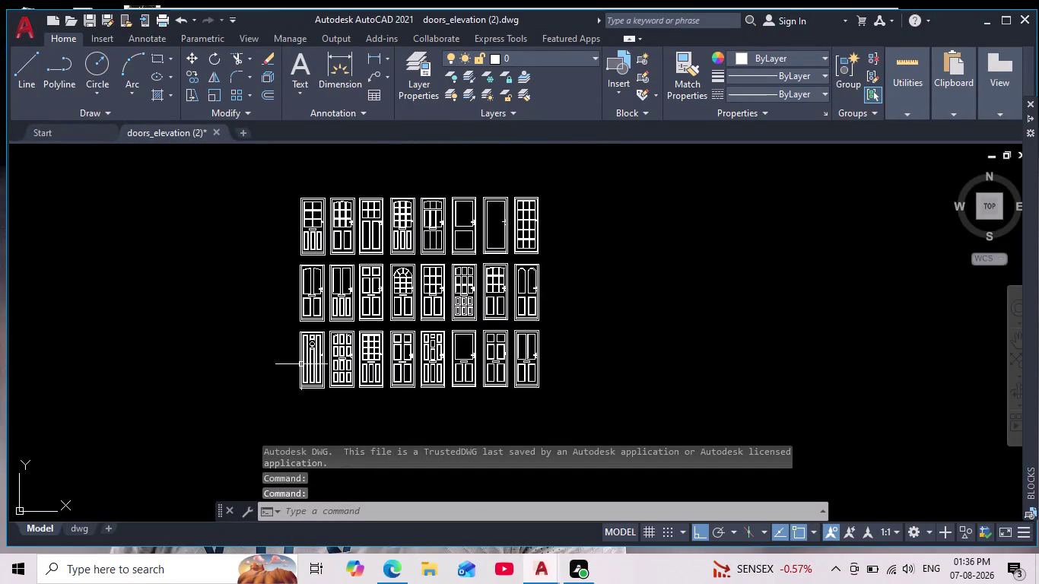
Pan and zoom over the door elevation blocks, cancelling an accidental lasso selection.
scroll(up, 3)
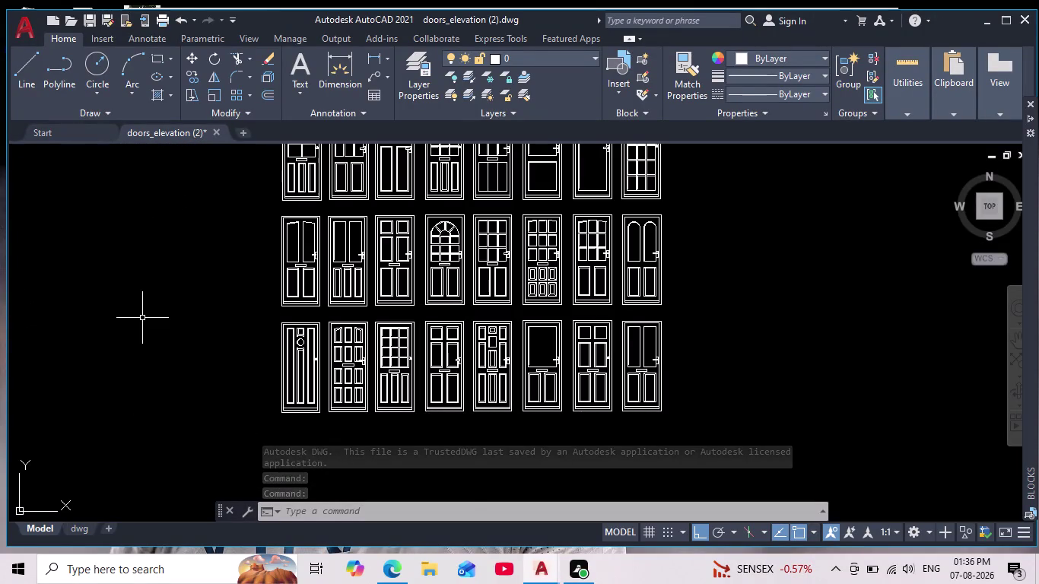
middle_drag(176, 289, 160, 353)
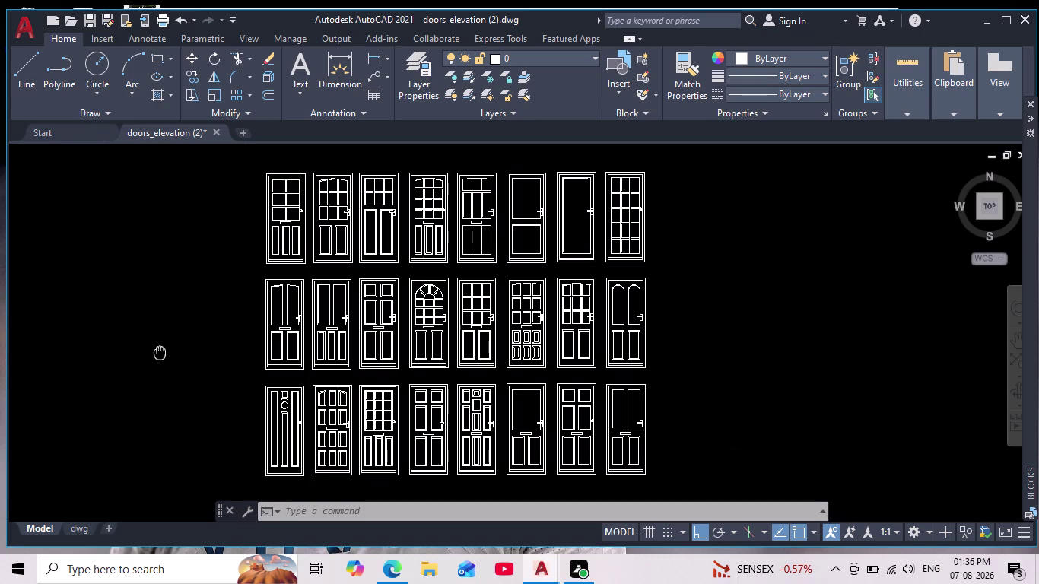
middle_drag(159, 353, 141, 345)
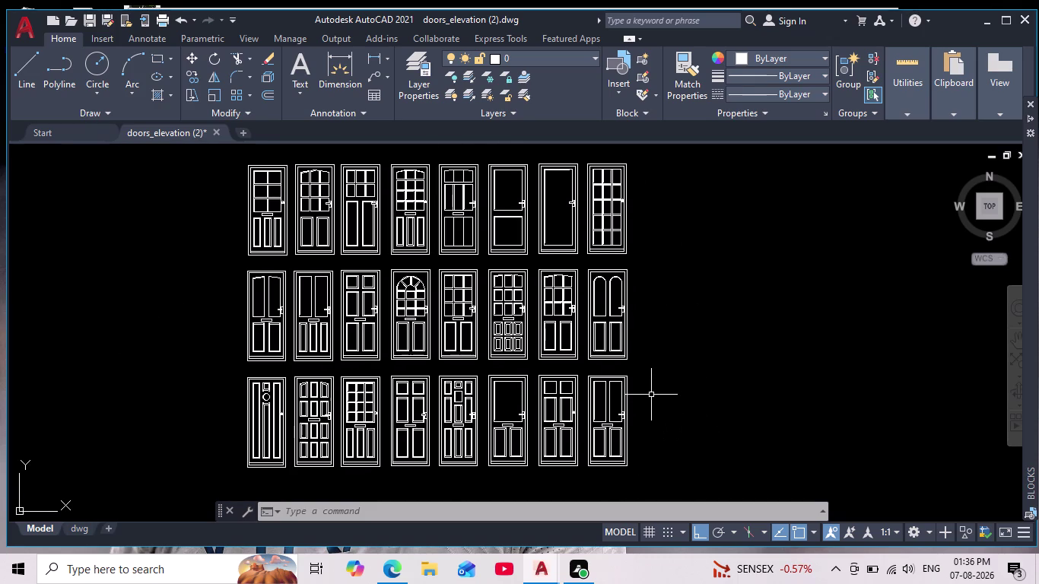
scroll(up, 3)
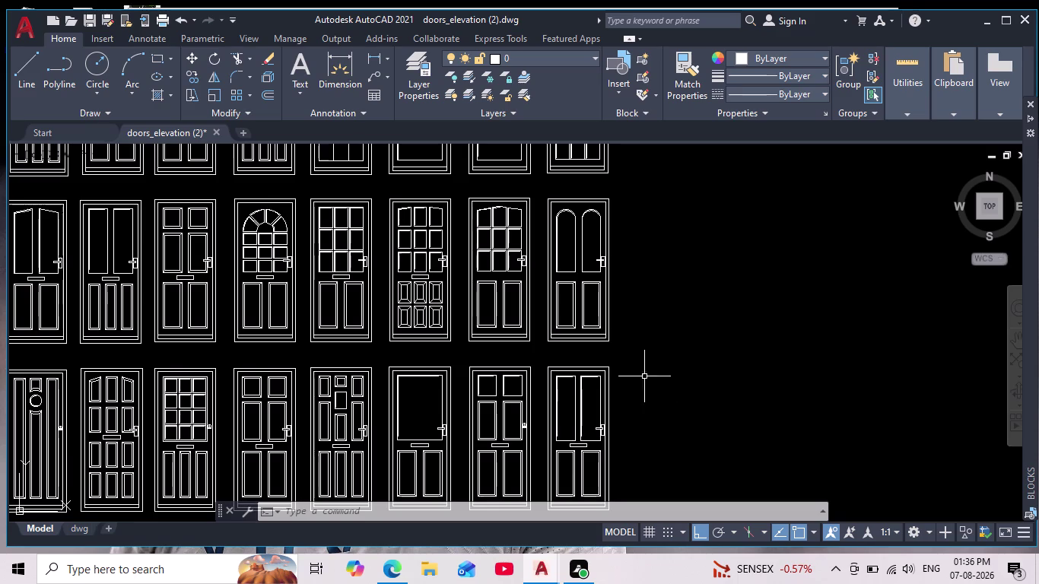
drag(536, 188, 538, 234)
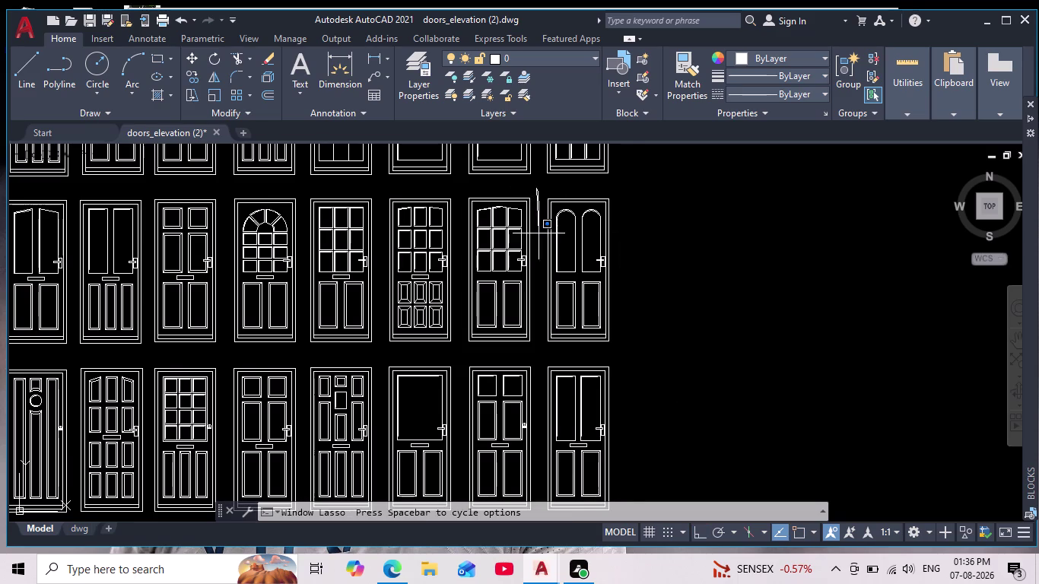
drag(538, 235, 577, 343)
scroll(down, 3)
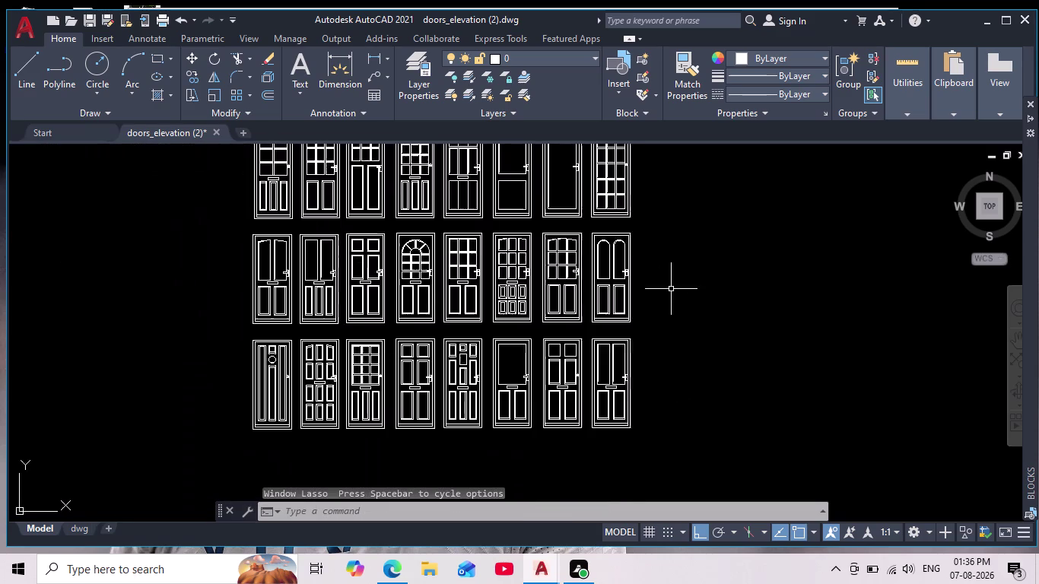
scroll(down, 3)
key(Escape)
scroll(up, 3)
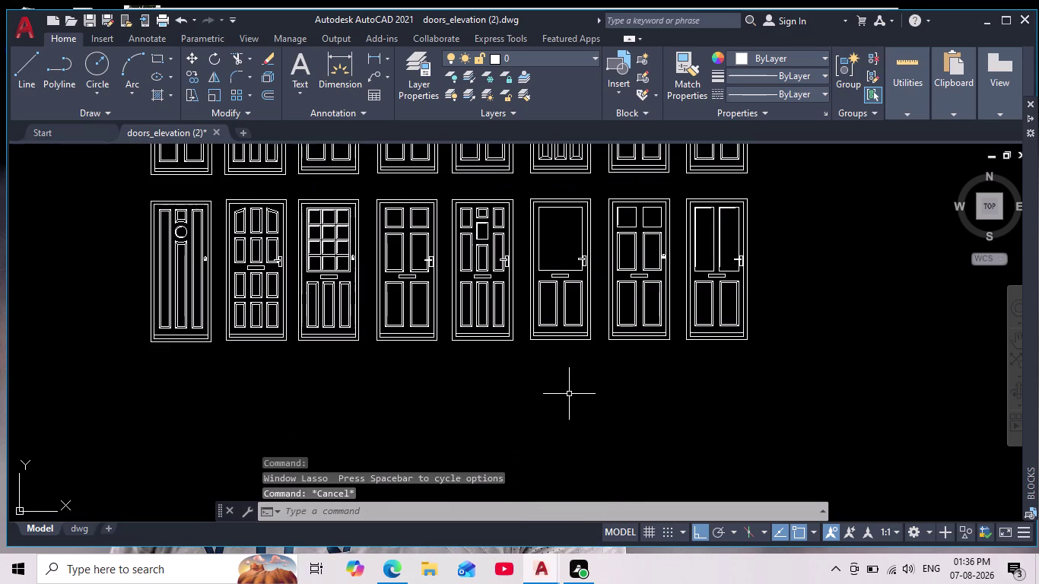
middle_drag(552, 374, 536, 415)
scroll(down, 3)
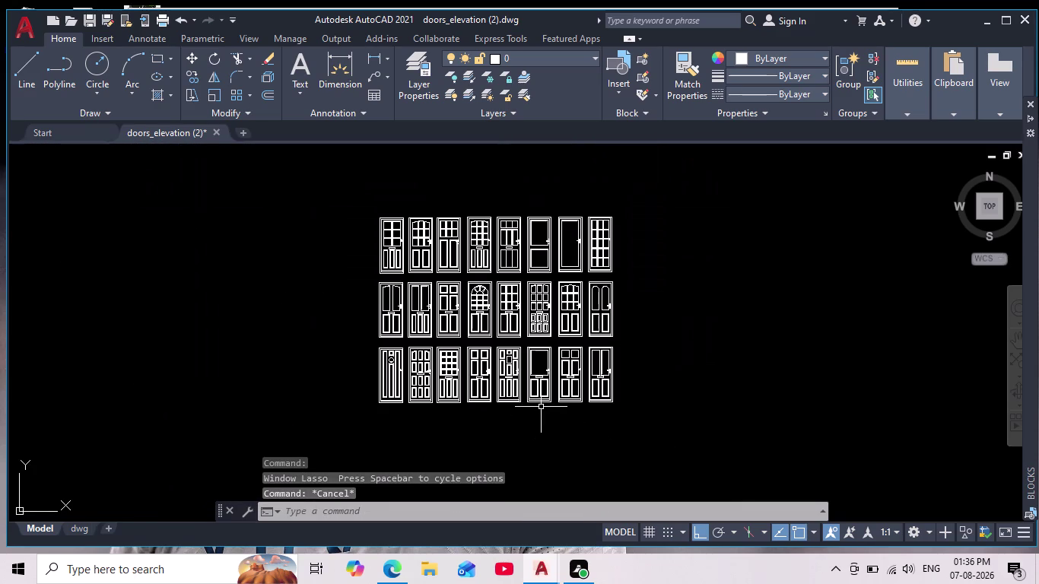
scroll(up, 3)
scroll(down, 3)
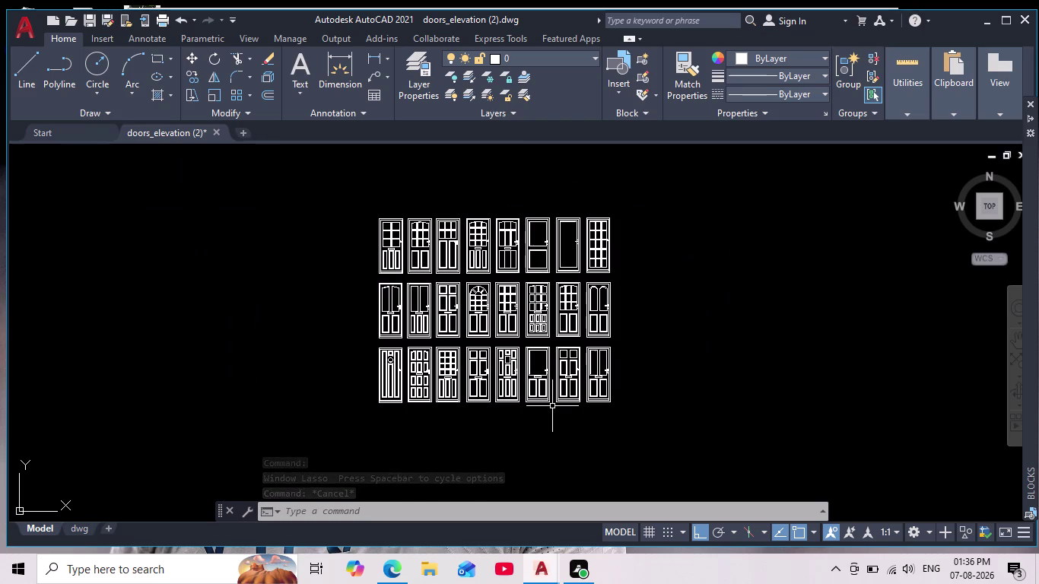
scroll(up, 3)
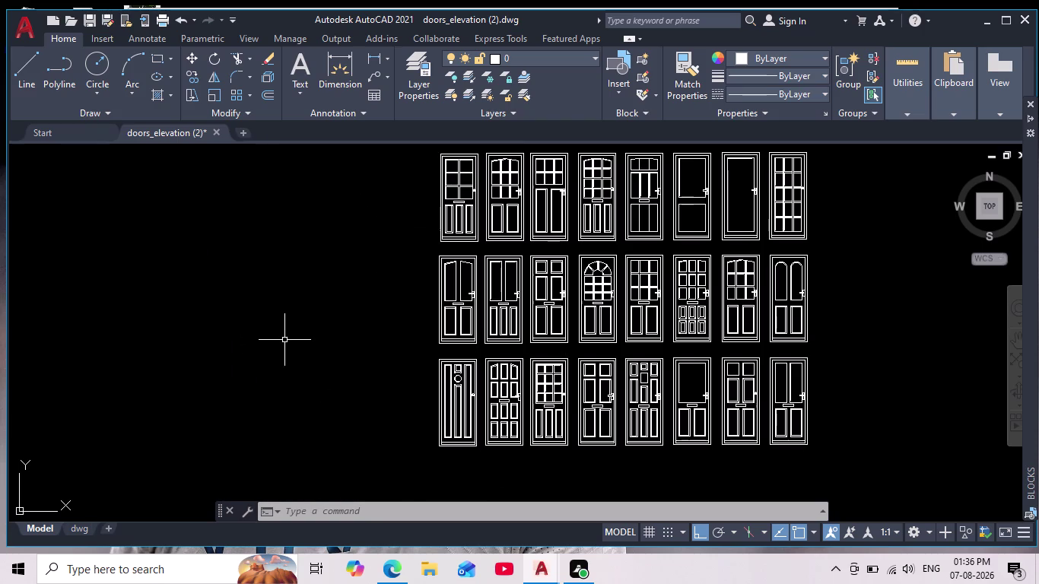
middle_drag(336, 346, 180, 392)
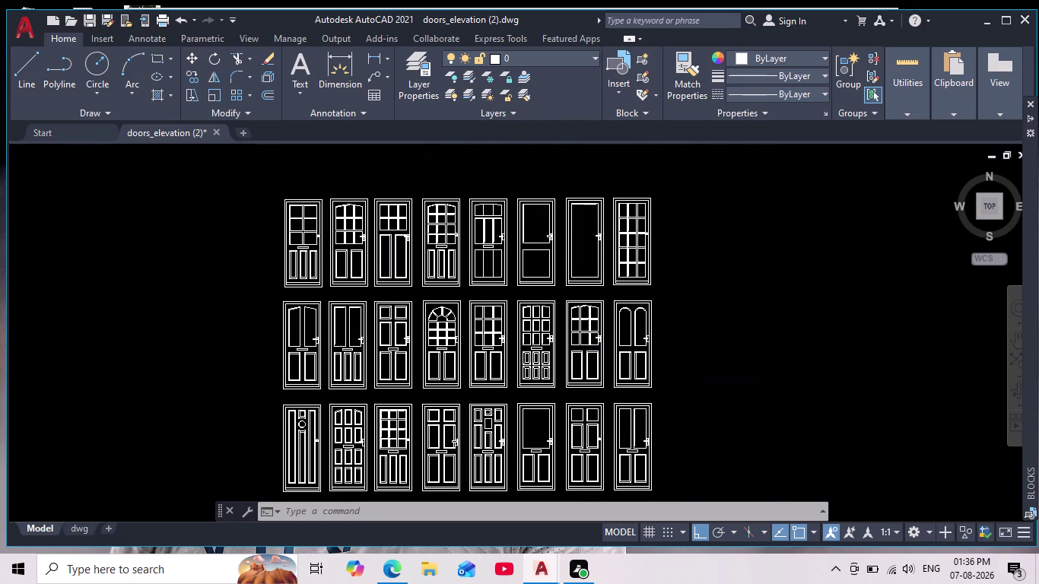
middle_drag(181, 392, 218, 367)
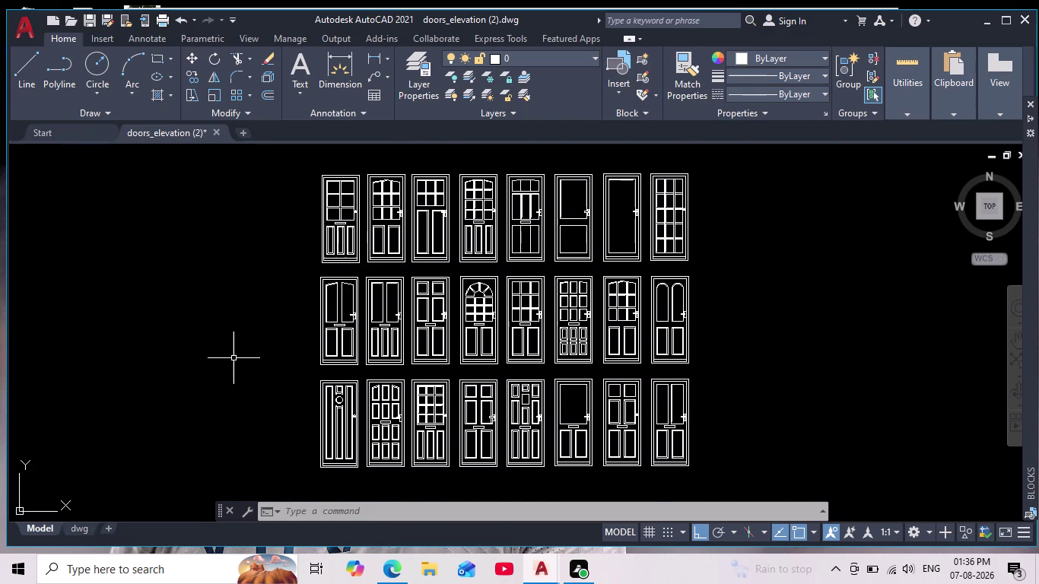
scroll(up, 3)
scroll(down, 3)
scroll(up, 3)
middle_drag(239, 357, 194, 306)
scroll(down, 3)
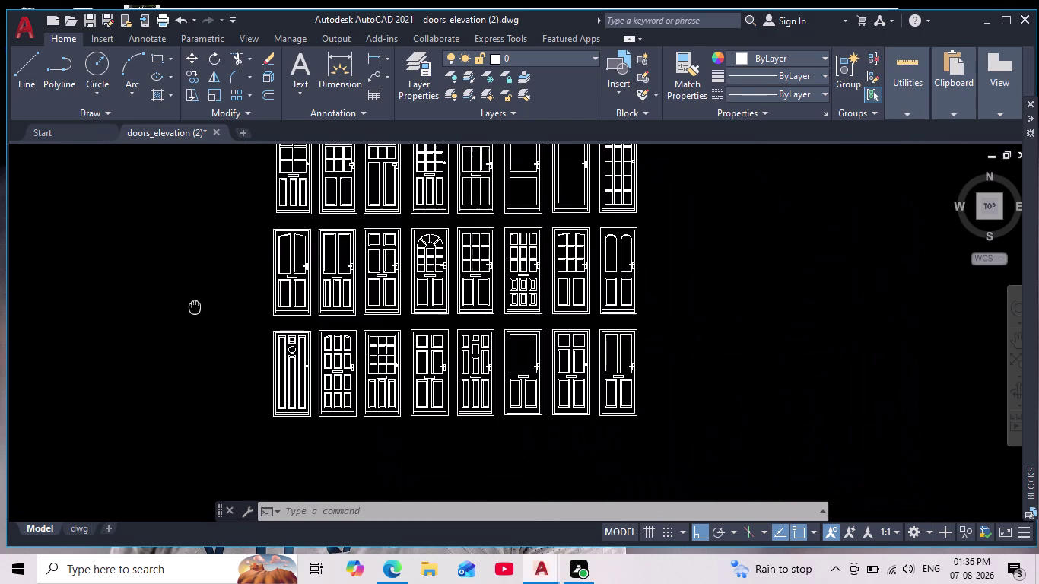
middle_drag(194, 306, 194, 305)
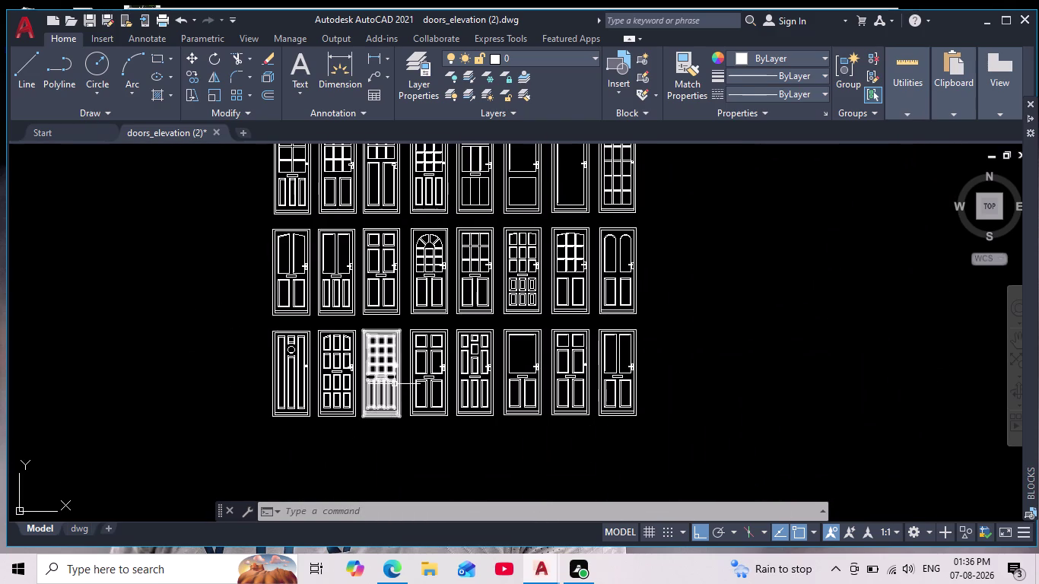
scroll(up, 3)
middle_drag(391, 387, 357, 446)
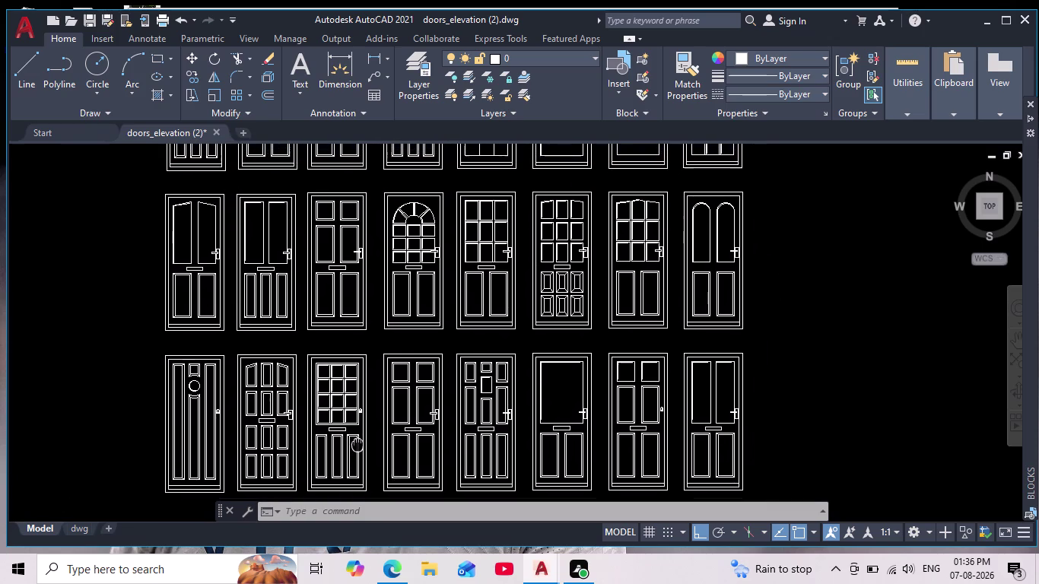
middle_drag(357, 446, 358, 463)
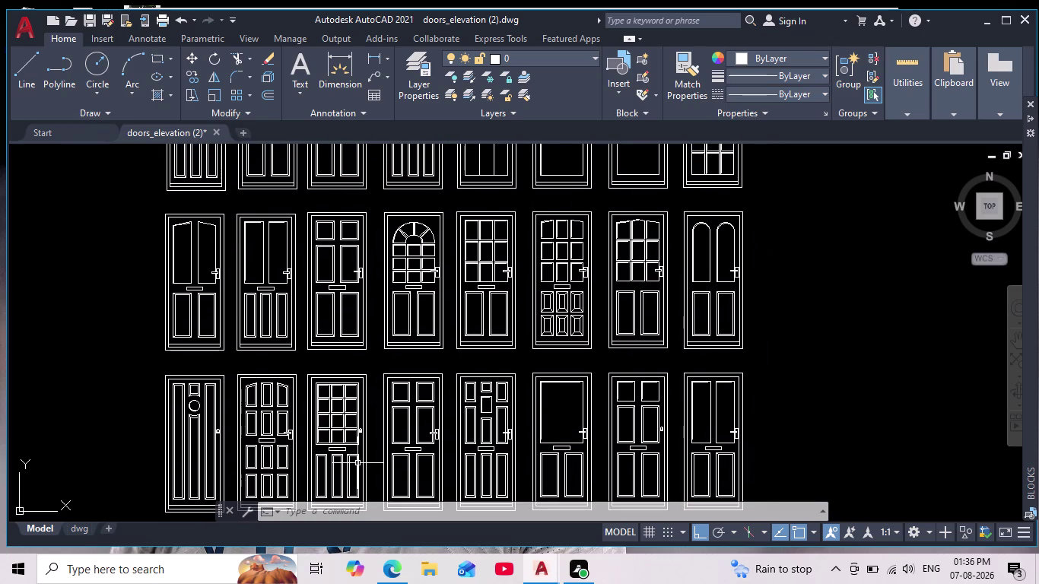
scroll(down, 3)
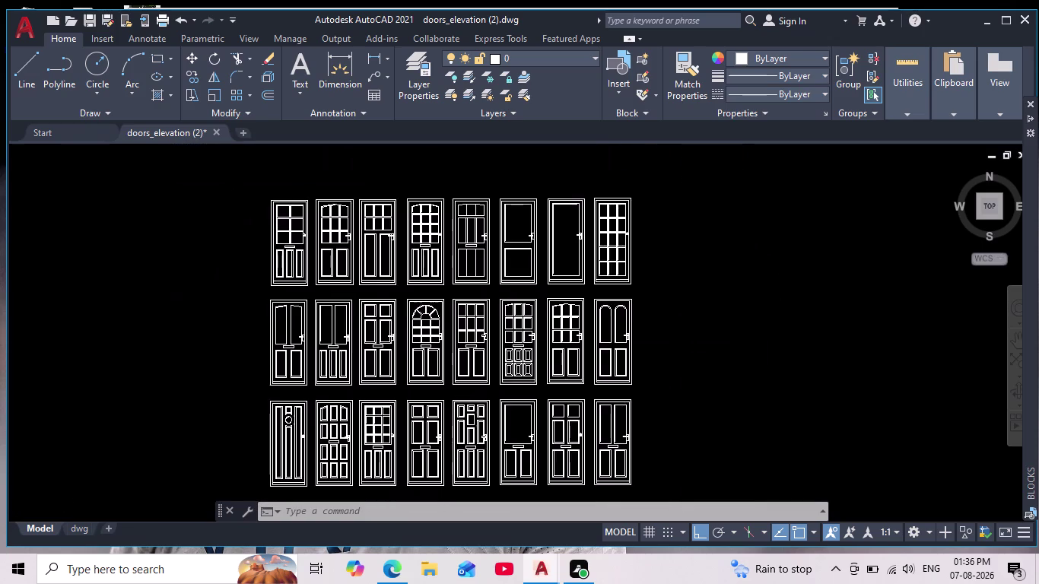
scroll(up, 3)
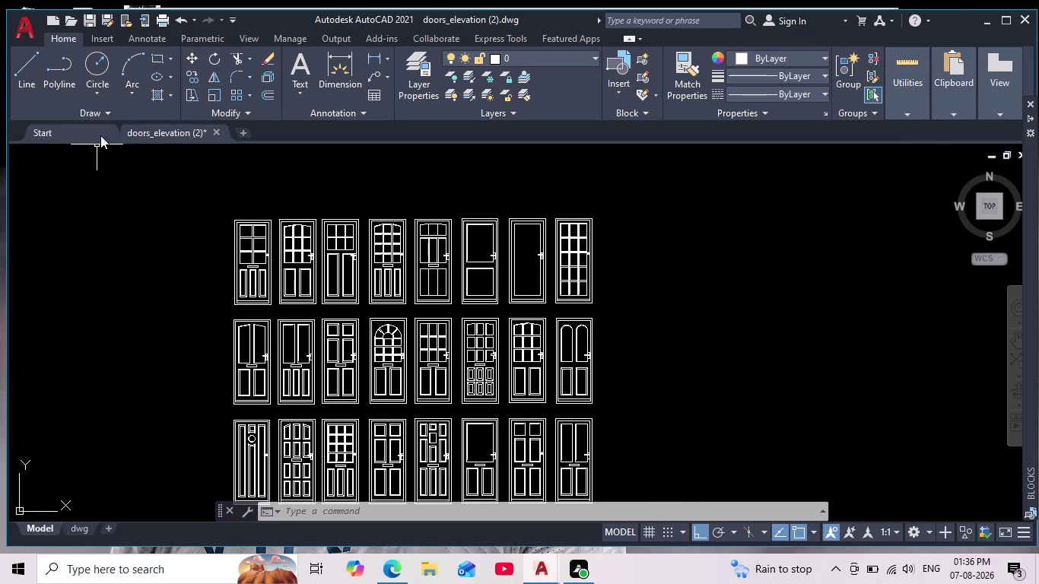
scroll(down, 3)
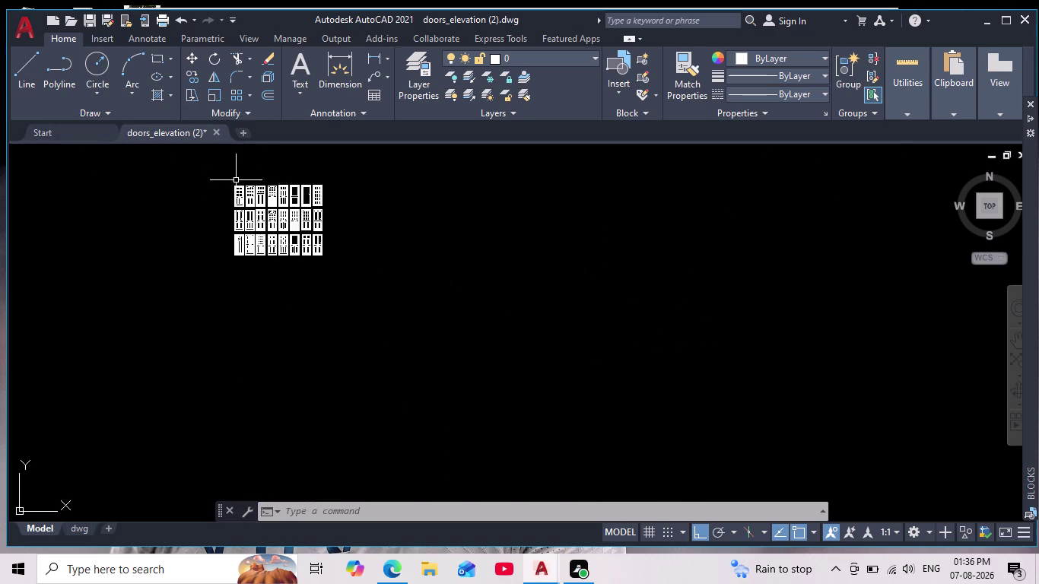
scroll(down, 3)
scroll(up, 3)
middle_drag(222, 263, 276, 365)
scroll(down, 3)
scroll(up, 3)
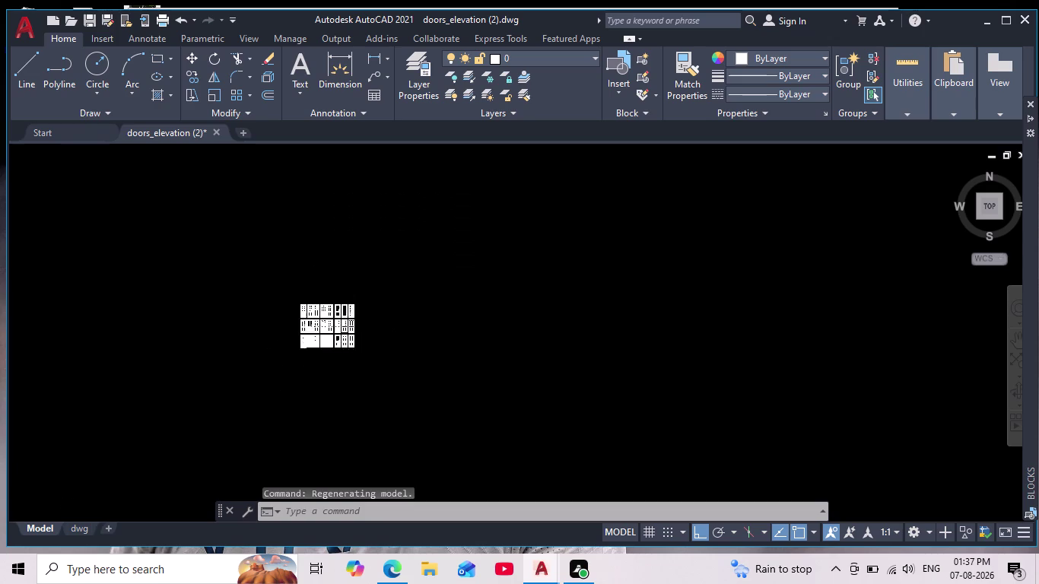
middle_drag(281, 371, 312, 423)
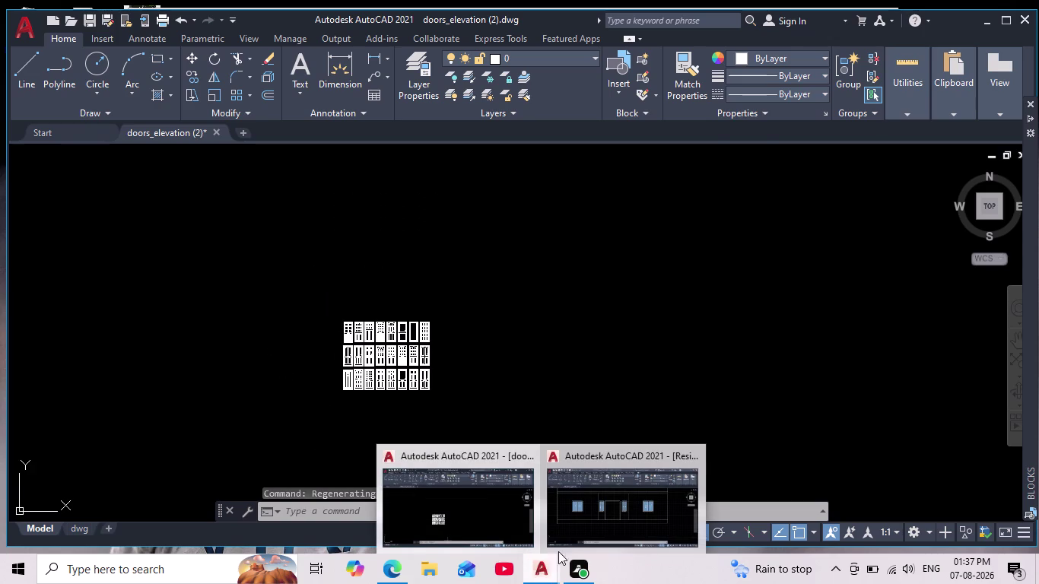
Make Residence new the active drawing and centre its front elevation.
click(616, 511)
scroll(down, 3)
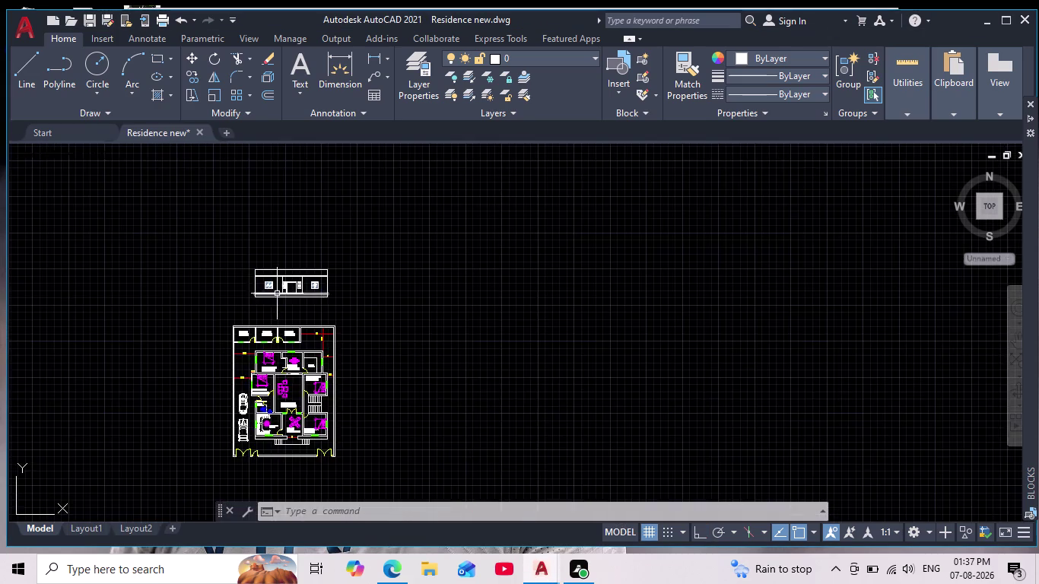
scroll(up, 3)
scroll(down, 3)
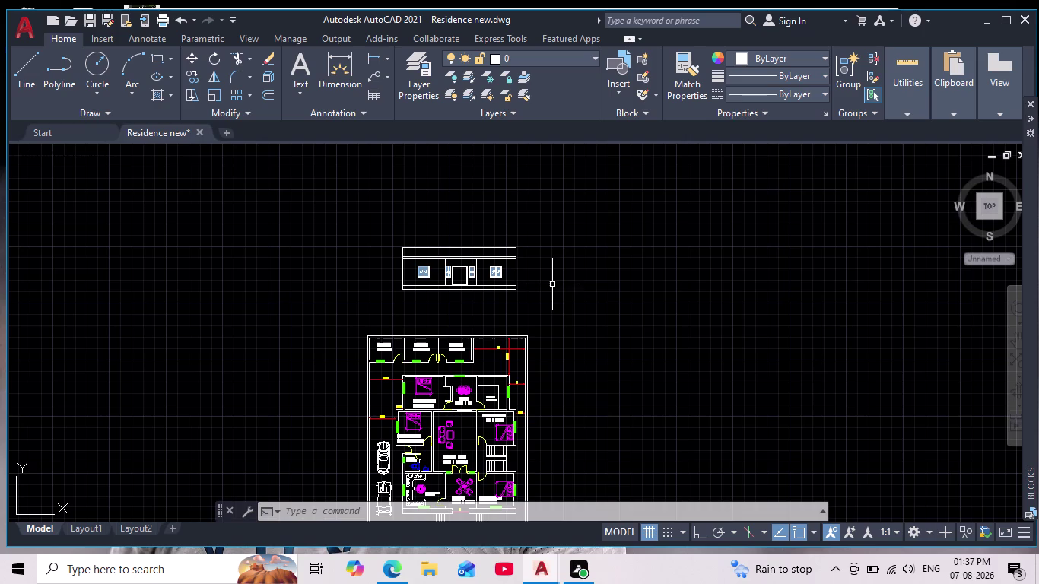
middle_drag(553, 291, 590, 306)
scroll(up, 3)
middle_drag(543, 339, 587, 243)
scroll(down, 3)
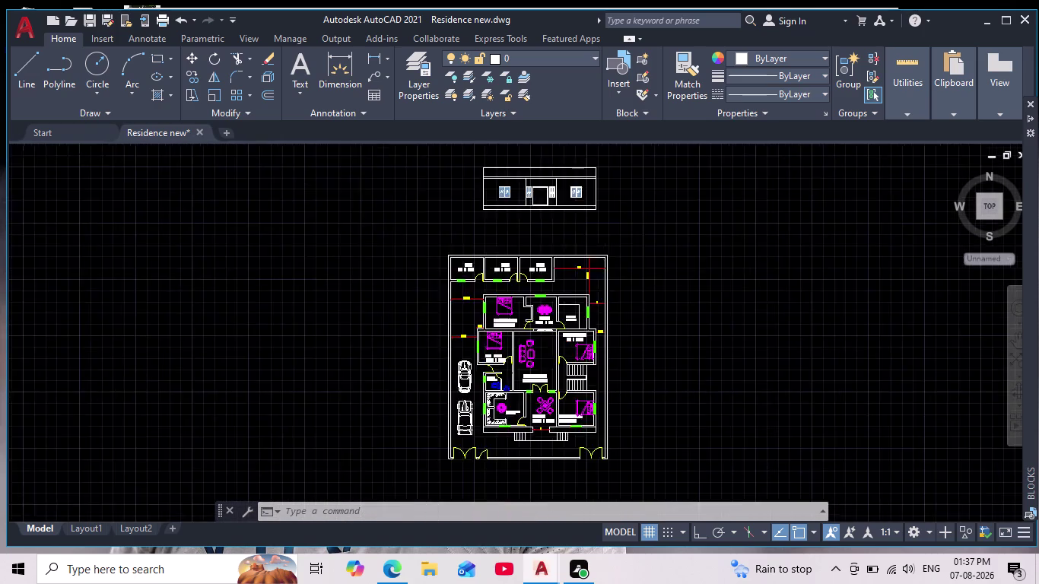
scroll(up, 3)
middle_drag(550, 248, 524, 384)
scroll(up, 3)
key(Escape)
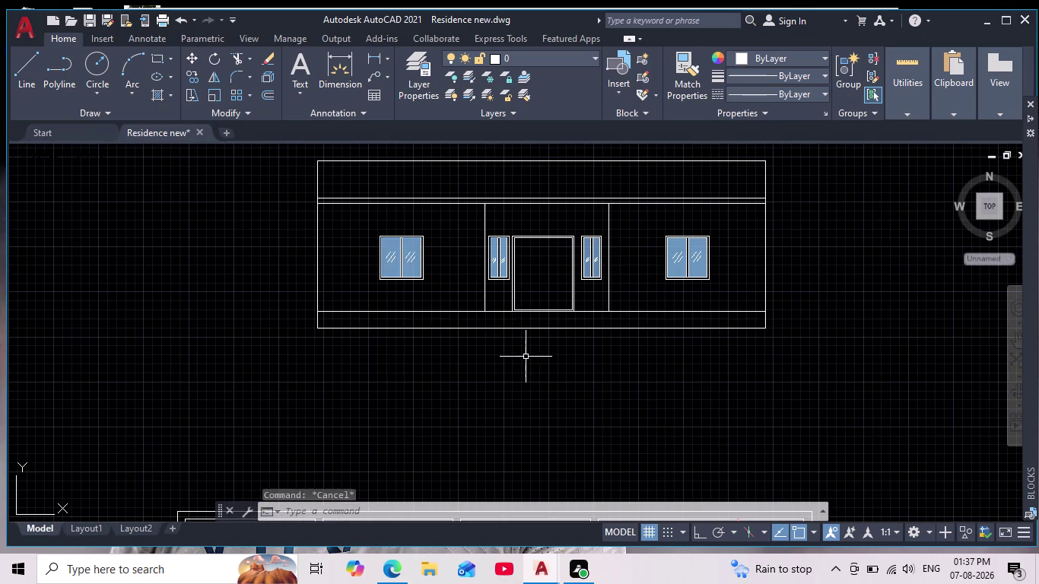
key(Escape)
key(Escape)
key(Escape)
middle_drag(509, 354, 521, 402)
scroll(up, 3)
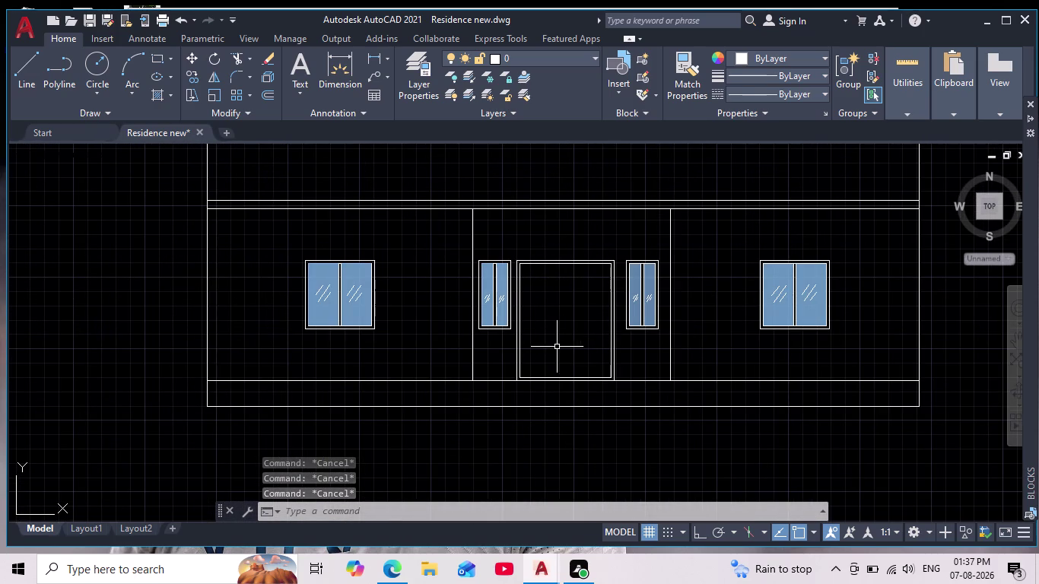
click(156, 58)
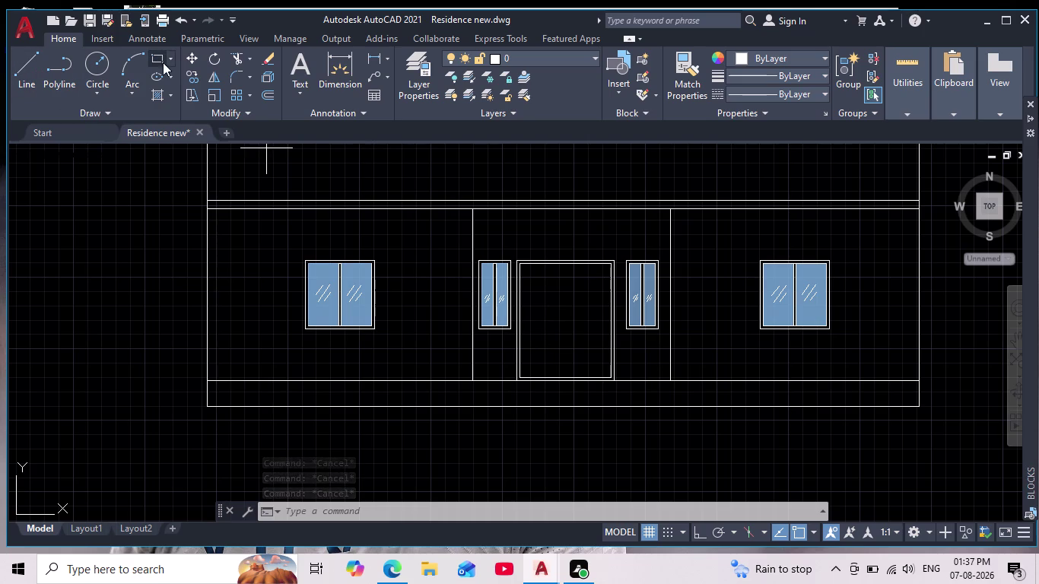
Draw a rectangle for the inner door panel inside the door opening.
scroll(up, 3)
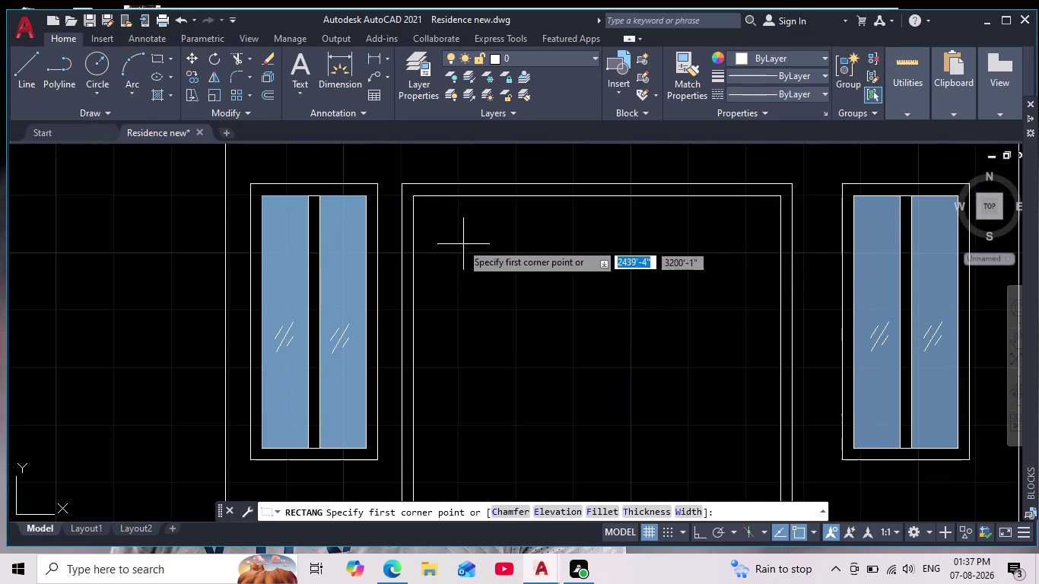
click(444, 232)
middle_drag(638, 408, 567, 218)
scroll(down, 3)
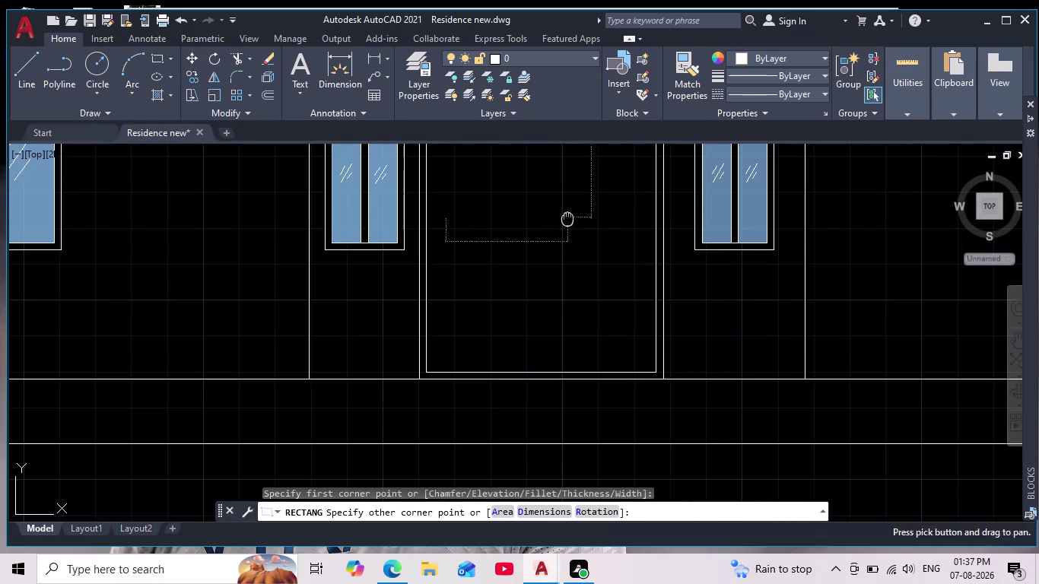
middle_drag(608, 355, 619, 437)
scroll(down, 3)
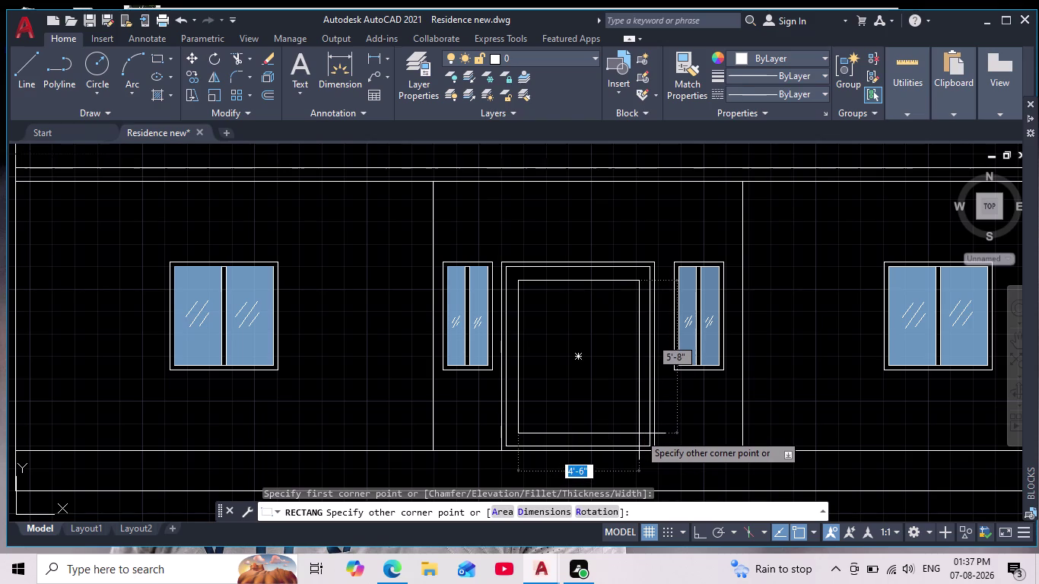
click(639, 433)
scroll(down, 3)
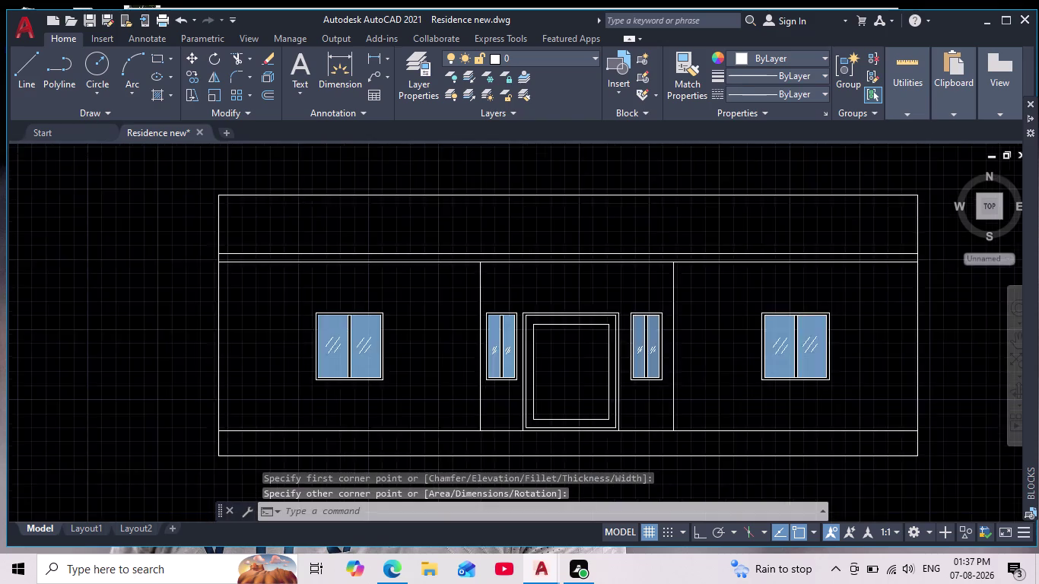
scroll(down, 3)
scroll(up, 3)
scroll(up, 3)
middle_drag(565, 392, 479, 258)
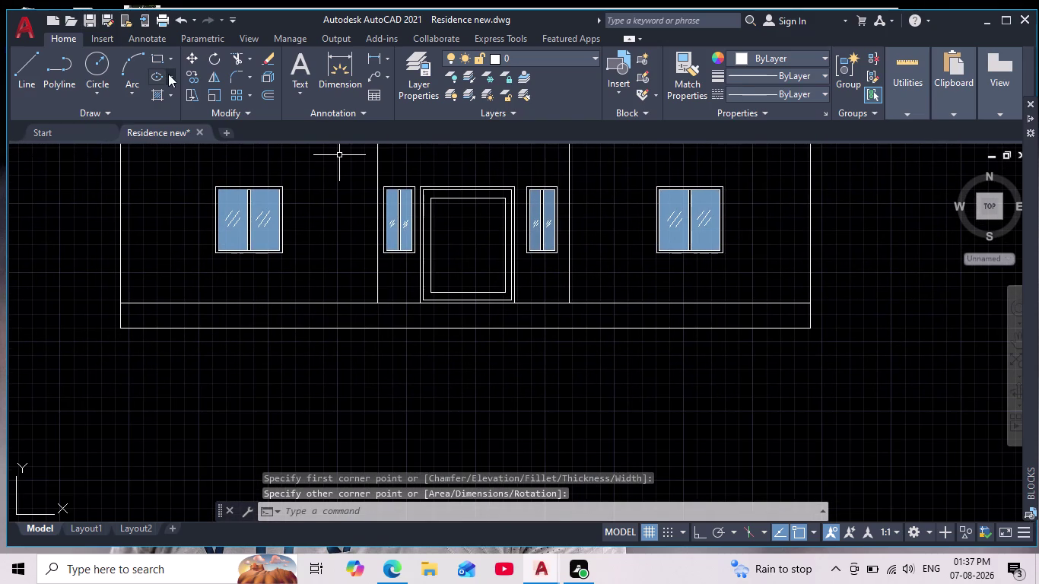
Draw a second rectangle as the upper door panel inside the inner frame.
click(155, 51)
middle_drag(467, 249, 496, 343)
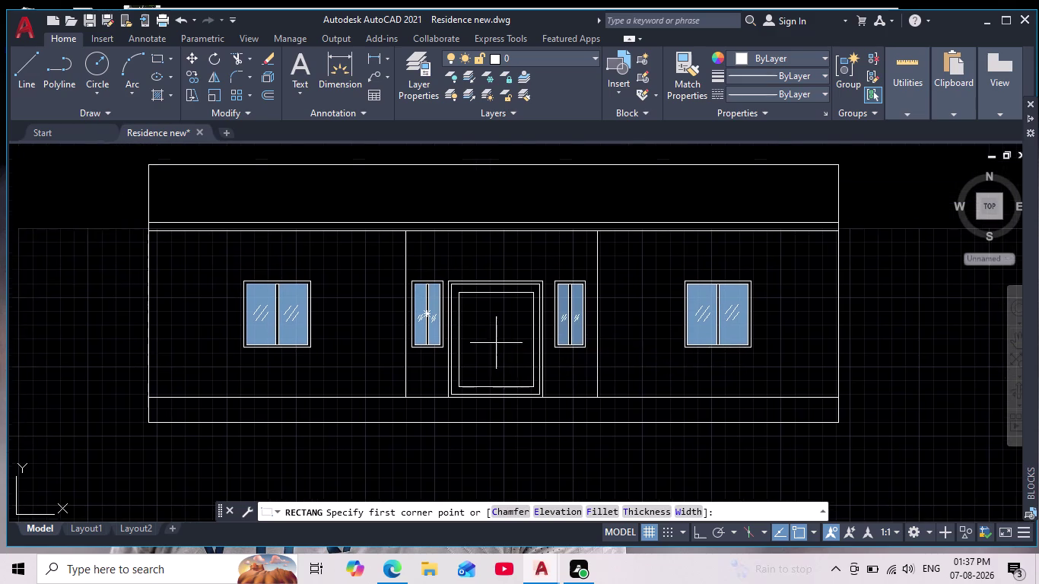
scroll(up, 3)
click(397, 238)
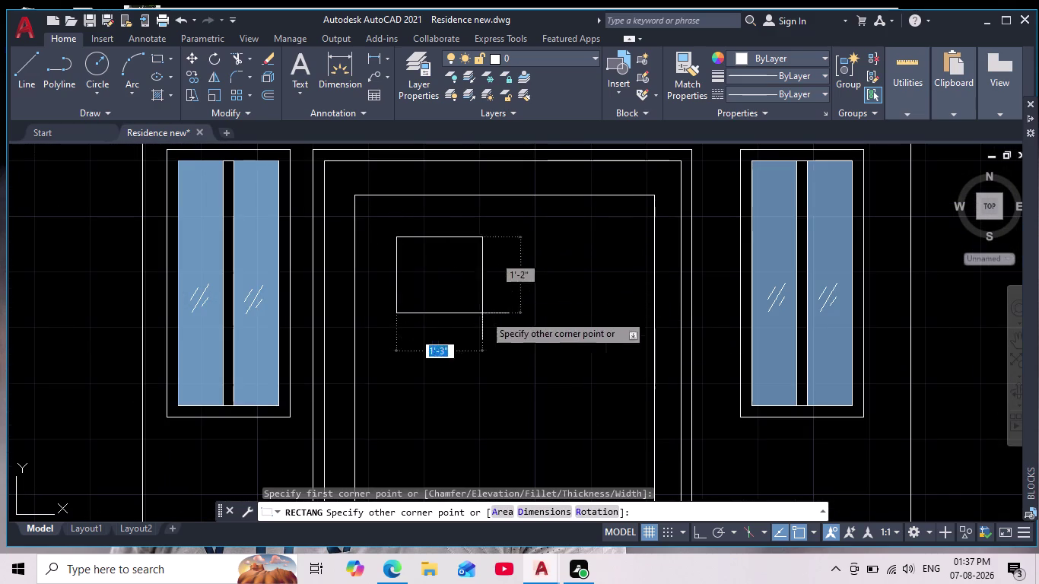
scroll(down, 3)
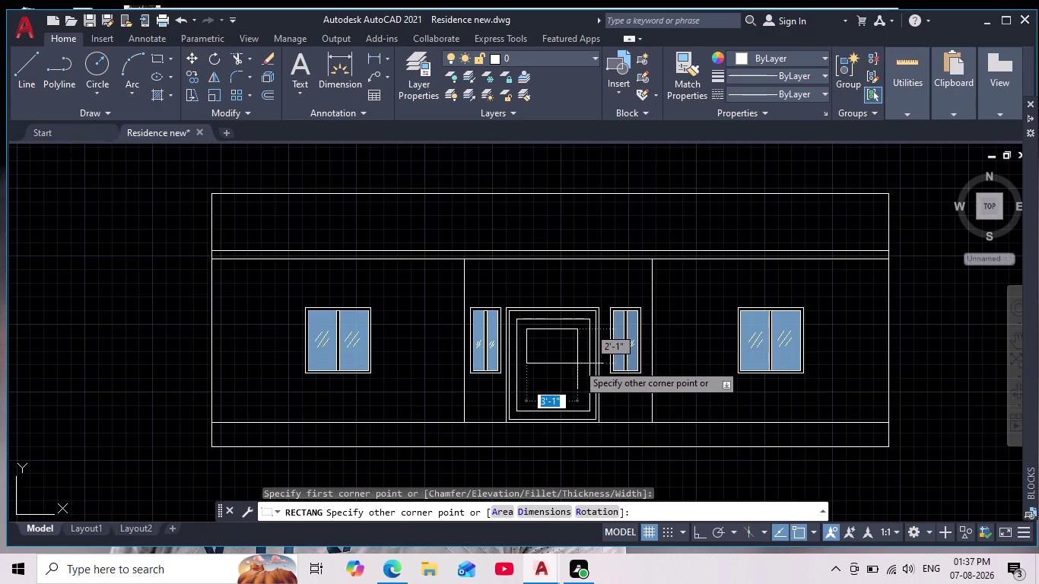
scroll(up, 3)
click(575, 365)
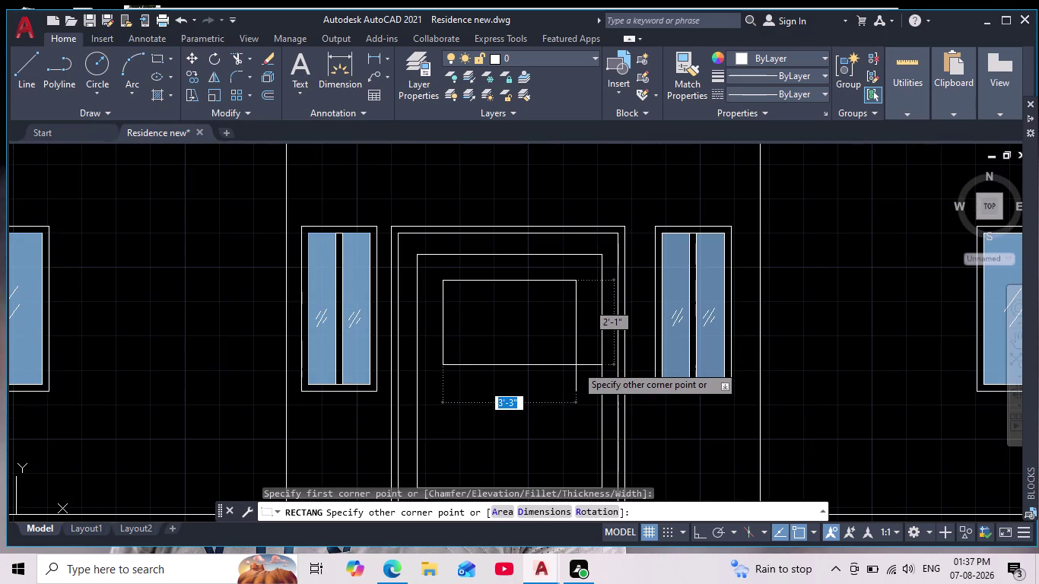
middle_drag(575, 365, 550, 286)
scroll(down, 3)
click(159, 63)
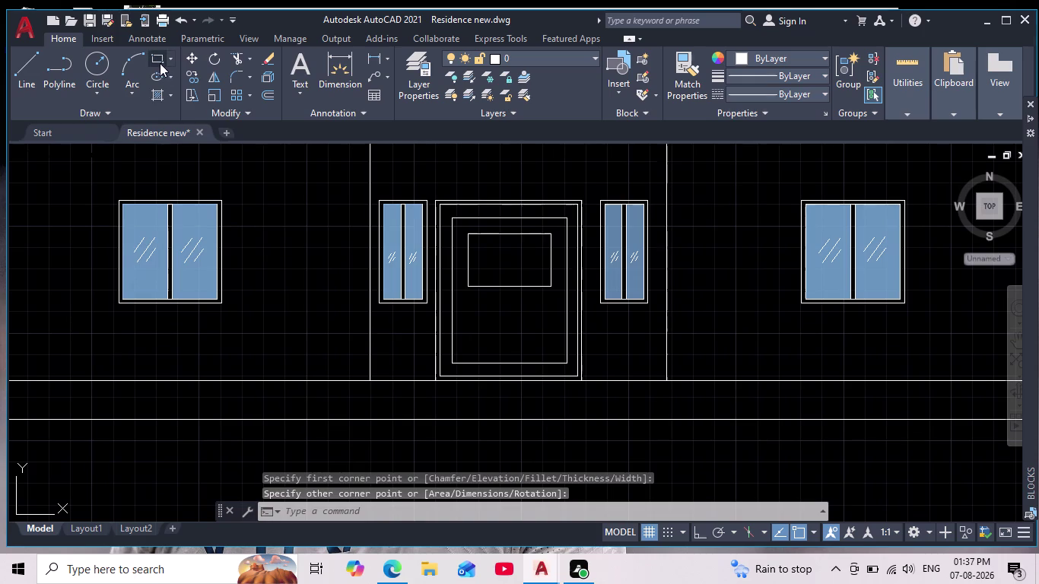
scroll(up, 3)
middle_drag(518, 321, 533, 265)
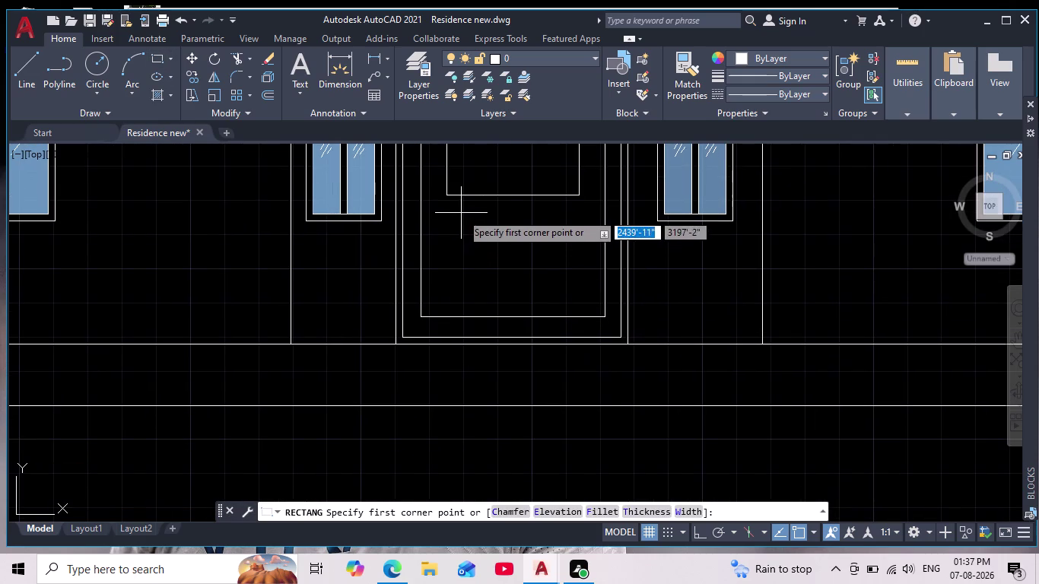
Draw a tall narrow rectangle in the lower door and select it.
click(461, 212)
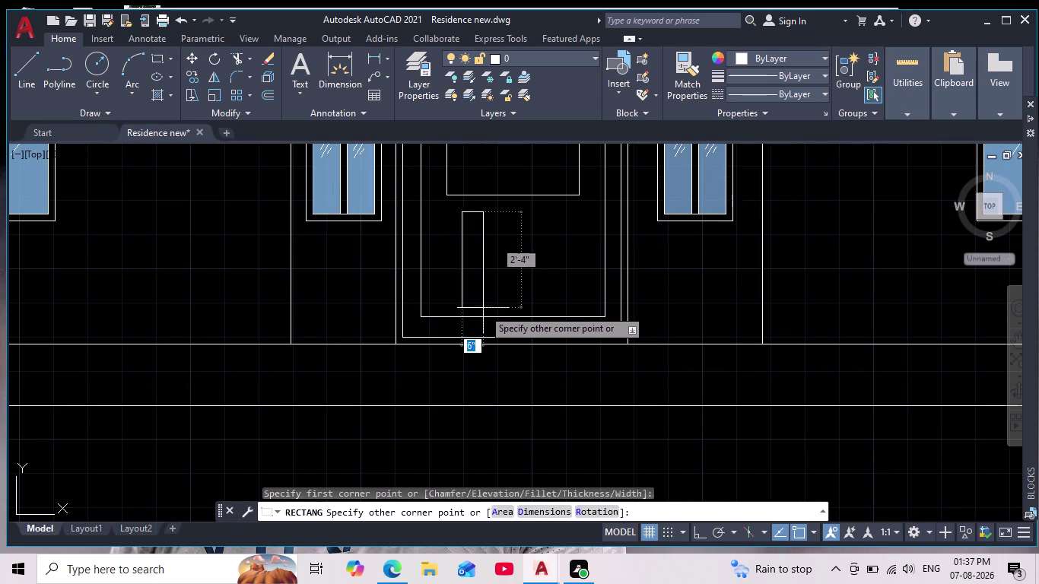
click(483, 308)
click(493, 282)
click(446, 276)
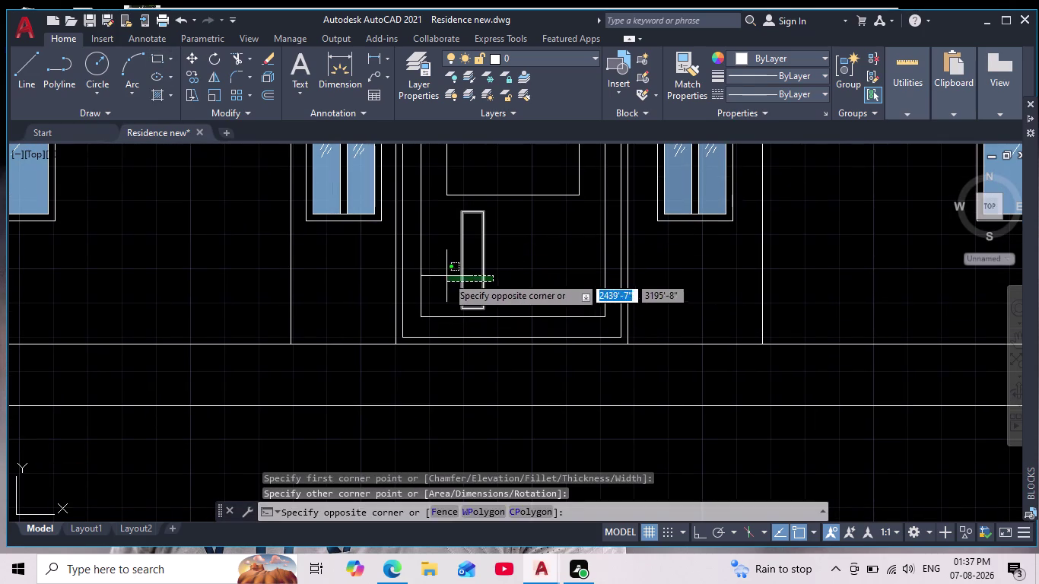
Copy the narrow panel to its right to form a matching second panel.
click(194, 78)
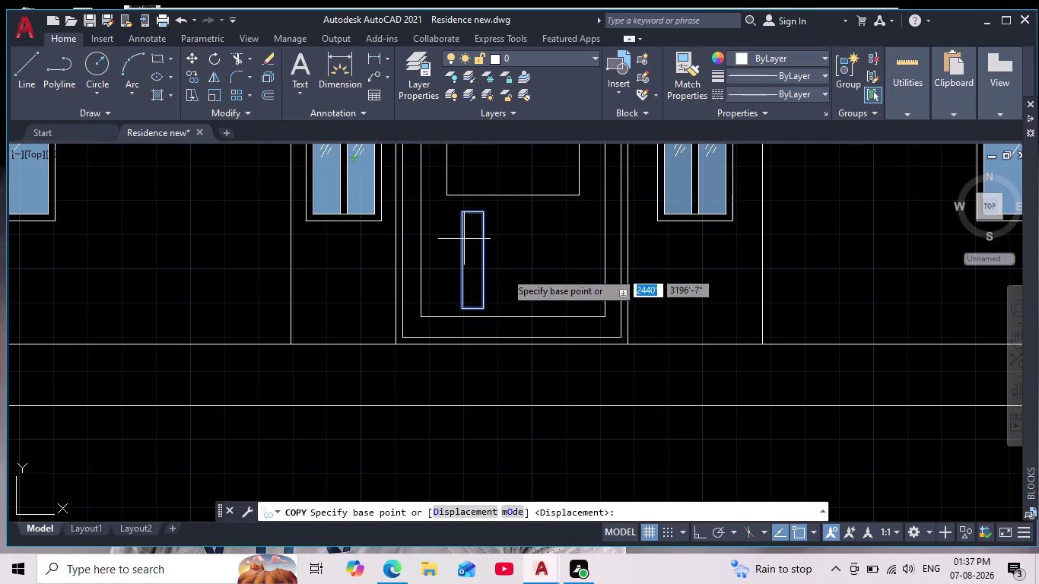
click(474, 259)
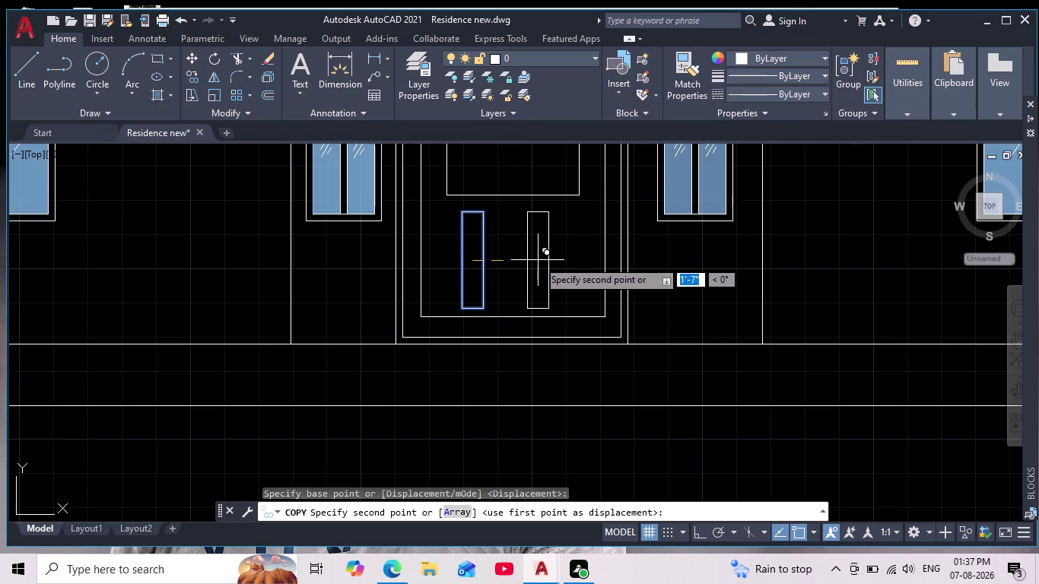
click(541, 259)
scroll(down, 3)
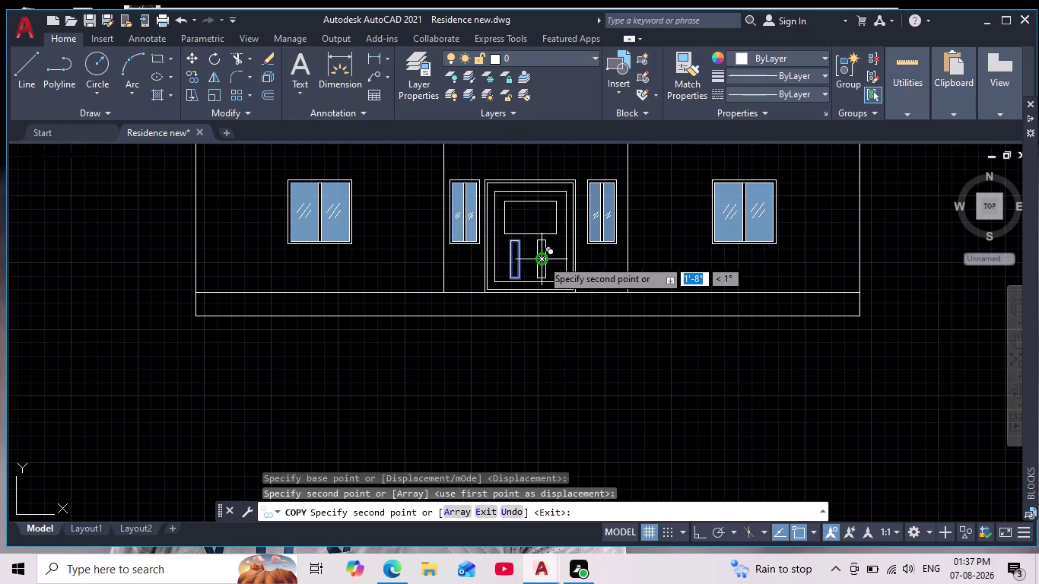
key(Escape)
scroll(down, 3)
middle_drag(554, 316, 450, 277)
scroll(up, 3)
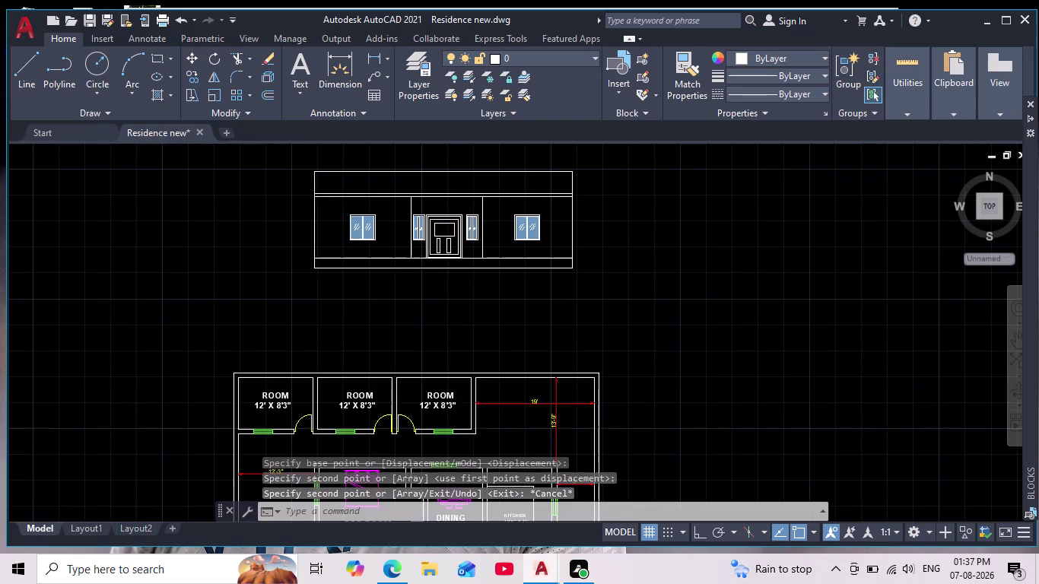
scroll(up, 3)
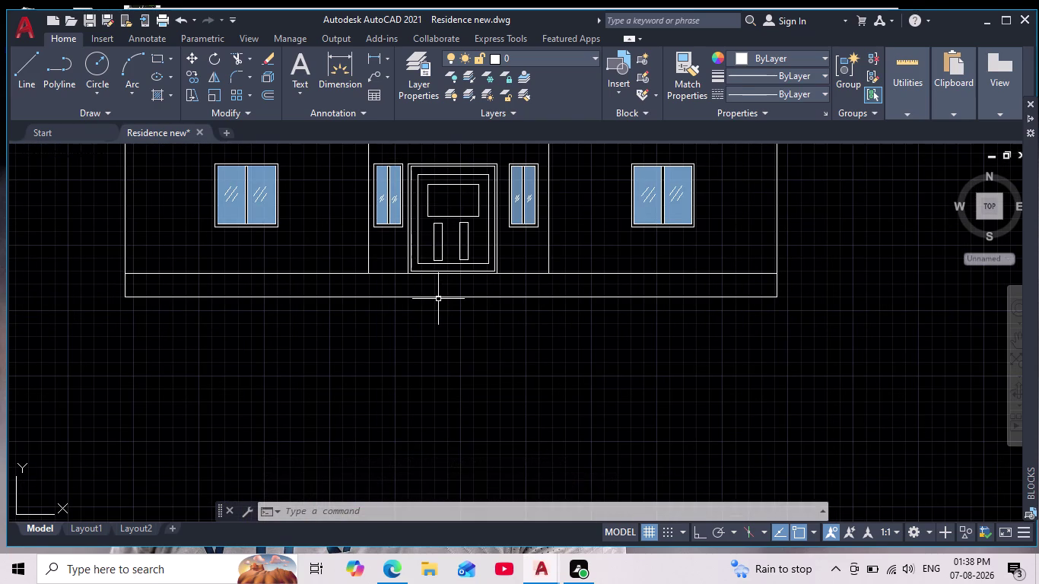
middle_drag(439, 302, 443, 324)
scroll(down, 3)
scroll(down, 3)
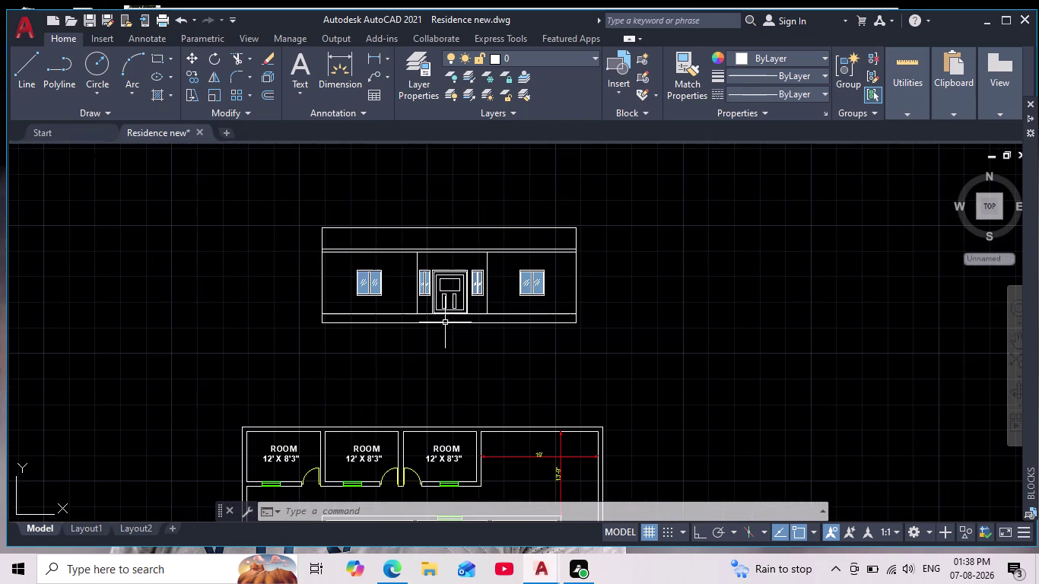
scroll(up, 3)
scroll(up, 3)
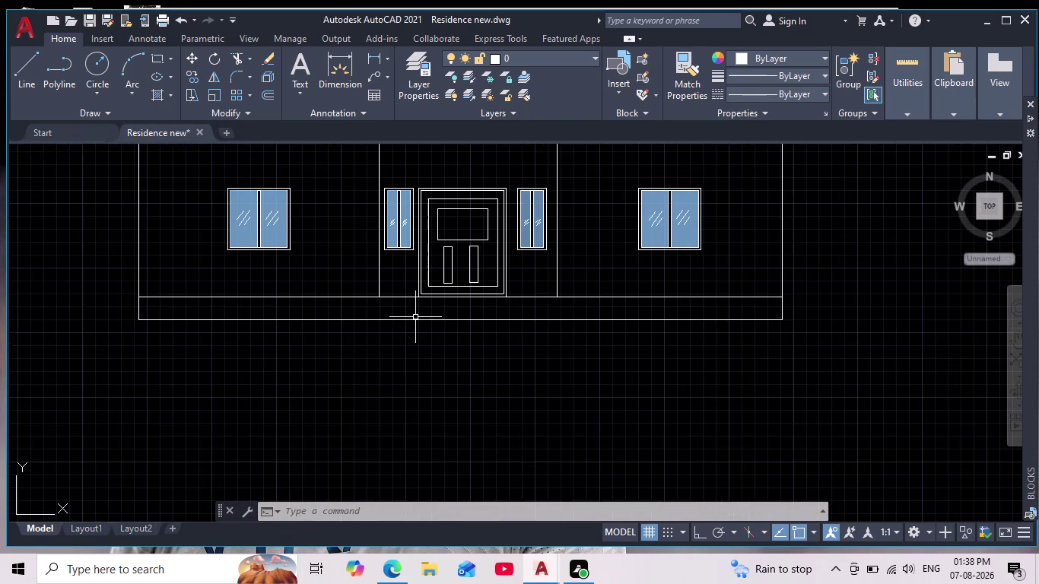
middle_drag(415, 317, 413, 379)
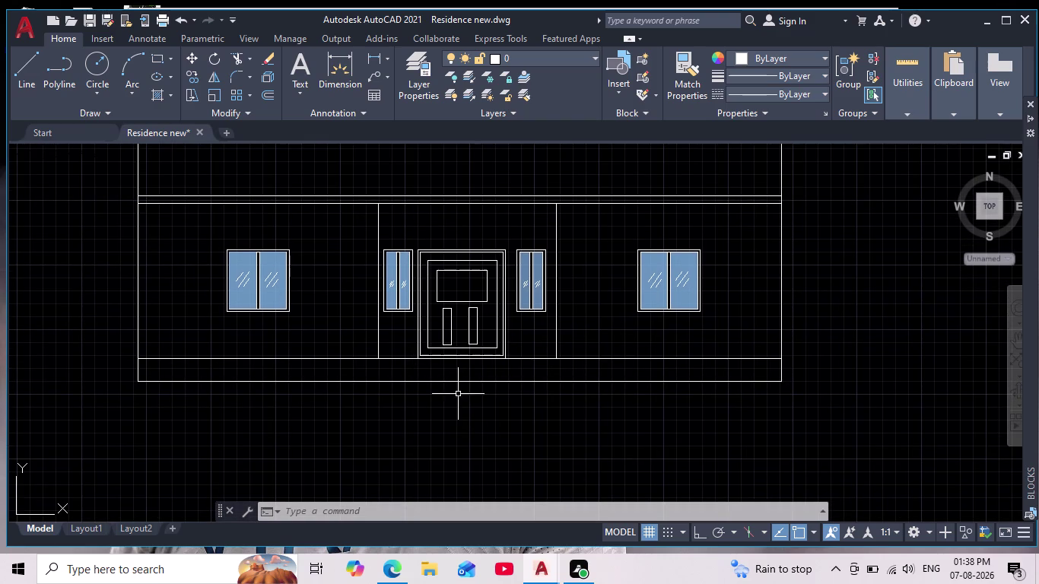
scroll(up, 3)
scroll(up, 3)
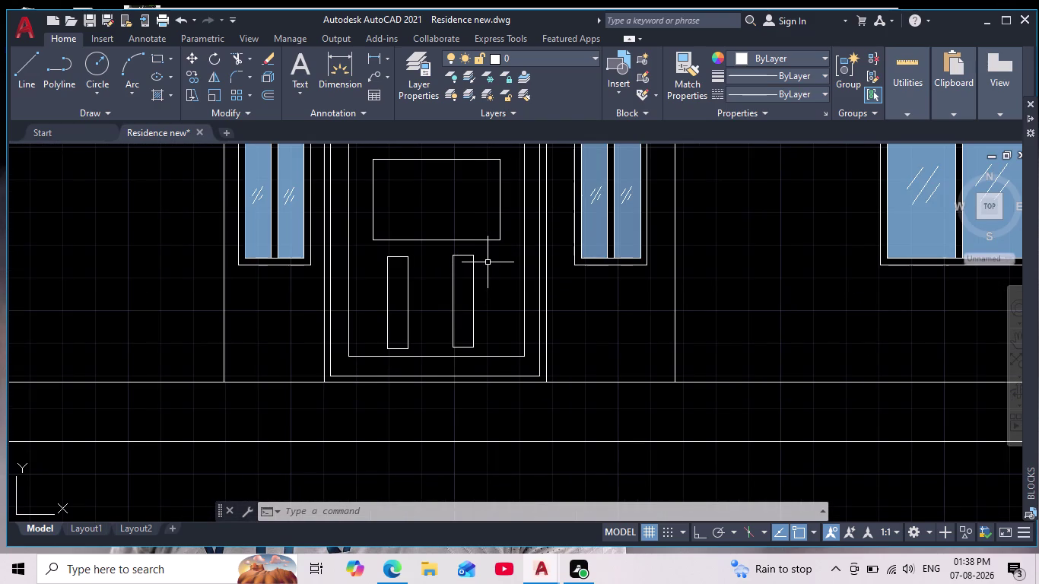
click(161, 53)
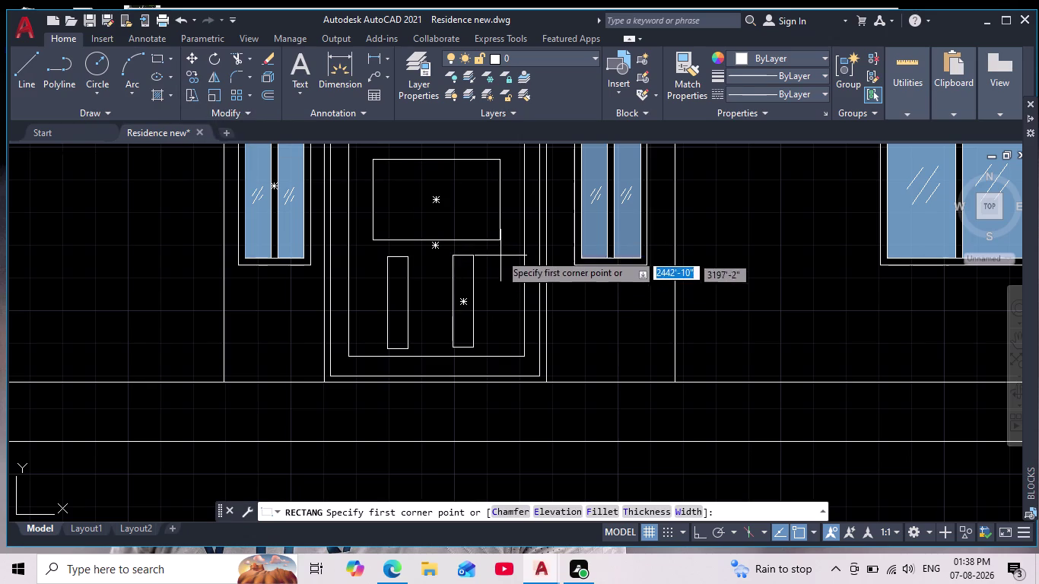
Draw the door handle as a thin vertical rectangle plus a short horizontal bar.
scroll(up, 3)
scroll(down, 3)
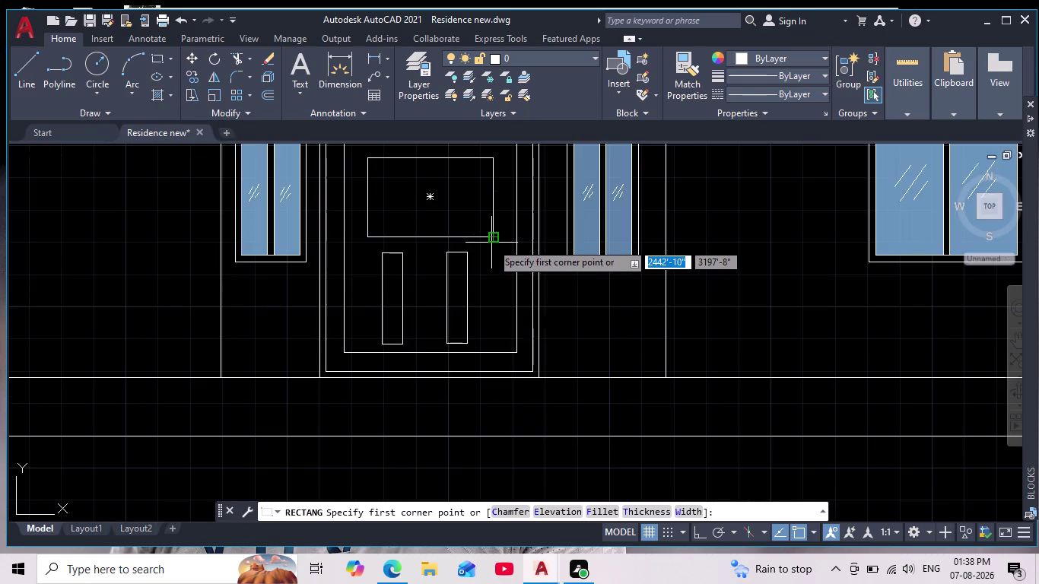
scroll(up, 3)
click(471, 243)
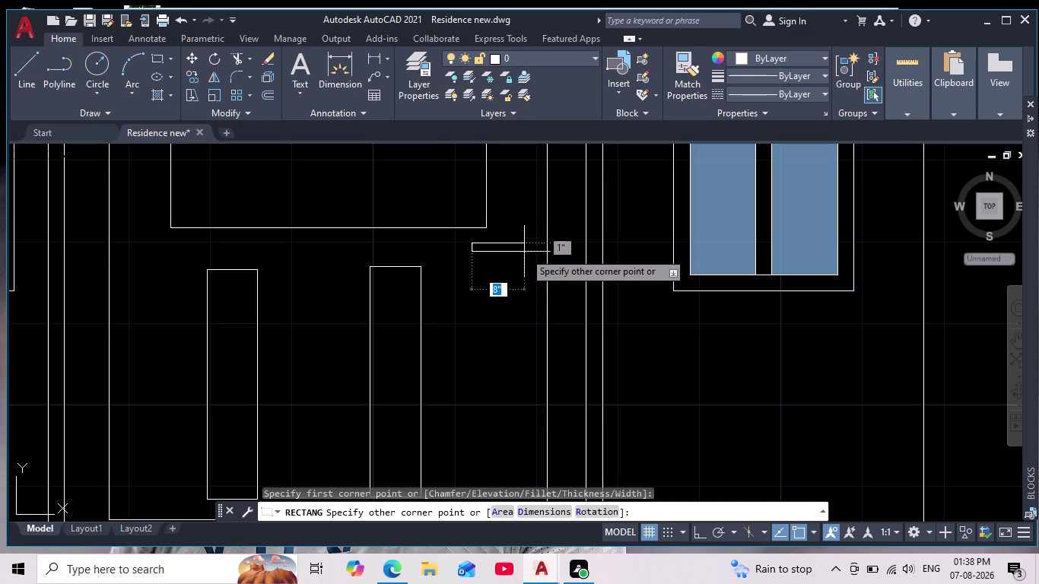
key(Escape)
key(space)
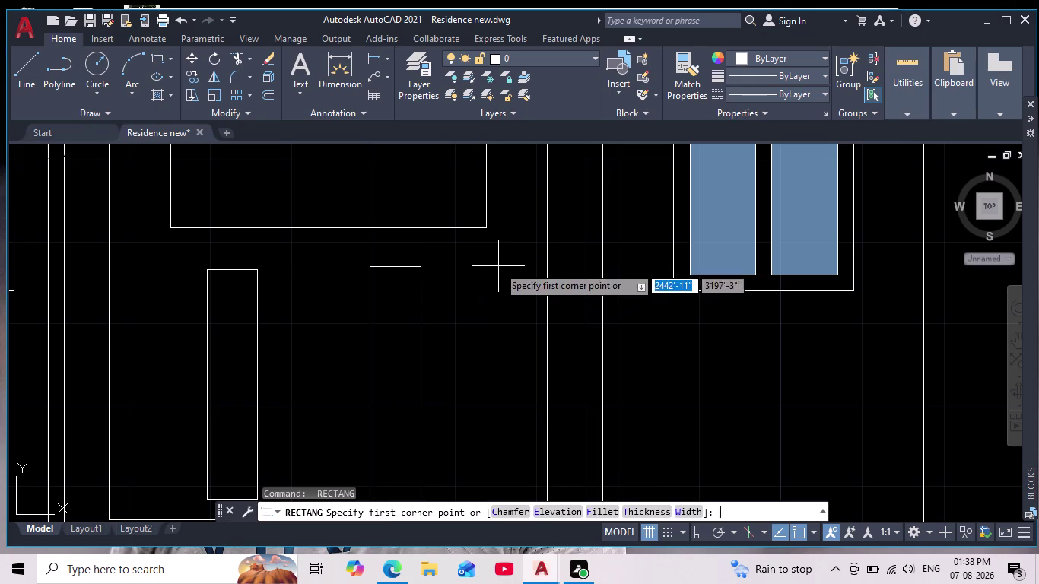
click(523, 219)
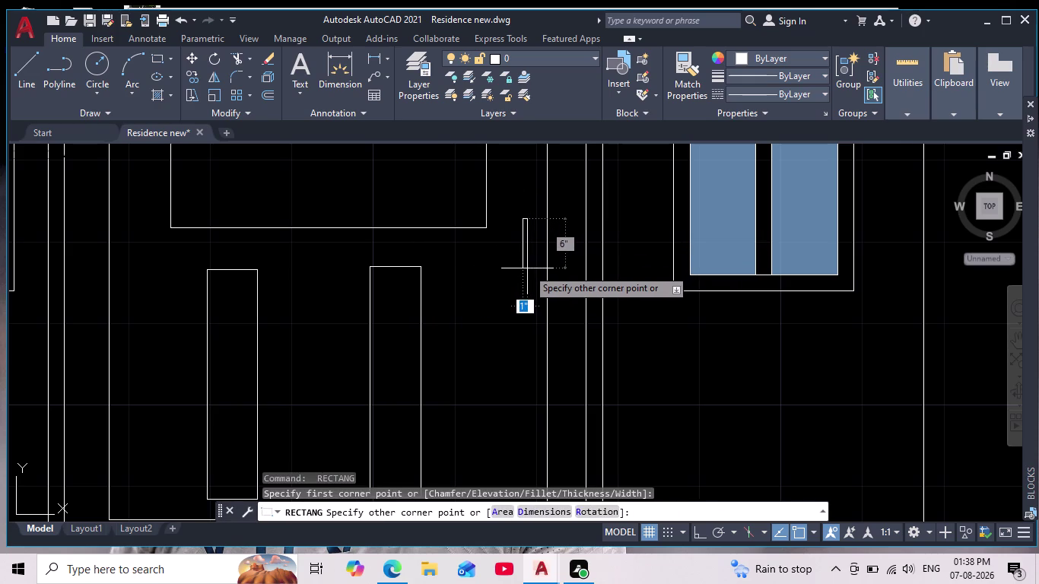
click(526, 271)
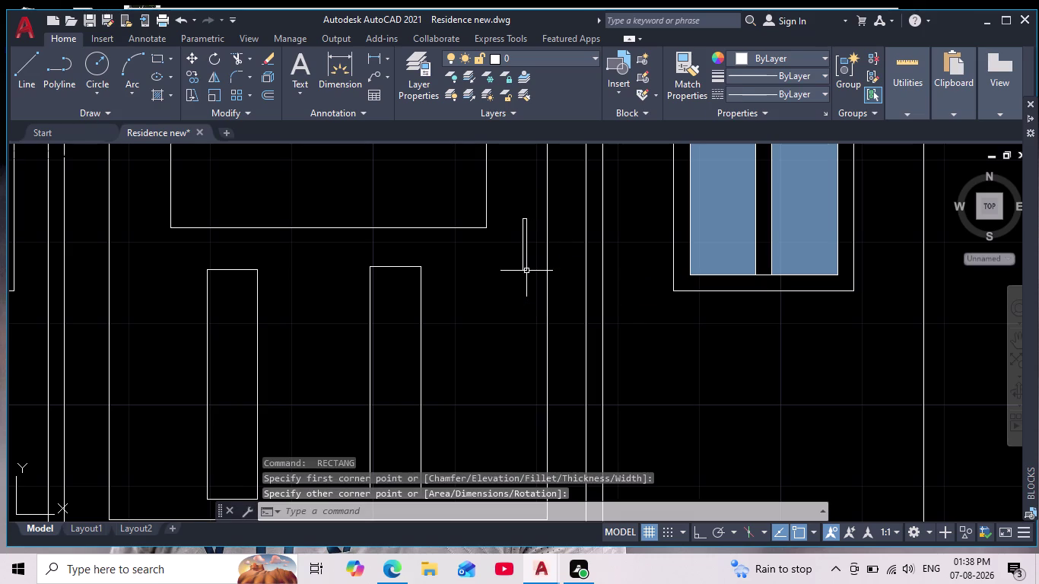
key(space)
scroll(up, 3)
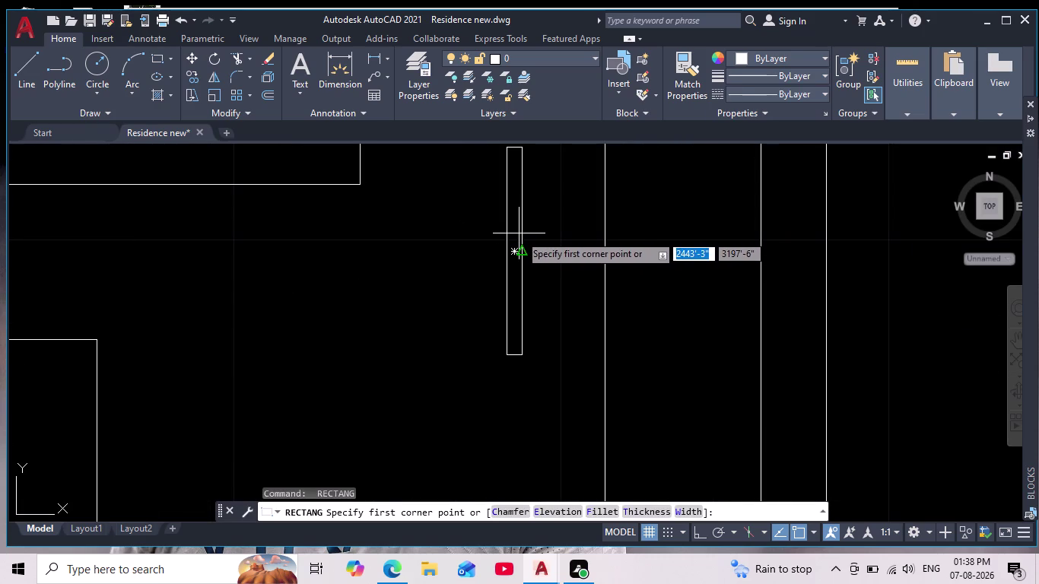
click(519, 234)
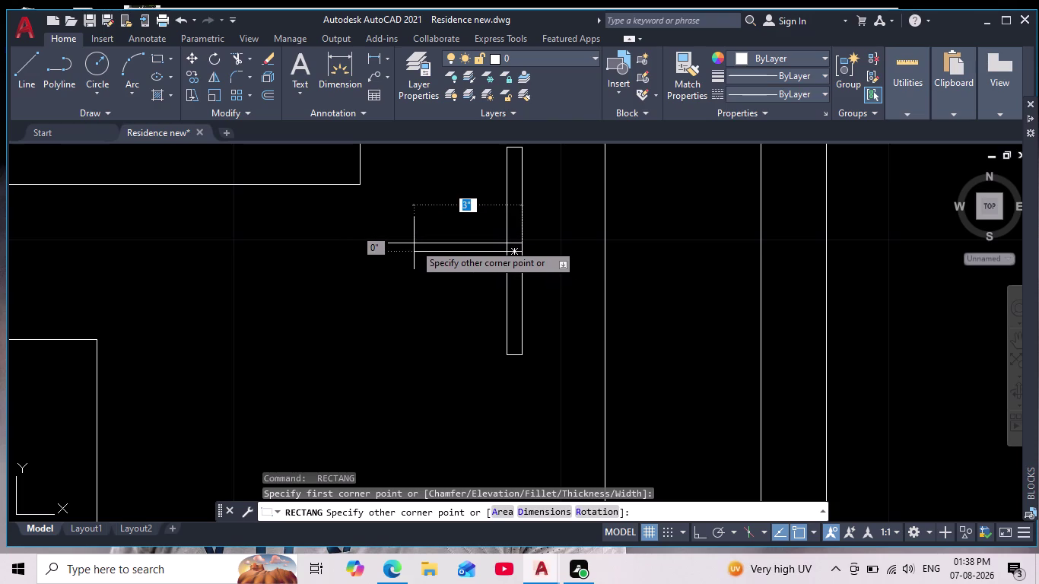
click(414, 244)
Zoom out to show the whole elevation and clear any pending commands.
scroll(down, 3)
middle_drag(361, 303, 438, 277)
scroll(down, 3)
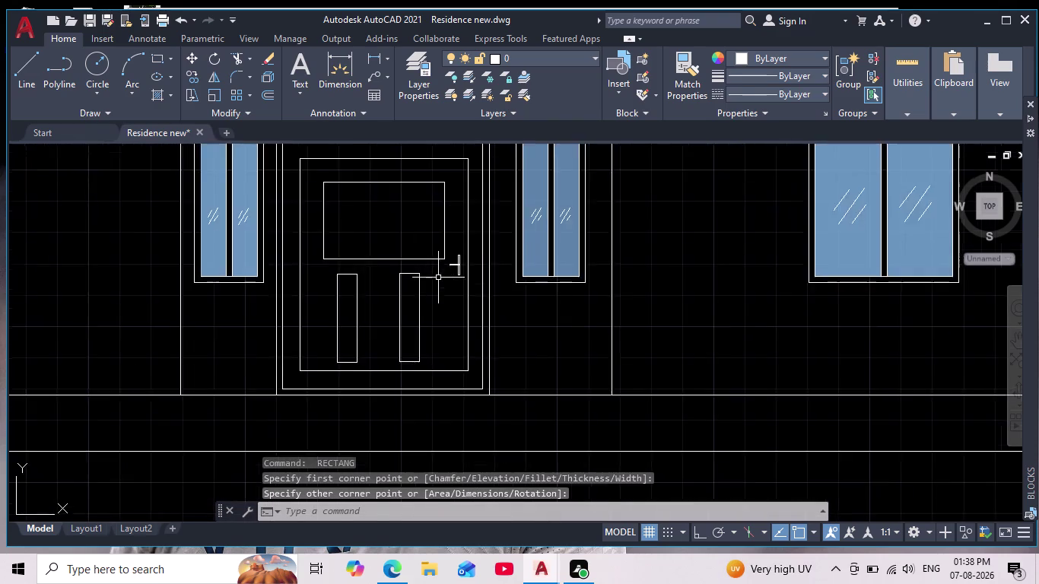
scroll(down, 3)
scroll(up, 3)
middle_drag(435, 293, 484, 258)
scroll(down, 3)
scroll(down, 3)
middle_drag(454, 325, 454, 326)
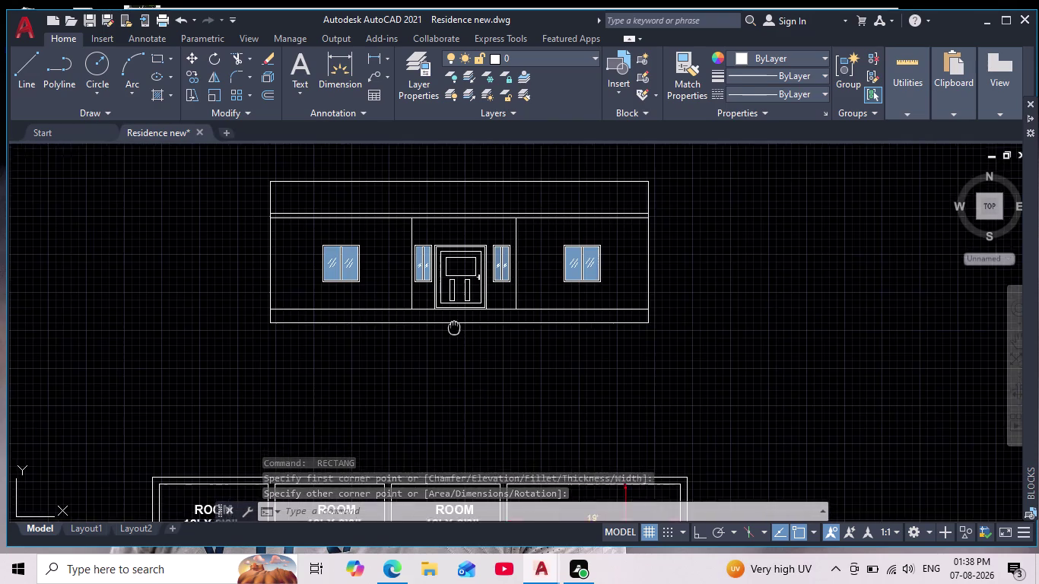
middle_drag(454, 326, 471, 294)
key(Escape)
key(Escape)
key(Escape)
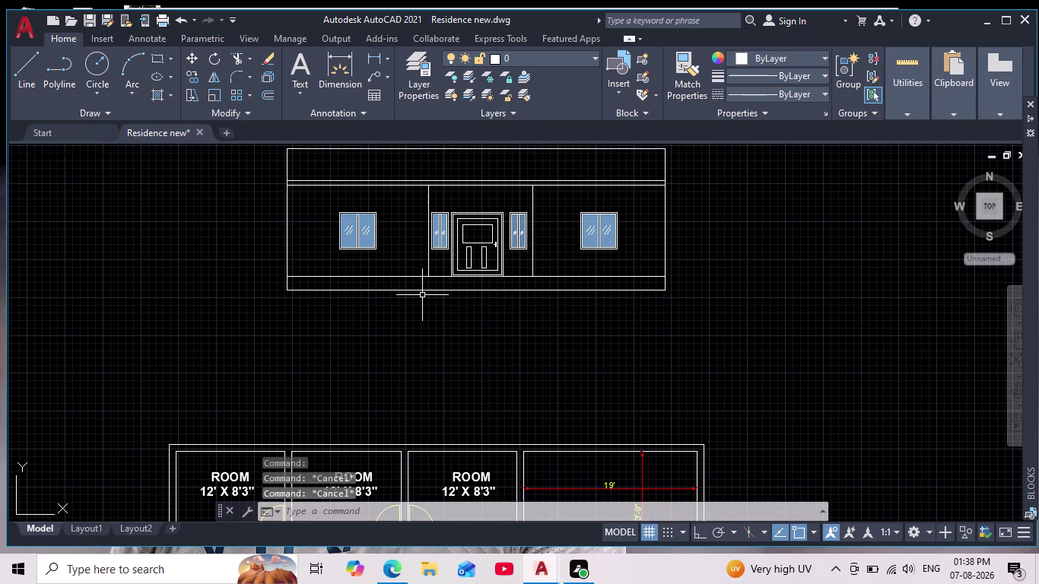
key(Escape)
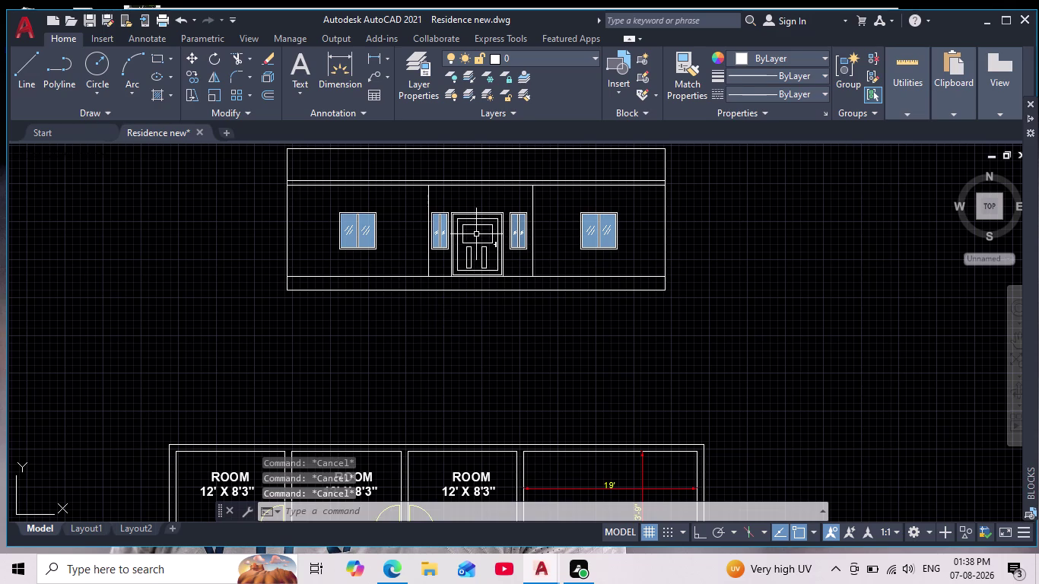
Centre the elevation and start a new HATCH fill with the H alias.
scroll(down, 3)
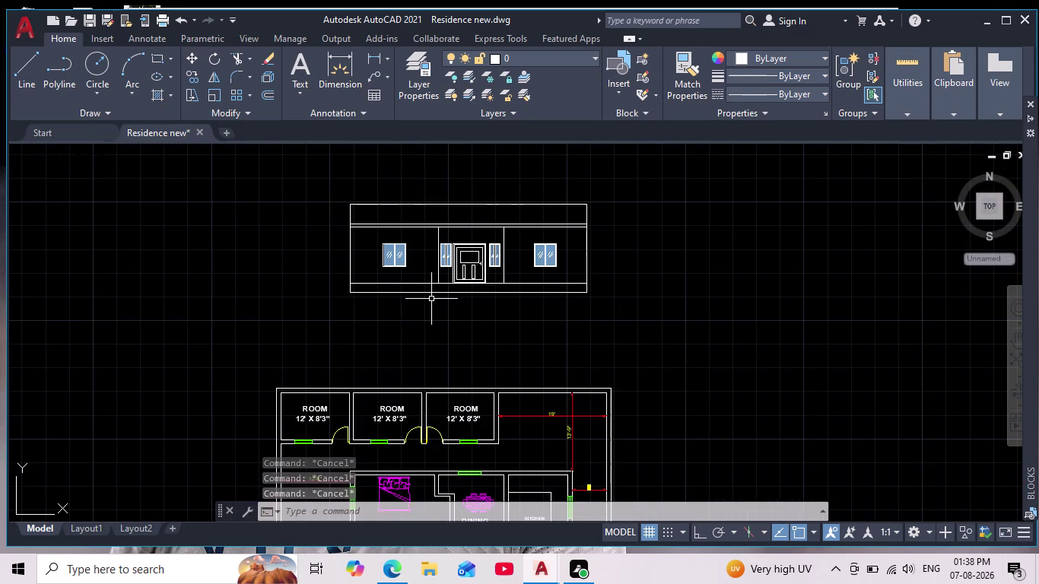
scroll(up, 3)
scroll(up, 3)
middle_drag(461, 297, 425, 353)
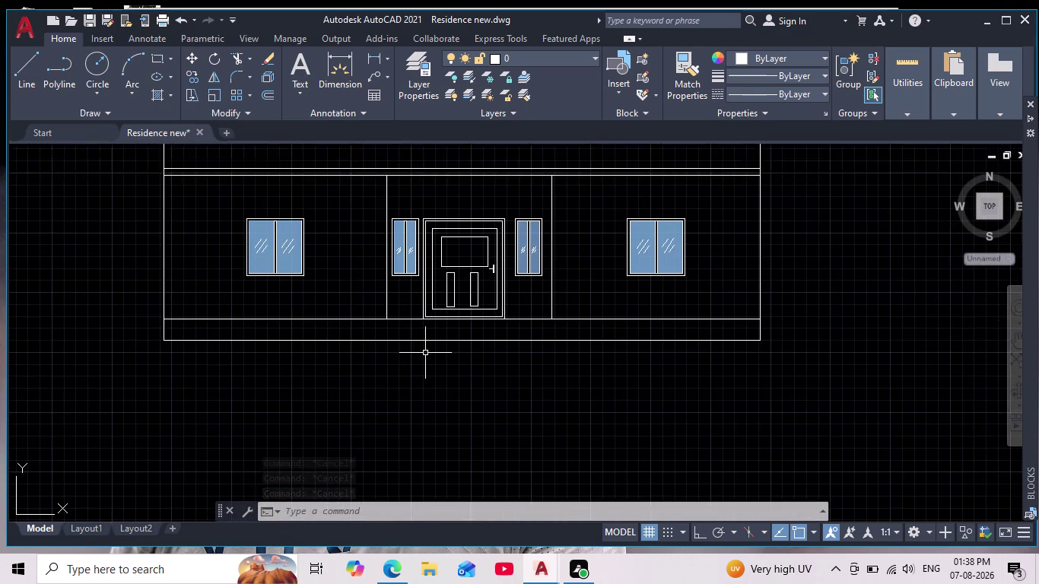
scroll(up, 3)
key(h)
key(Return)
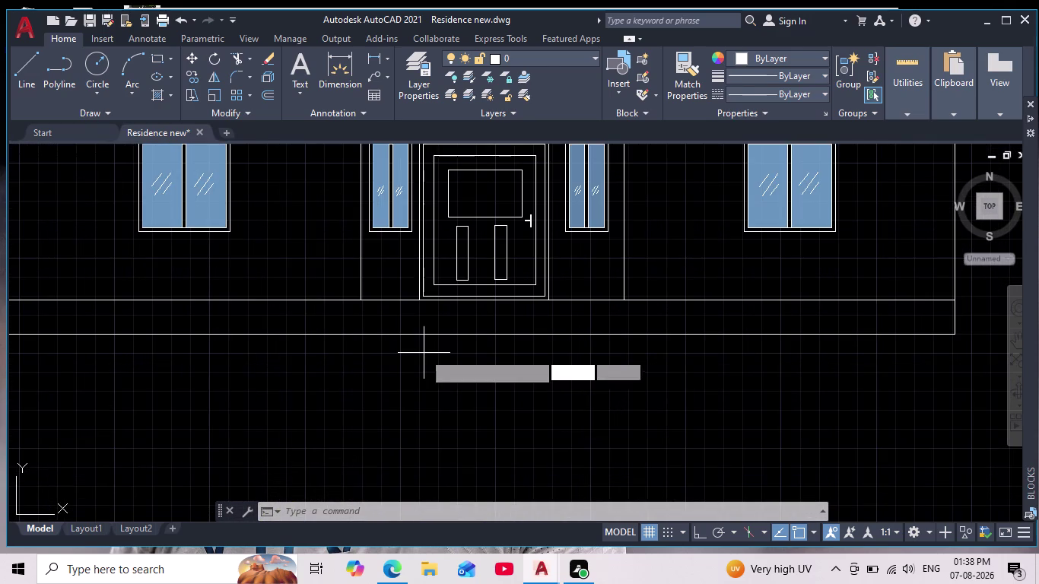
scroll(down, 3)
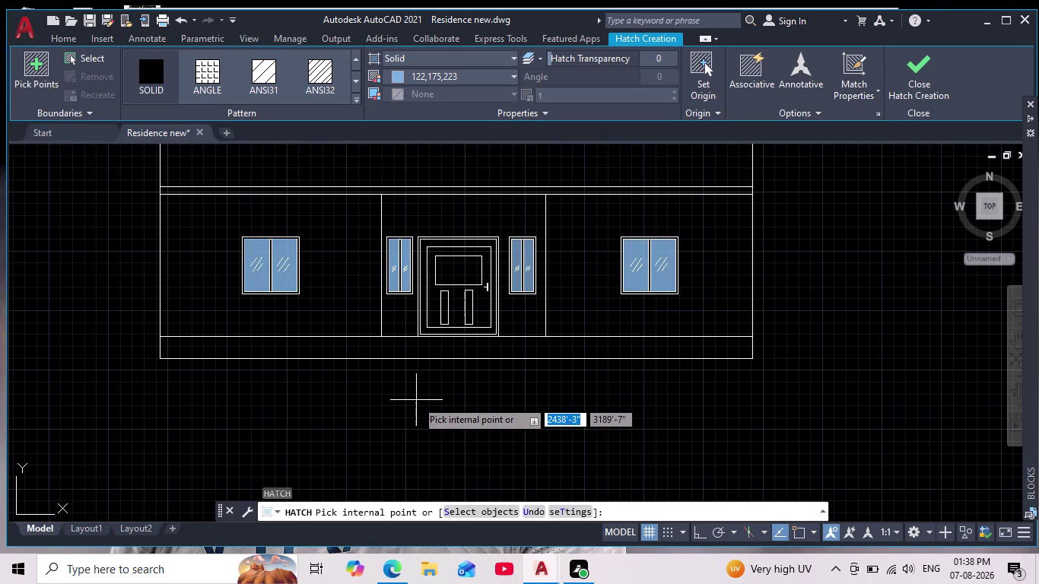
Set the hatch colour to ByLayer and fill the area around the door frame.
scroll(up, 3)
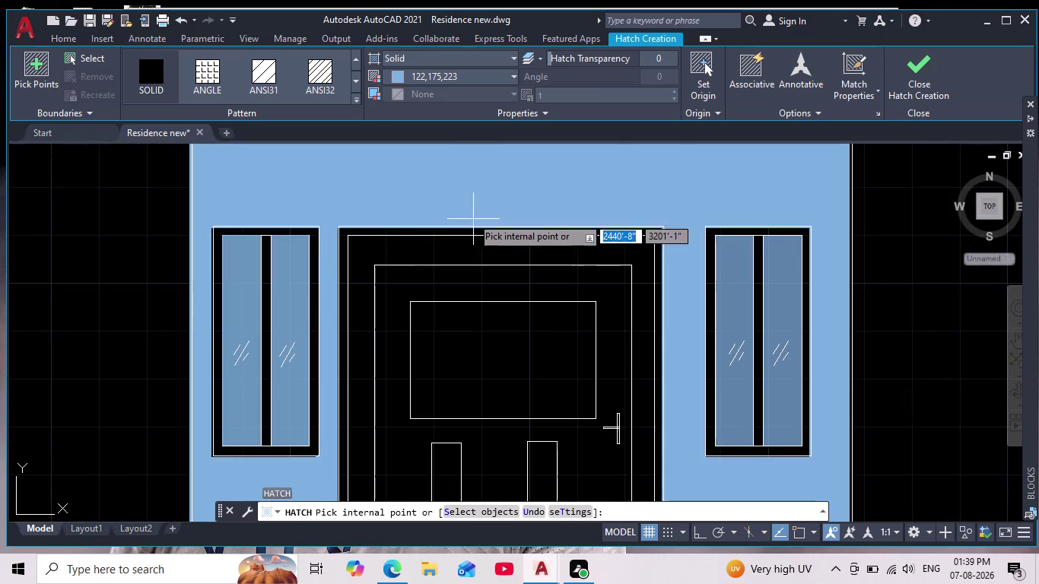
click(400, 76)
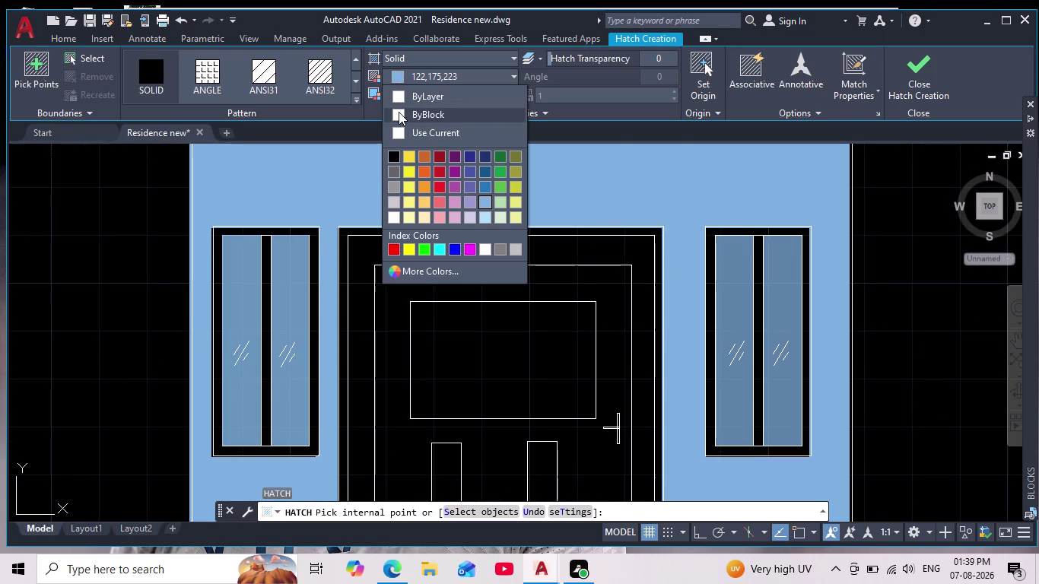
click(396, 91)
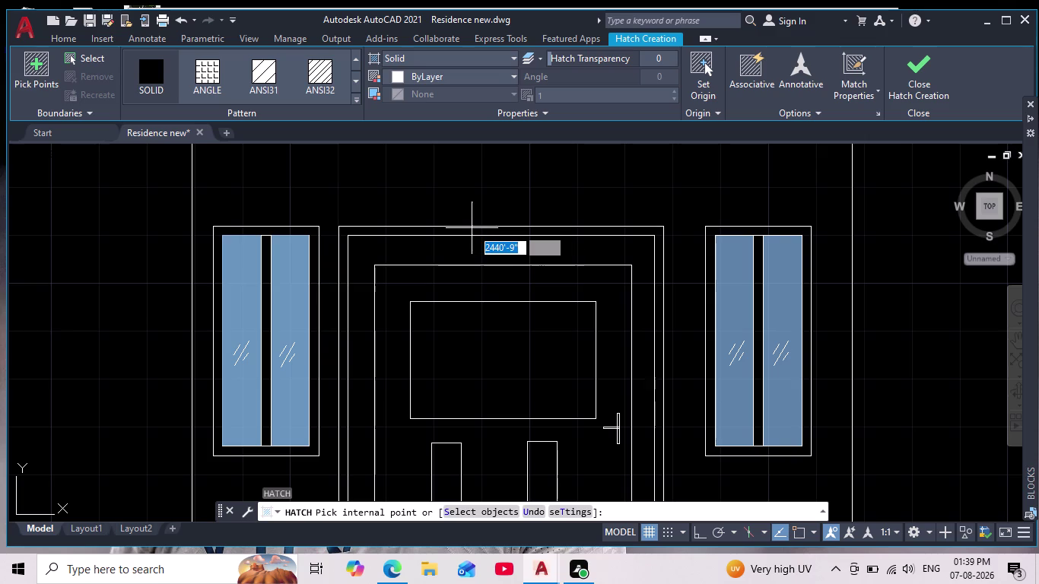
click(471, 231)
scroll(down, 3)
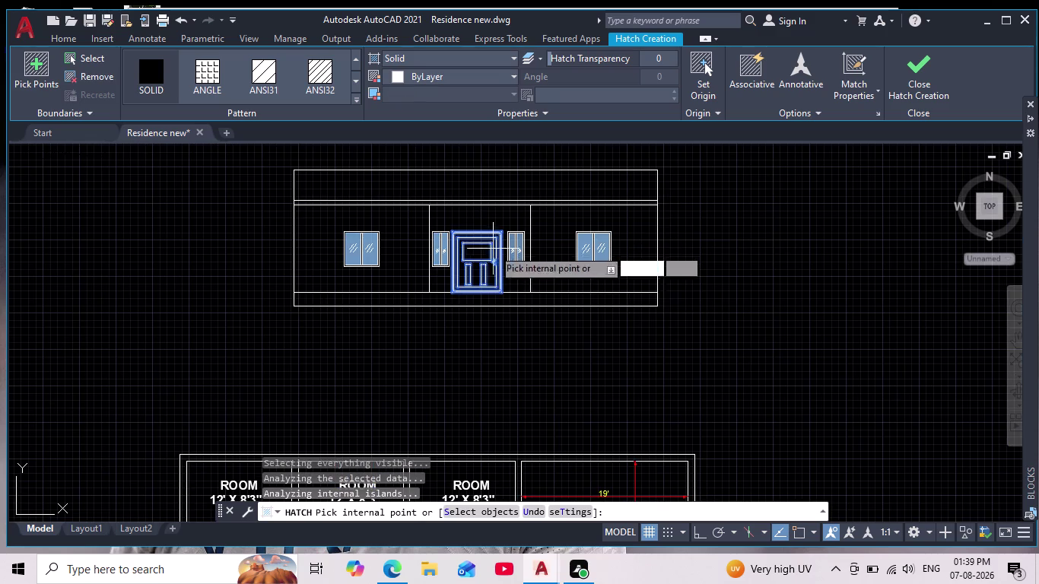
scroll(up, 3)
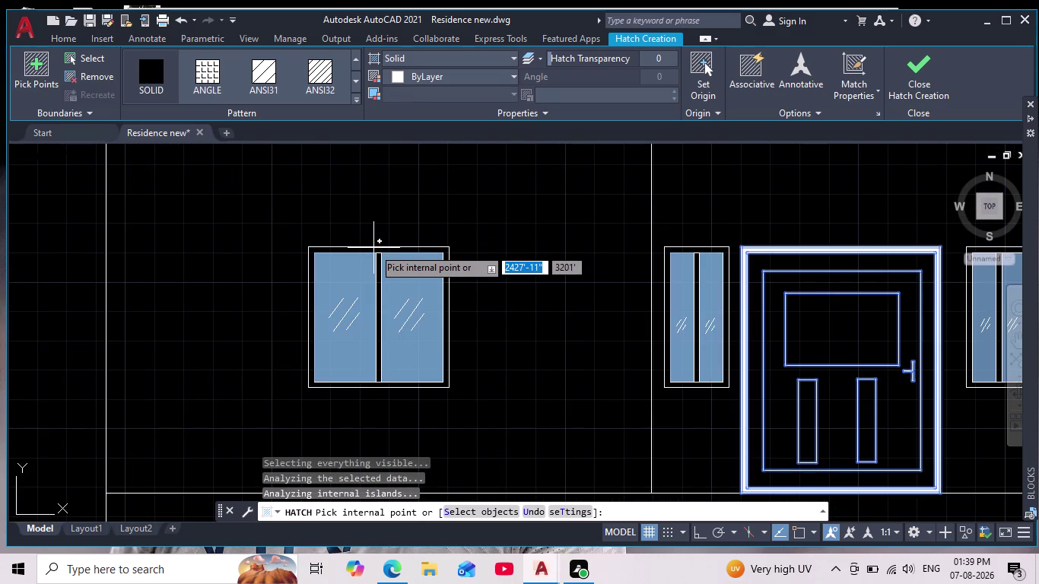
Fill the left window's frame and the small left window's frame.
click(374, 250)
scroll(up, 3)
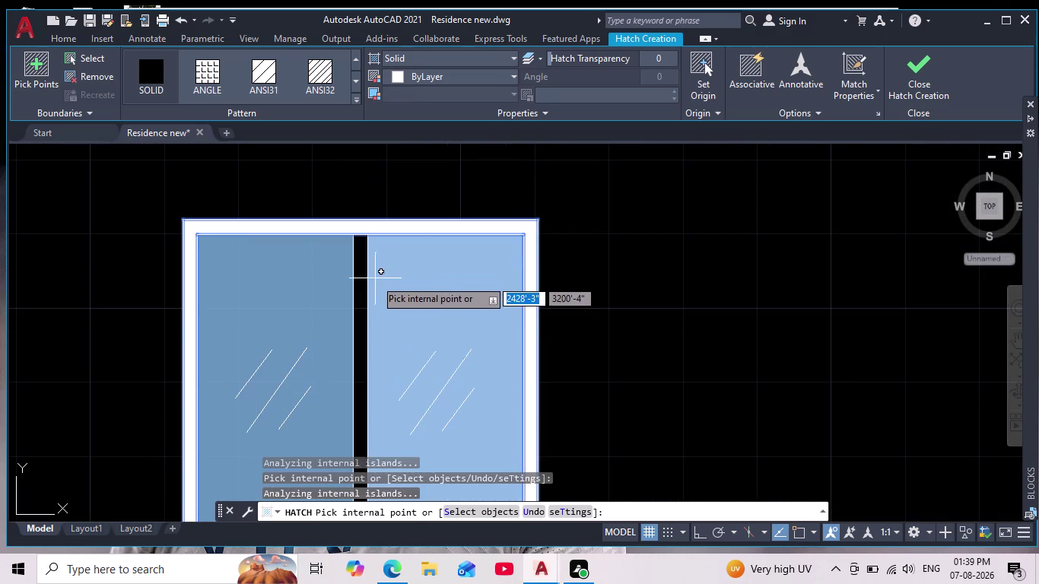
click(364, 298)
scroll(down, 3)
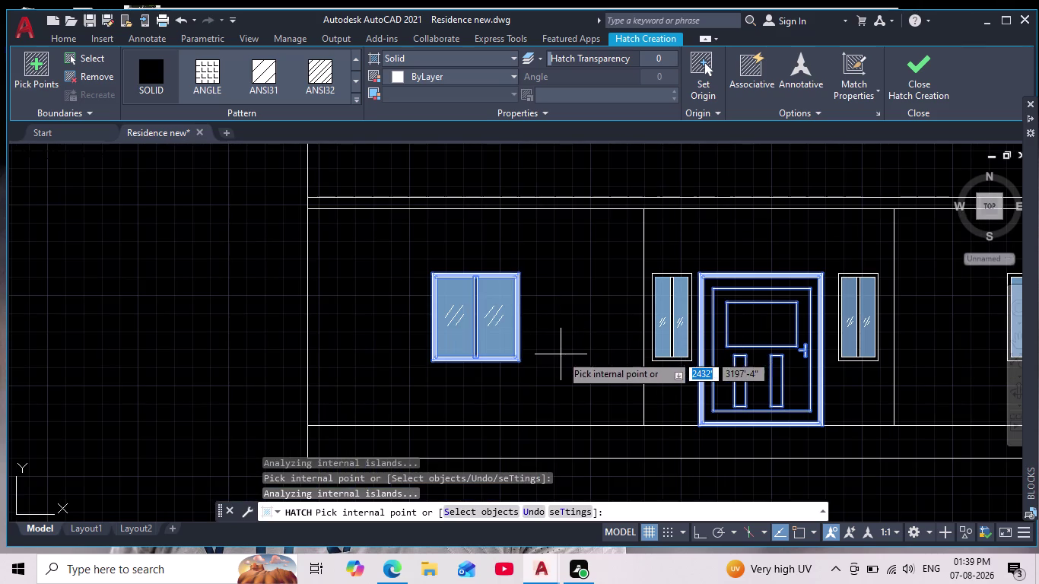
middle_drag(563, 357, 347, 348)
scroll(up, 3)
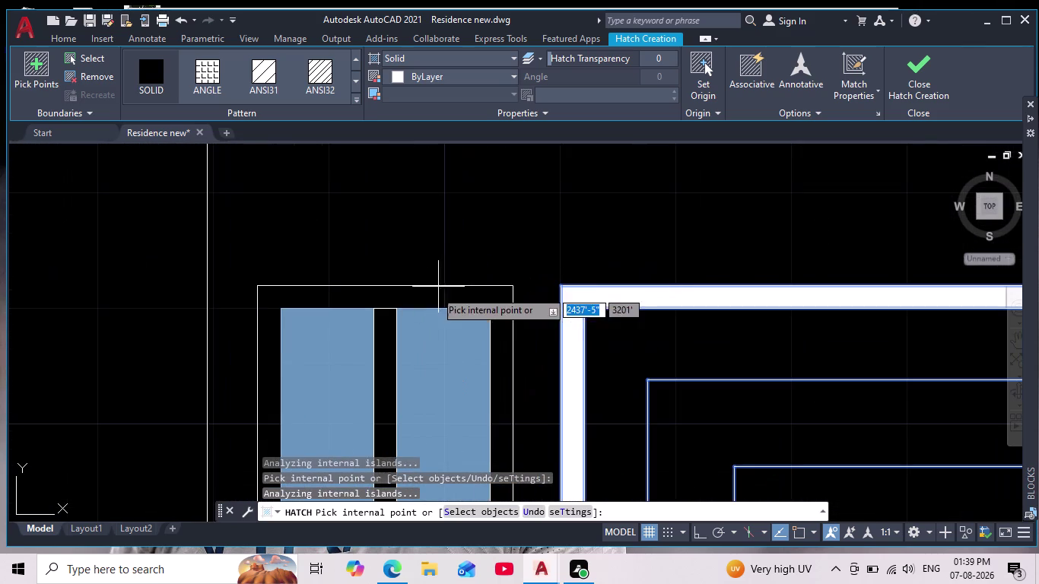
click(400, 300)
click(385, 343)
scroll(down, 3)
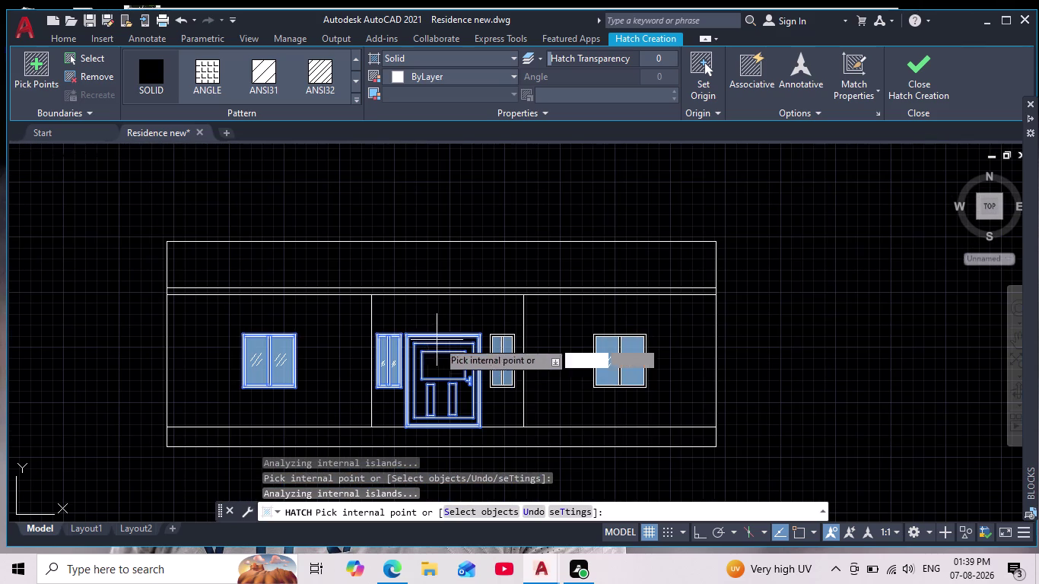
Fill the small right window's frame, dismissing the invalid point warning, and end the fill.
scroll(up, 3)
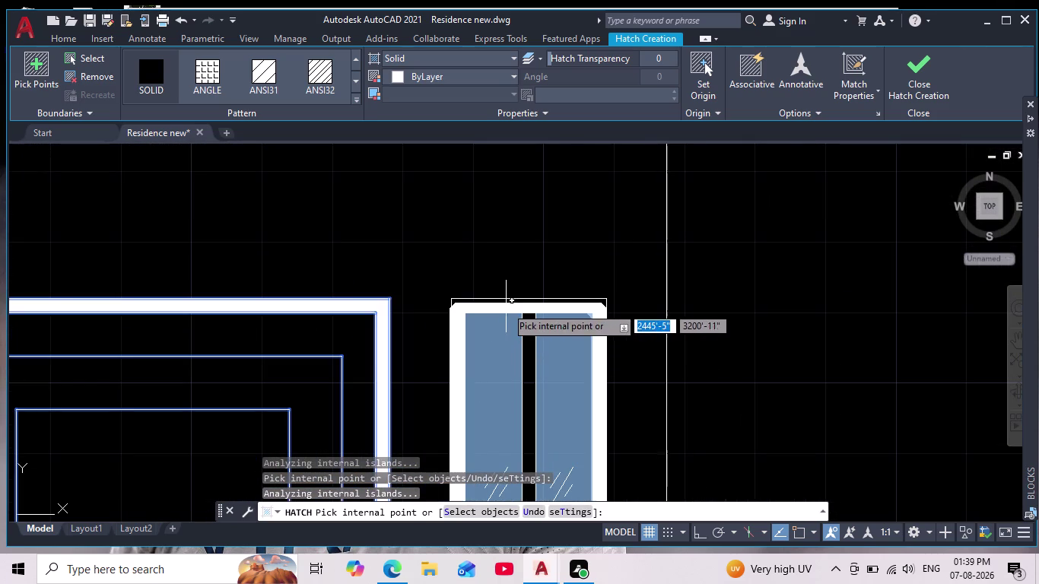
click(506, 306)
click(535, 347)
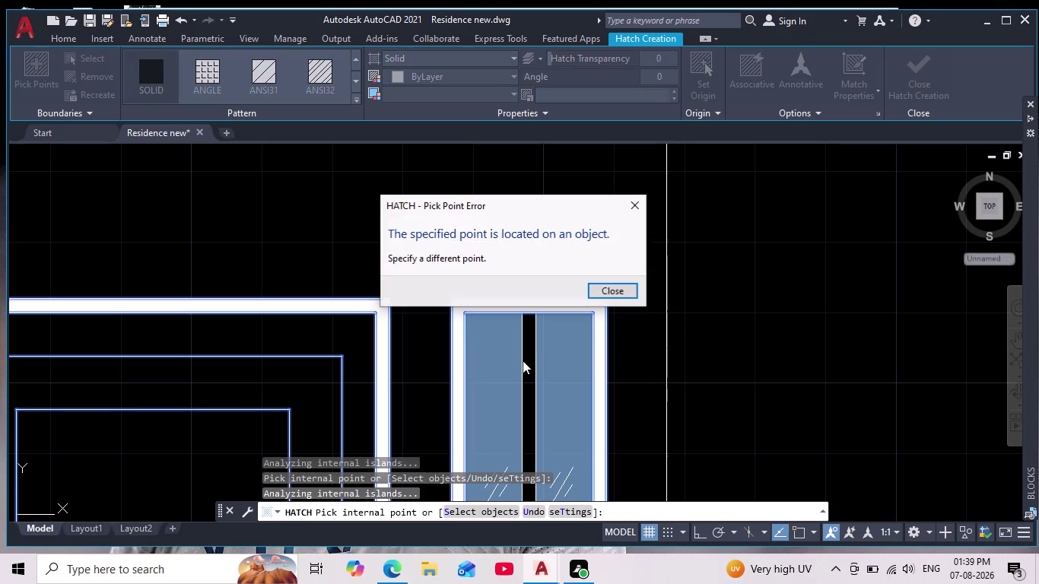
click(640, 203)
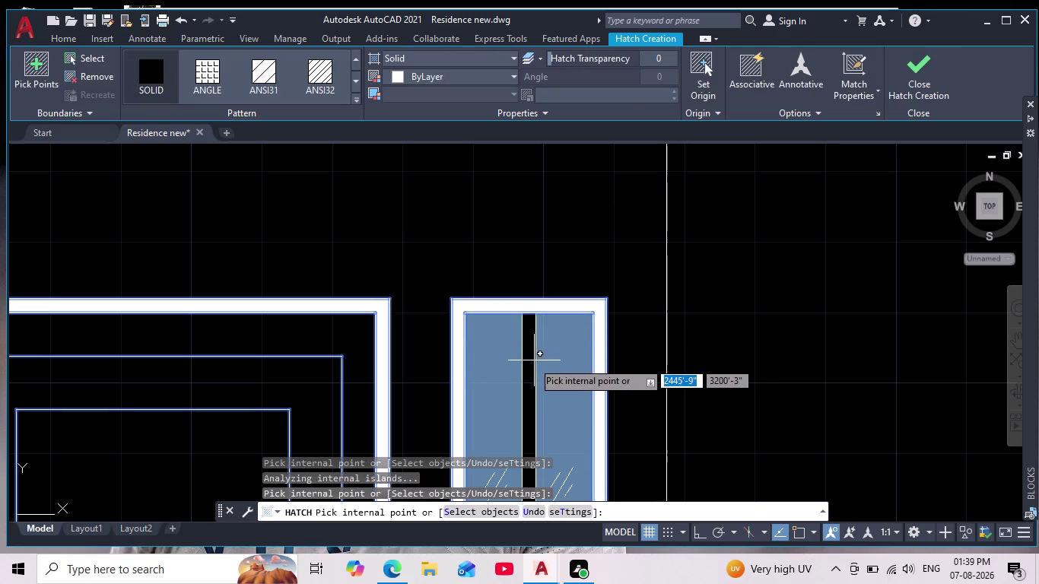
click(531, 362)
scroll(down, 3)
middle_drag(644, 338, 586, 296)
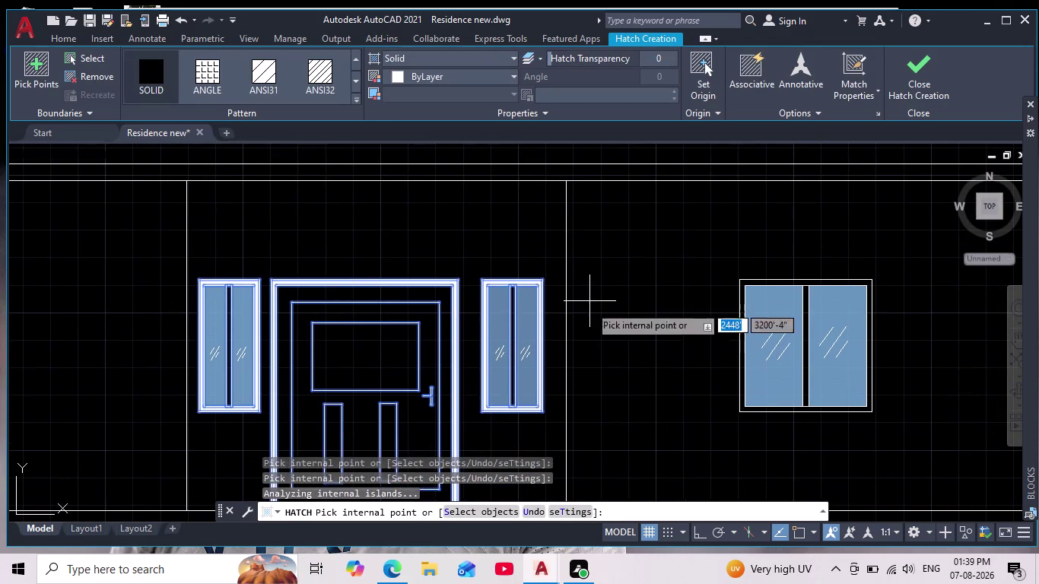
scroll(up, 3)
scroll(down, 3)
key(Escape)
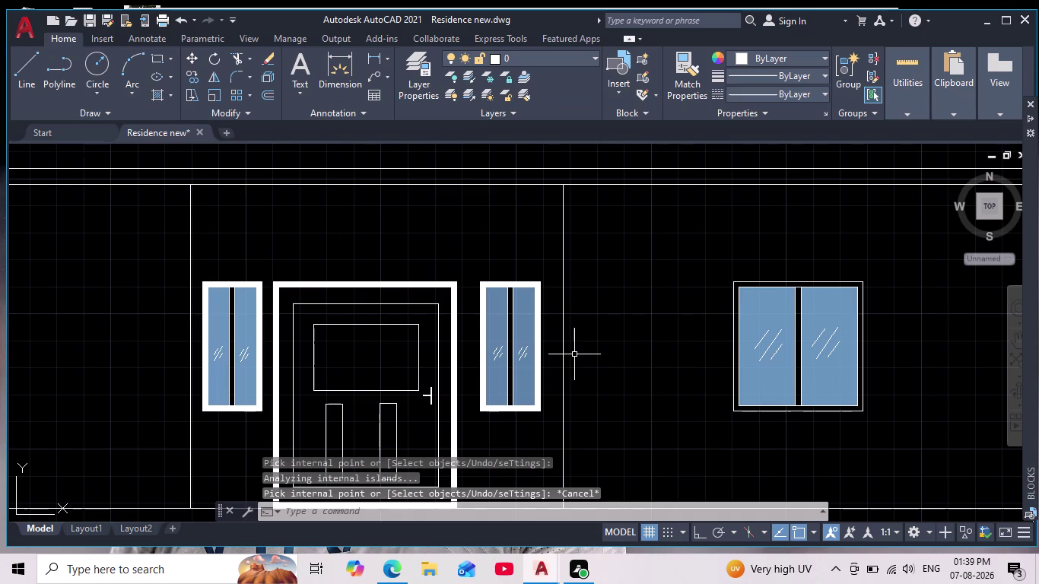
Fill the right window's outer frame and the strip between its panes.
scroll(down, 3)
middle_drag(590, 320, 544, 311)
scroll(up, 3)
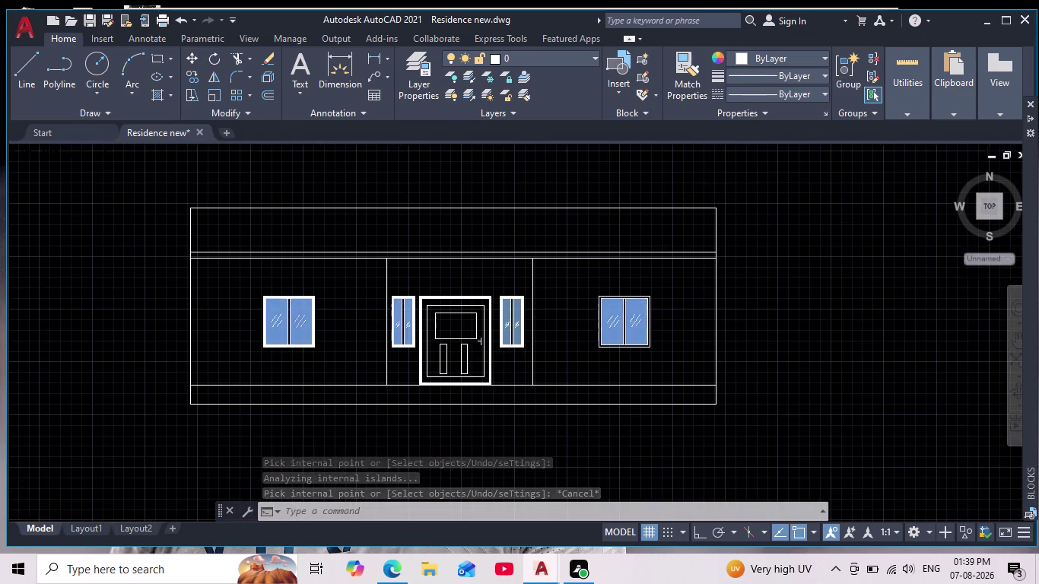
scroll(up, 3)
key(space)
scroll(up, 3)
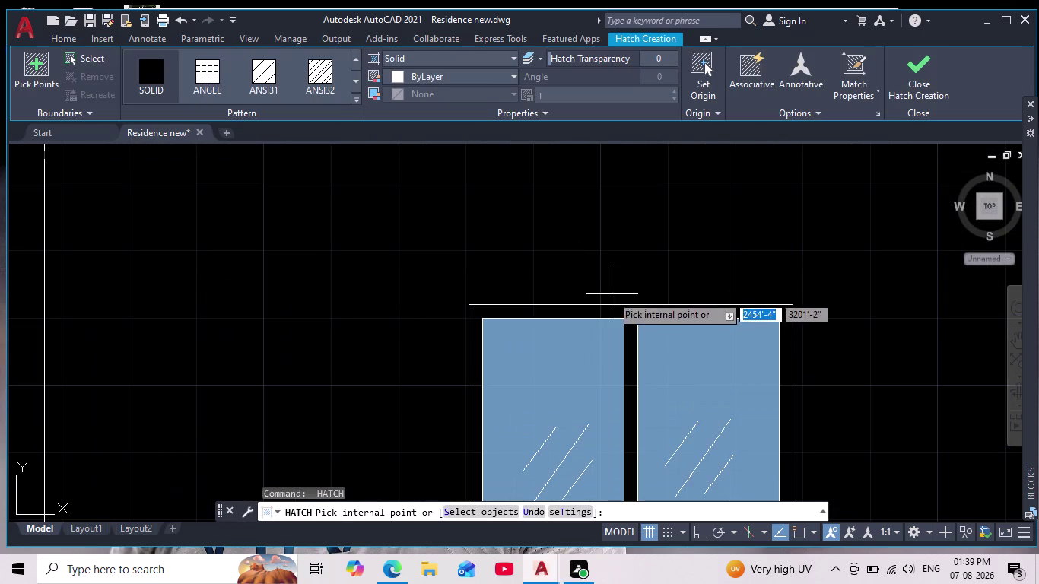
click(614, 314)
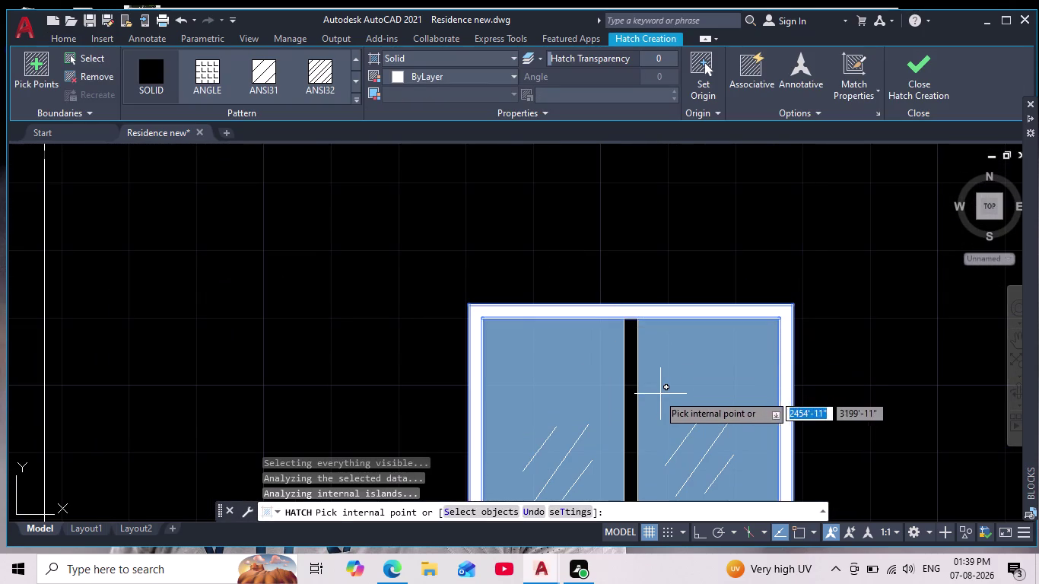
click(632, 374)
scroll(down, 3)
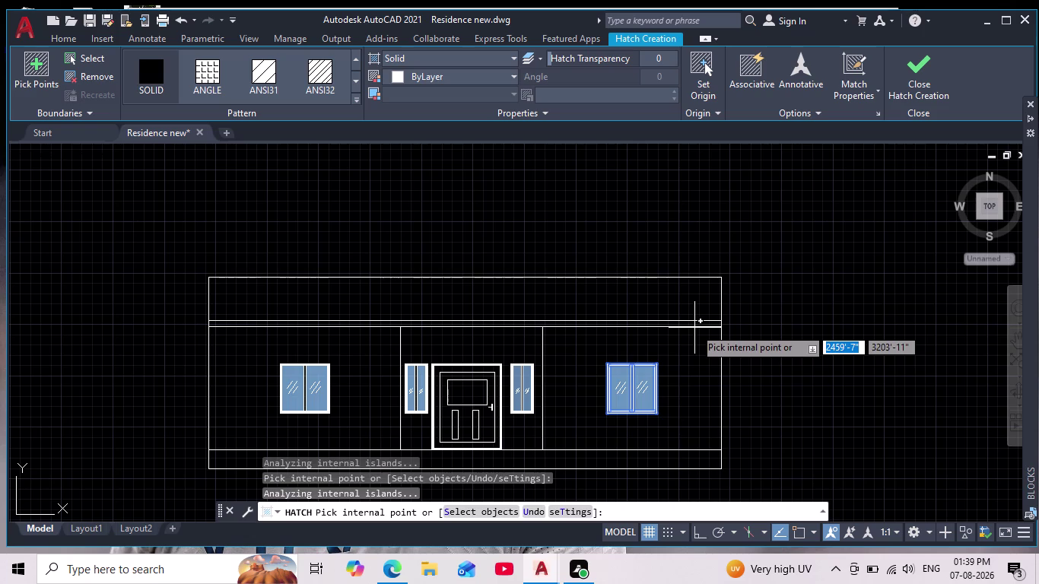
key(Return)
Re-centre the elevation in view and cancel any active command.
scroll(down, 3)
scroll(up, 3)
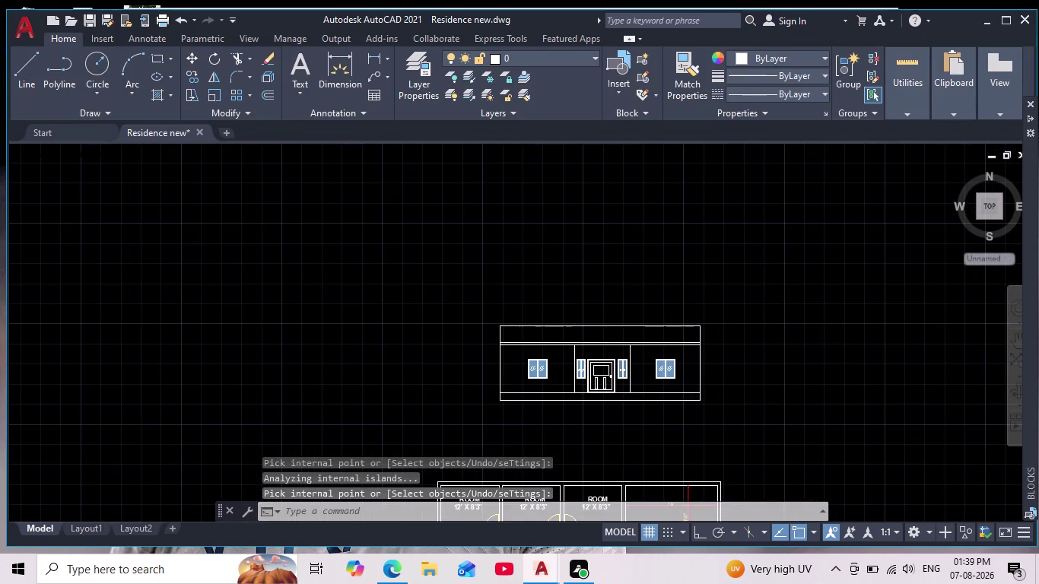
middle_drag(685, 398, 589, 332)
scroll(up, 3)
middle_drag(523, 391, 548, 434)
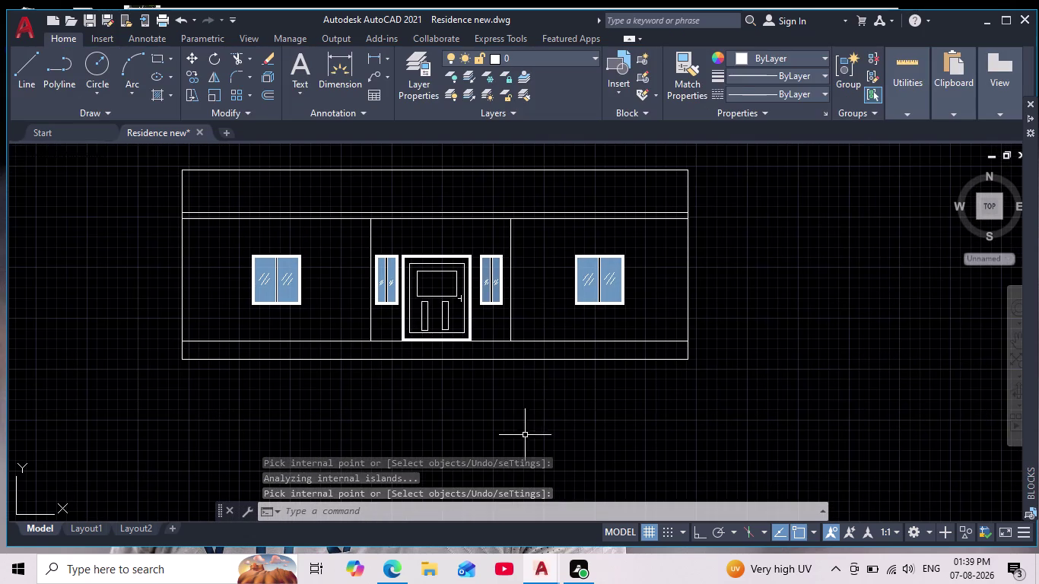
key(Escape)
key(Escape)
key(Escape)
middle_drag(407, 389, 413, 408)
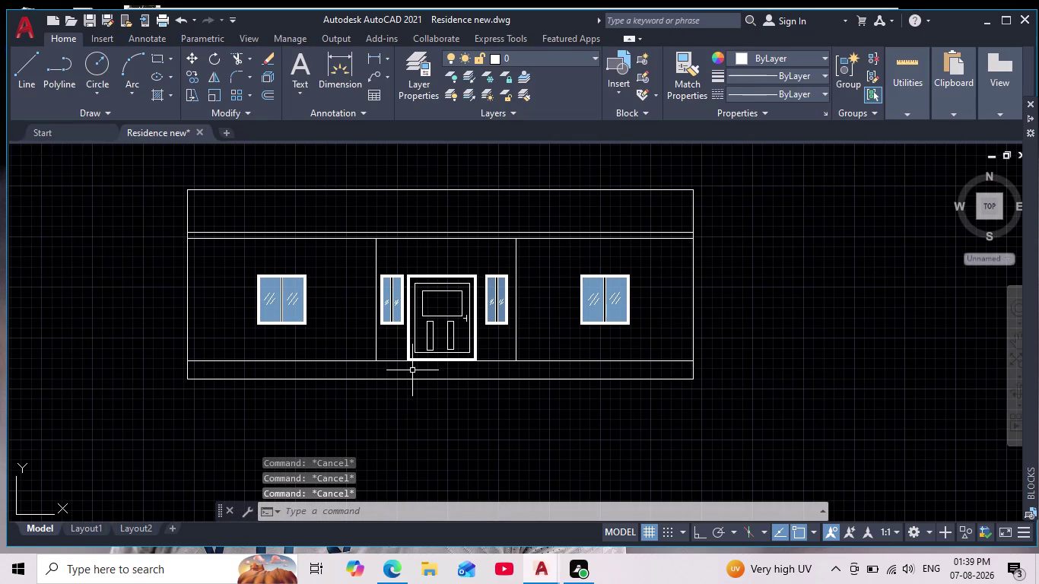
scroll(up, 3)
key(h)
key(Return)
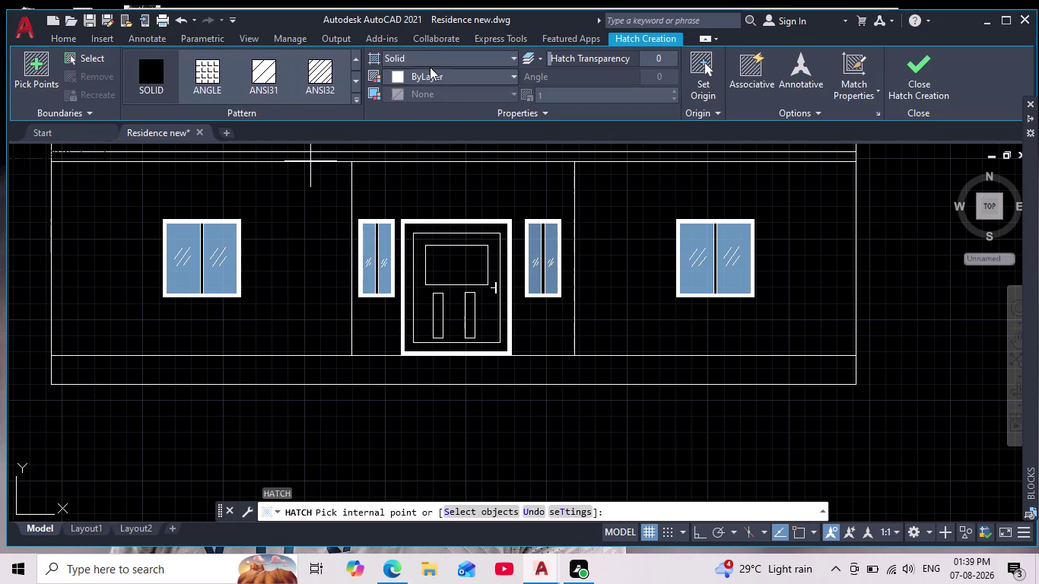
click(401, 78)
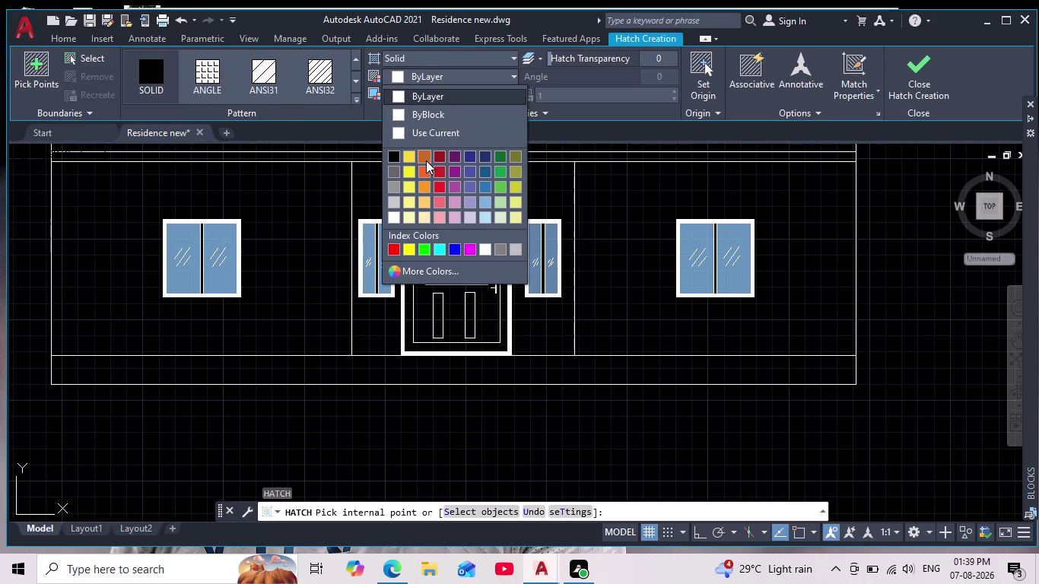
click(426, 158)
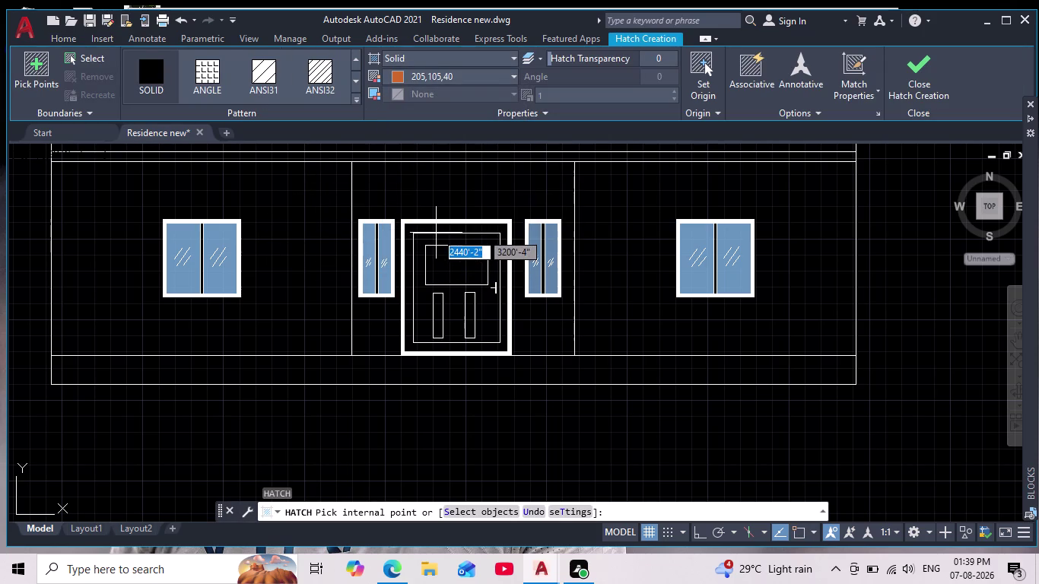
click(436, 232)
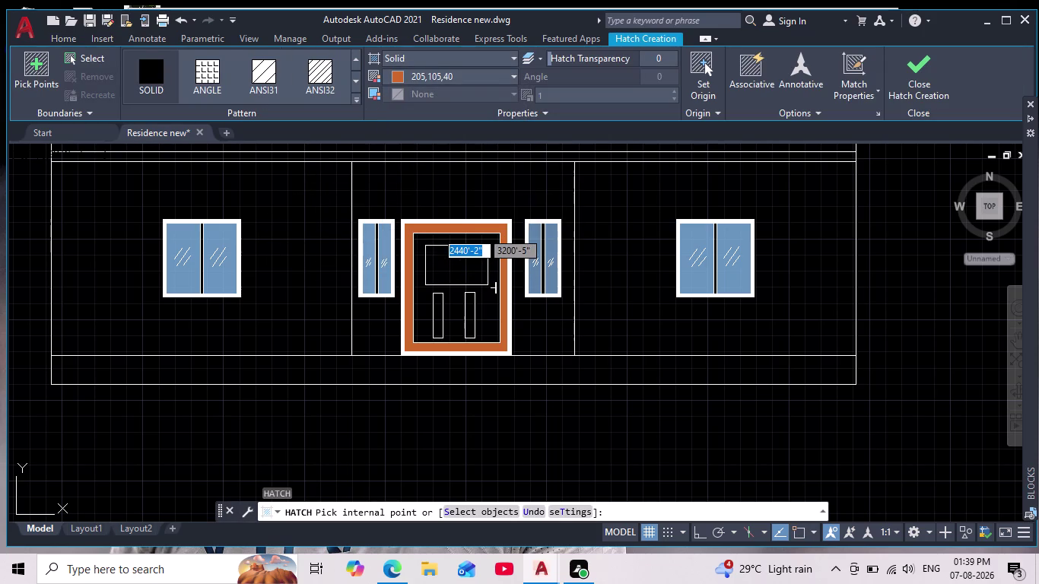
scroll(down, 3)
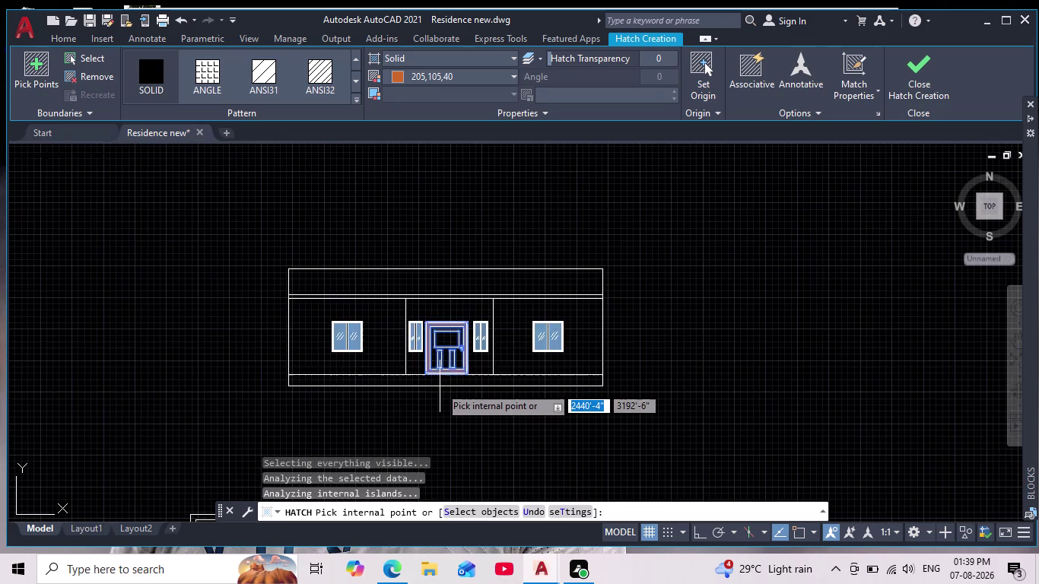
scroll(up, 3)
key(Escape)
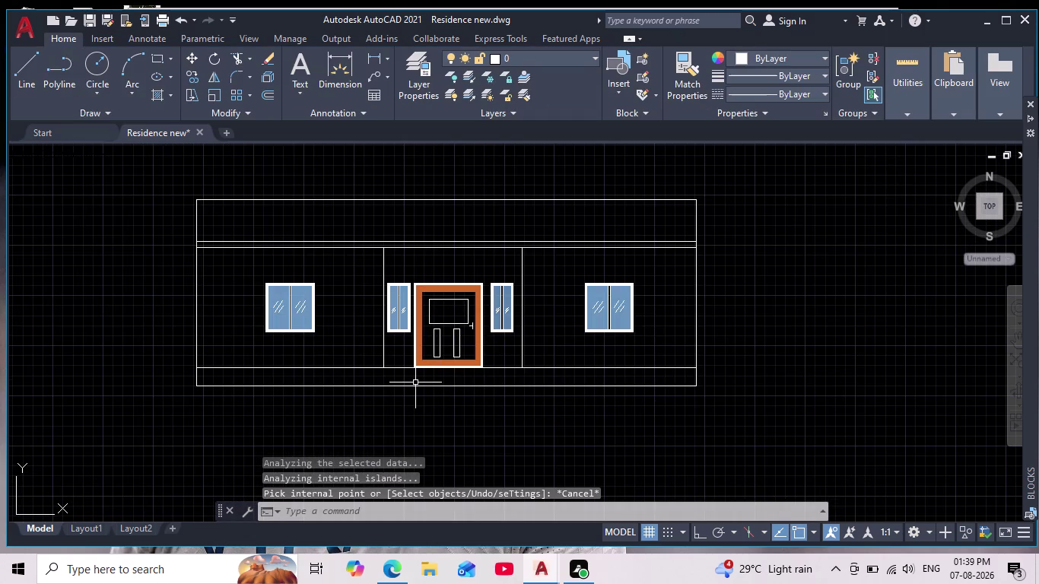
key(h)
key(Return)
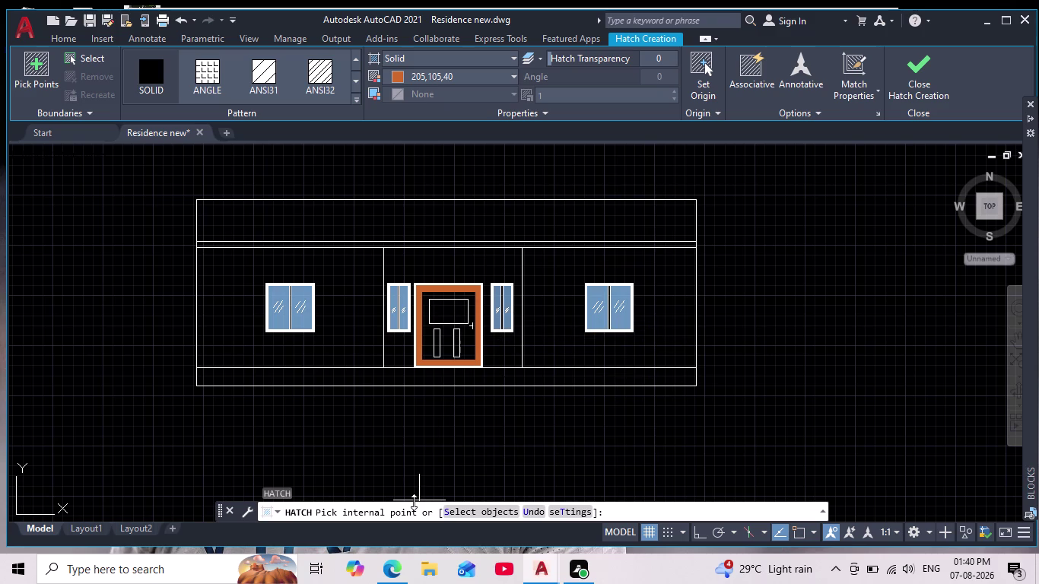
key(Escape)
key(Escape)
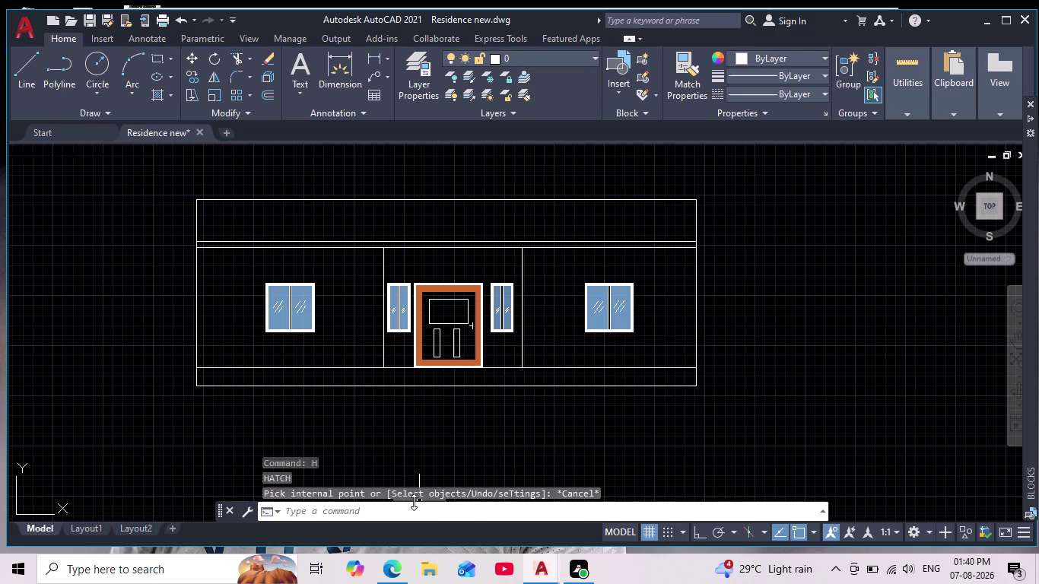
key(ctrl+z)
click(414, 501)
key(ctrl+z)
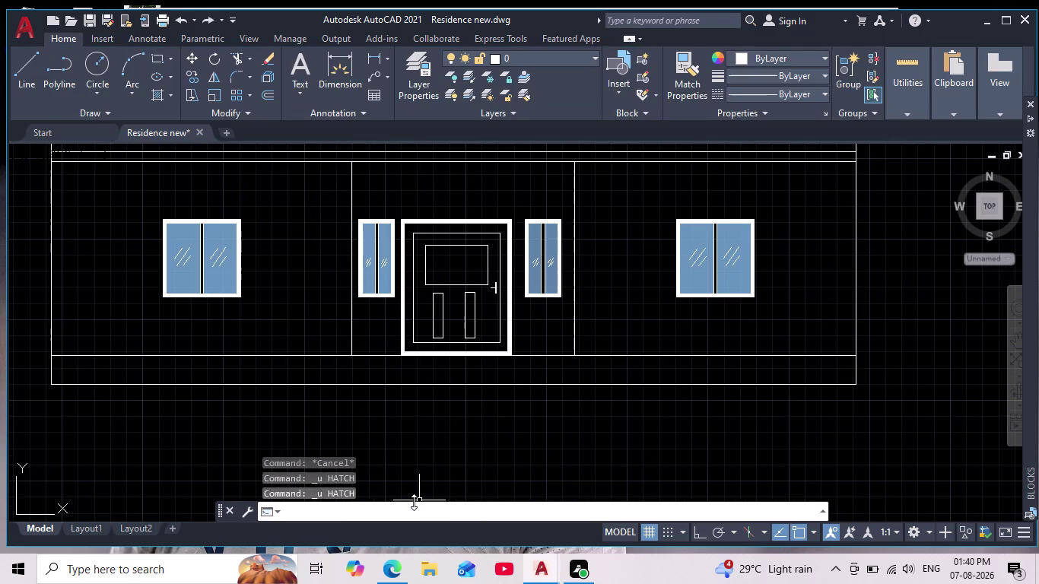
key(Escape)
Start a hatch and set its colour to dark red index 24 via More Colors.
key(Escape)
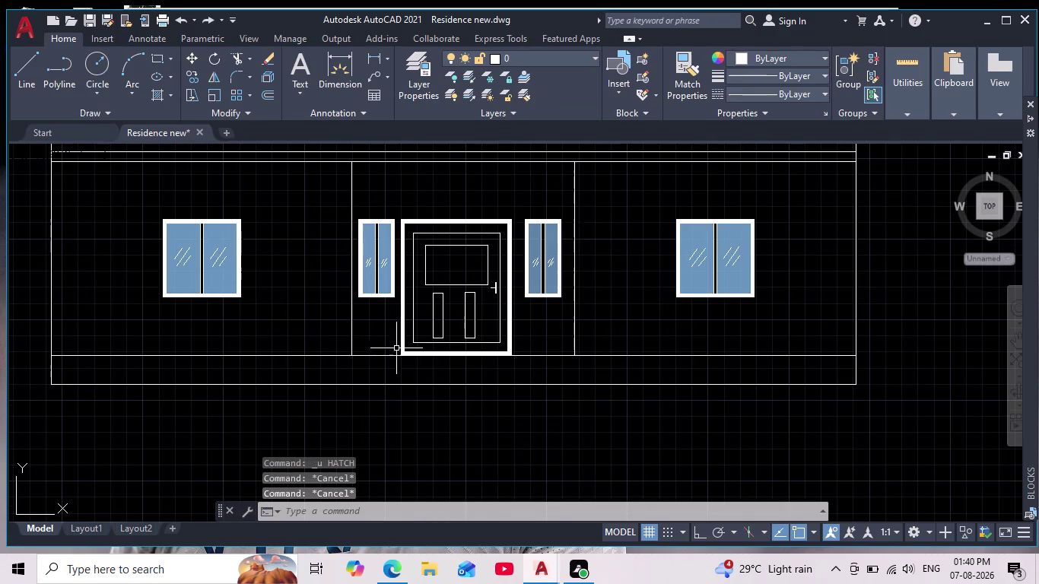
key(h)
key(Return)
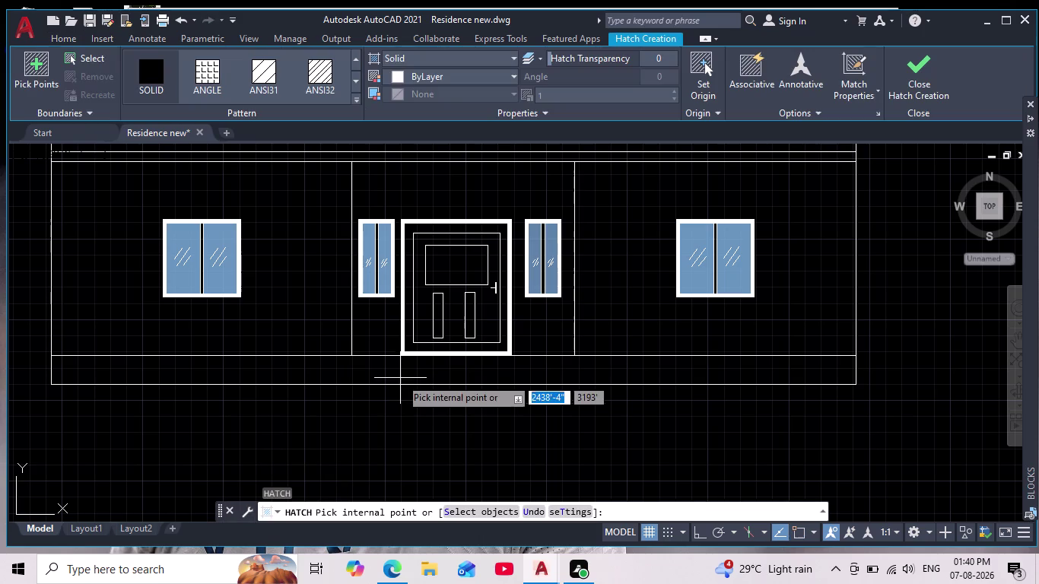
click(401, 76)
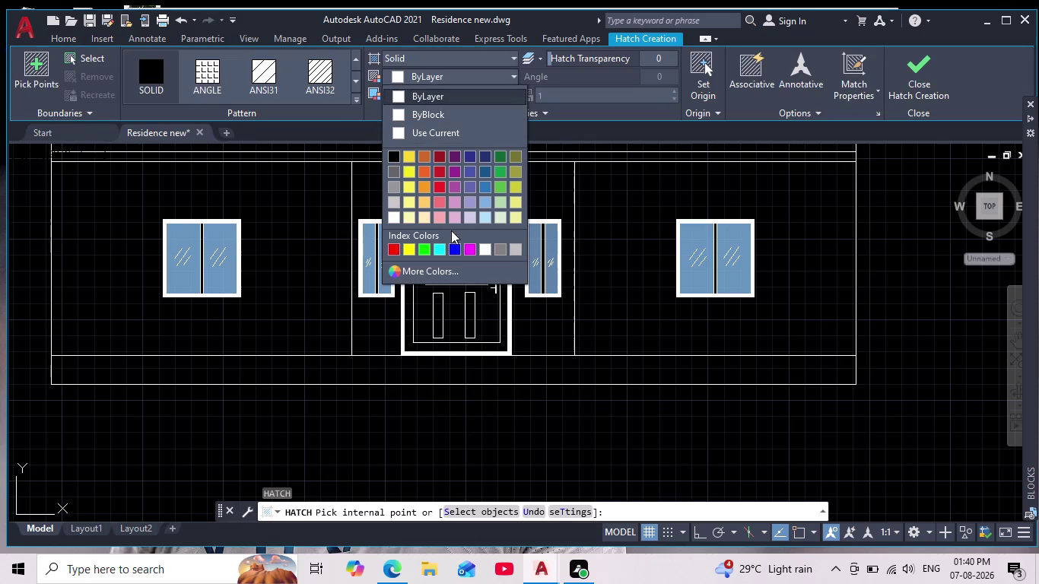
click(445, 269)
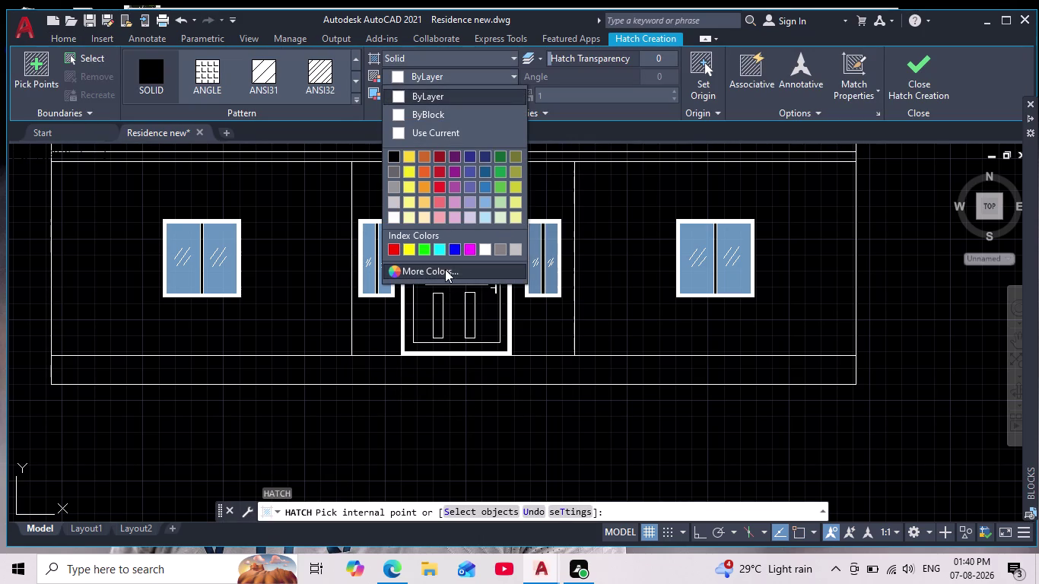
click(421, 163)
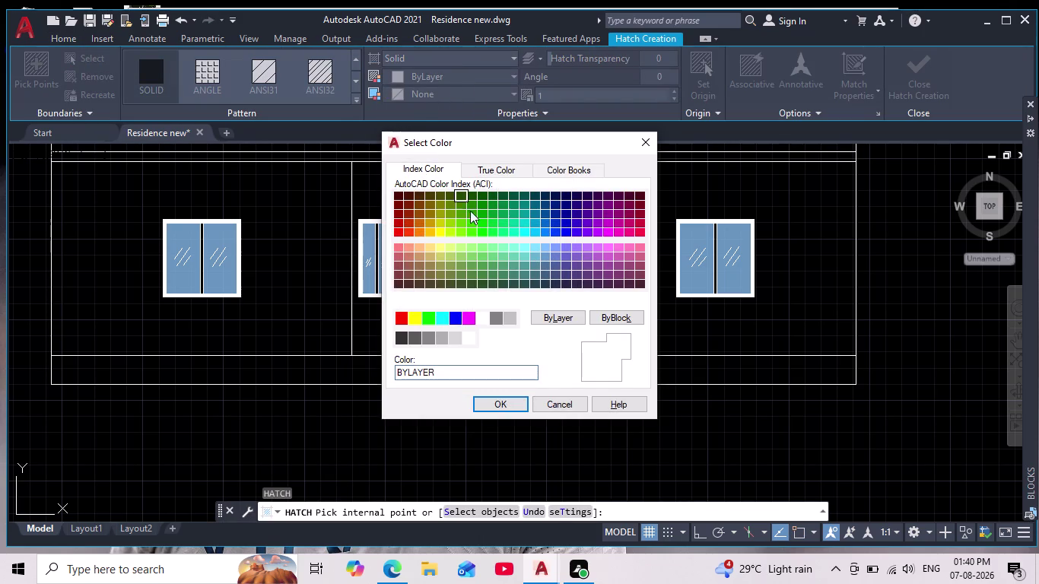
click(408, 203)
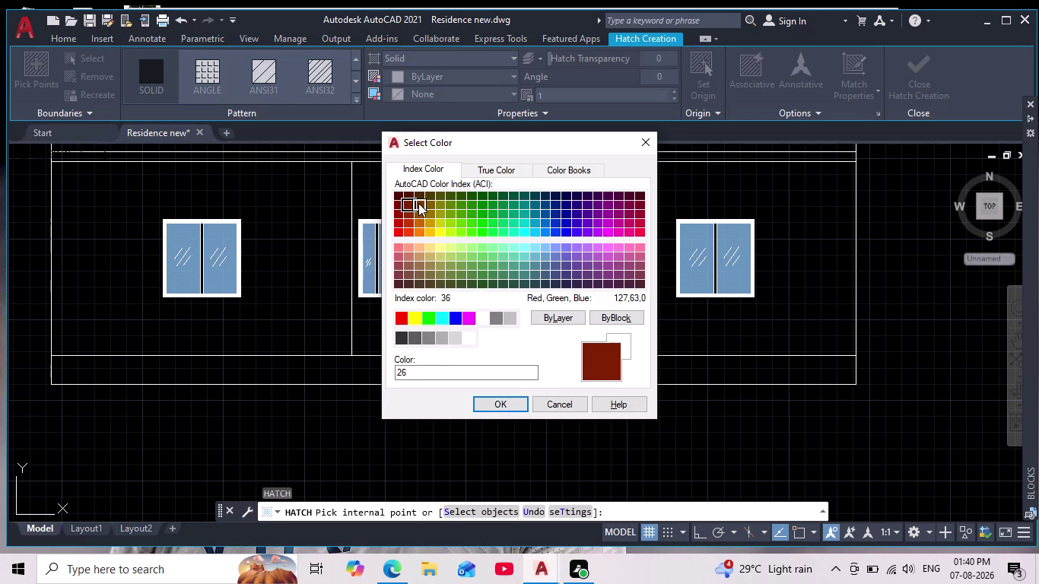
click(418, 203)
click(410, 213)
click(508, 402)
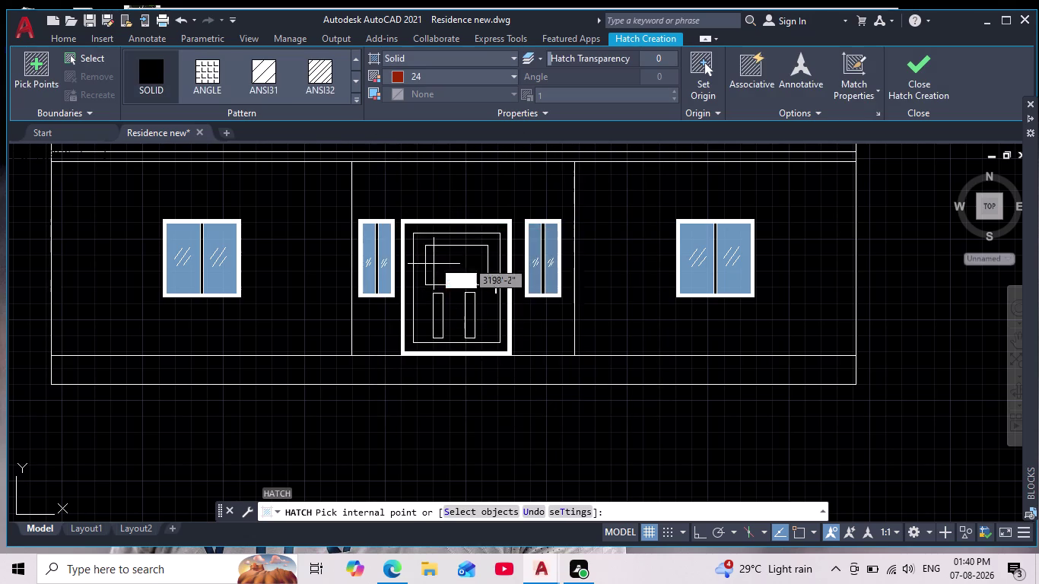
Fill the front door frame with the dark red hatch.
click(446, 228)
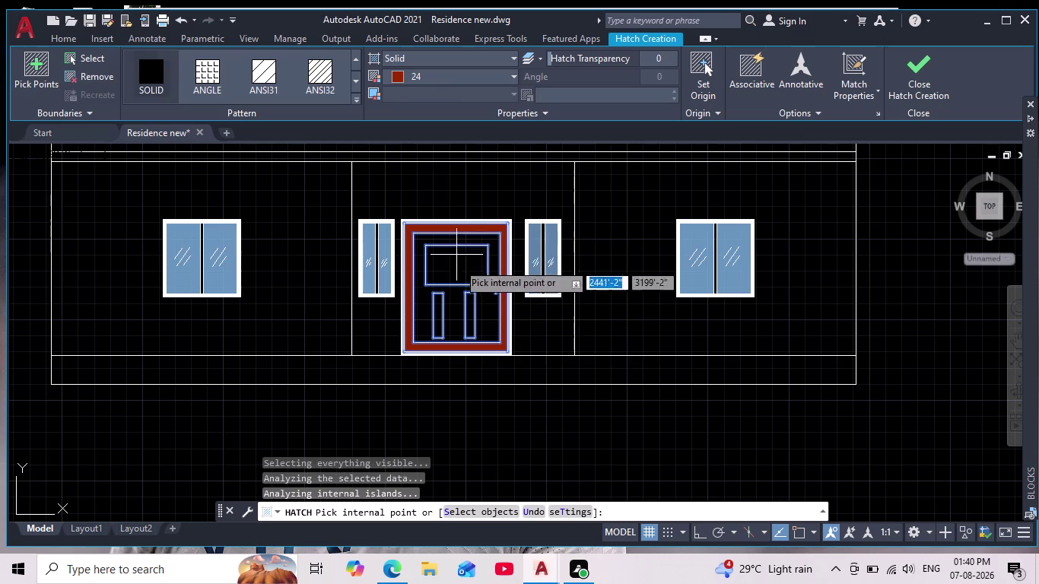
scroll(down, 3)
scroll(up, 3)
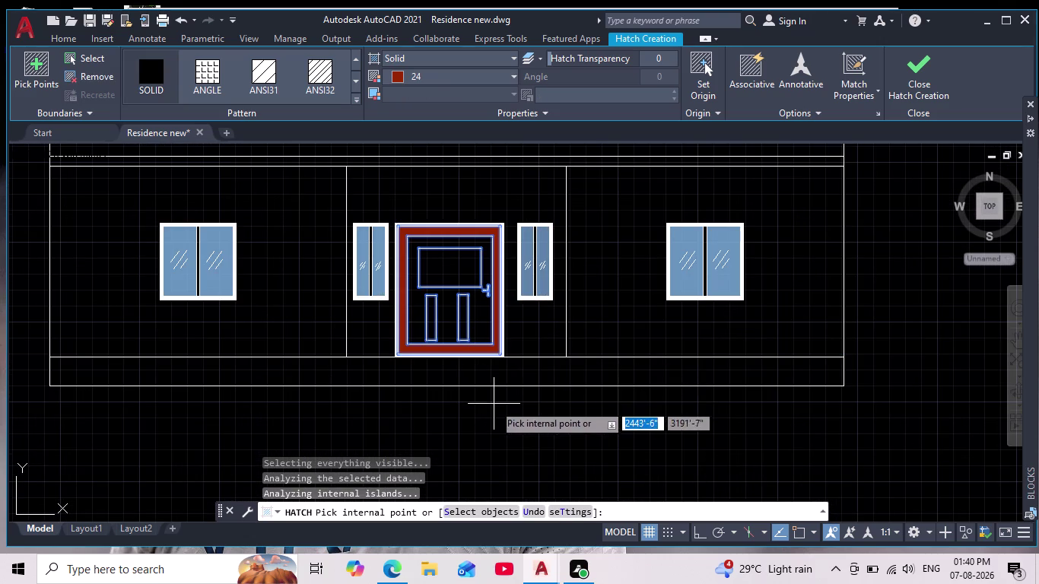
middle_drag(493, 399, 494, 356)
scroll(up, 3)
scroll(down, 3)
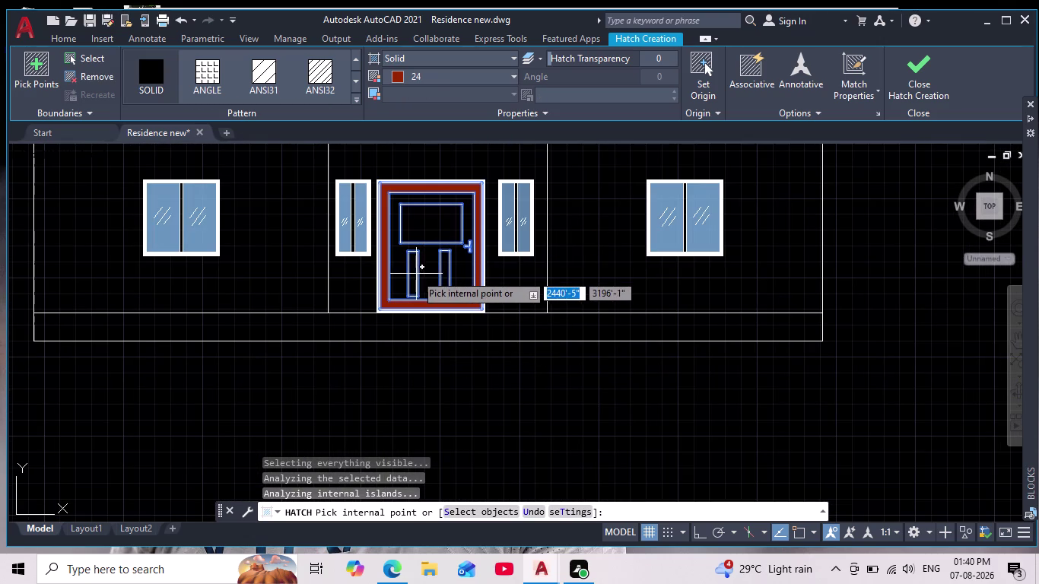
scroll(up, 3)
Add the right door panel to the dark red fill.
click(403, 271)
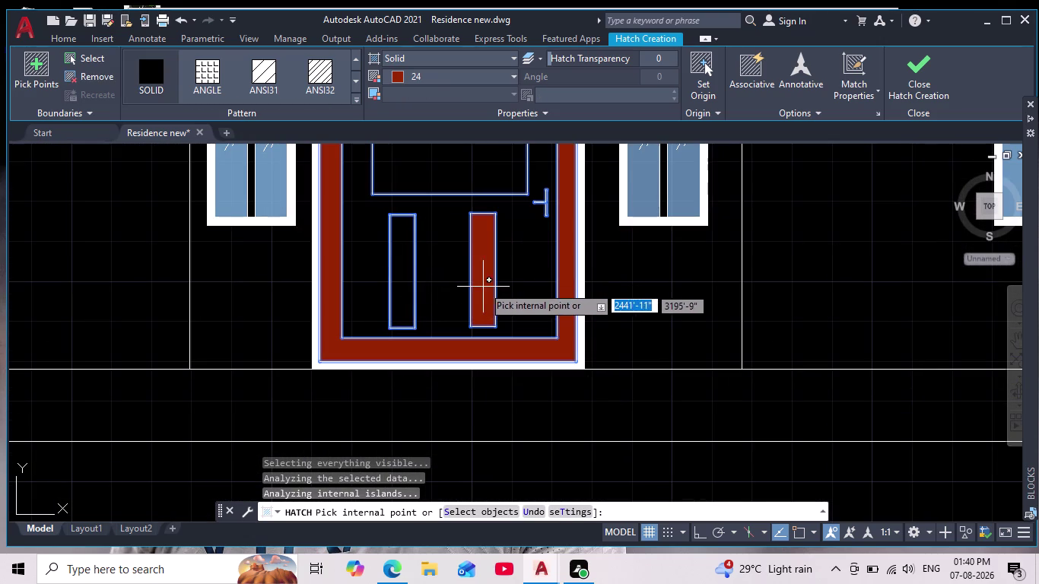
click(485, 283)
scroll(down, 3)
click(479, 283)
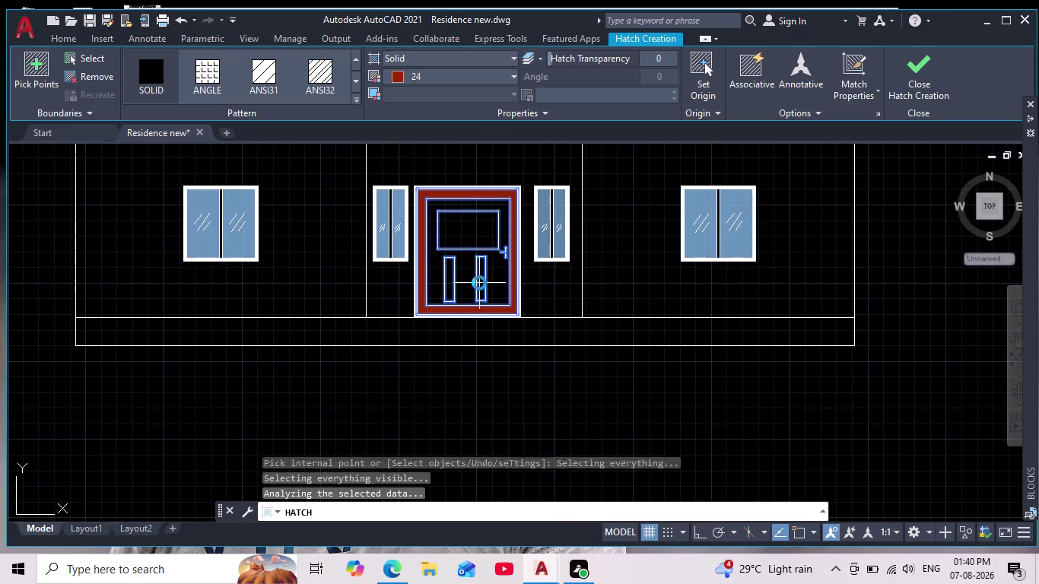
scroll(up, 3)
scroll(down, 3)
middle_drag(437, 403, 438, 421)
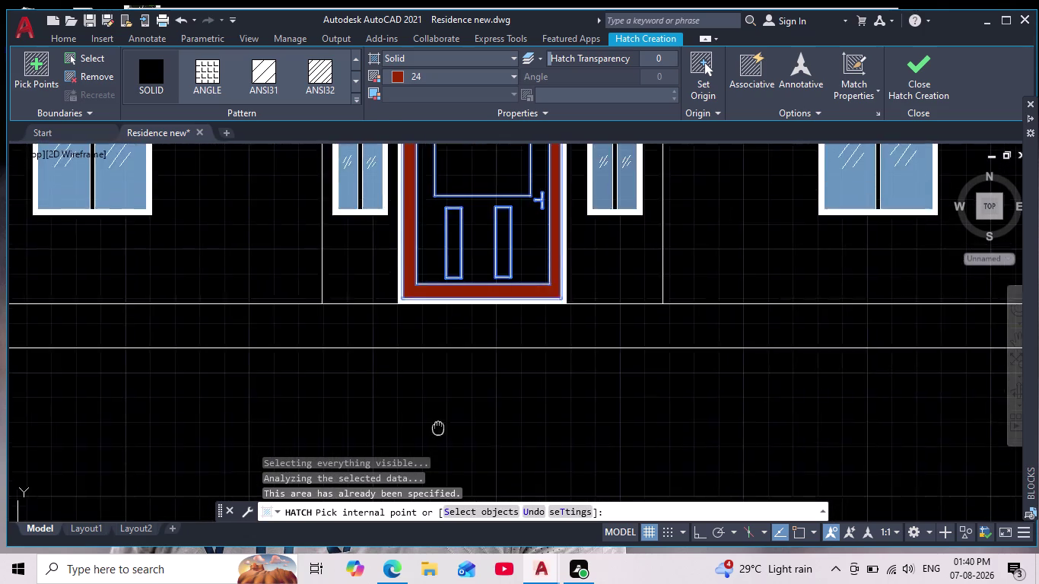
middle_drag(438, 422, 438, 436)
scroll(down, 3)
scroll(up, 3)
Attempt to fill the left door panel, then cancel the unfinished fill.
click(426, 358)
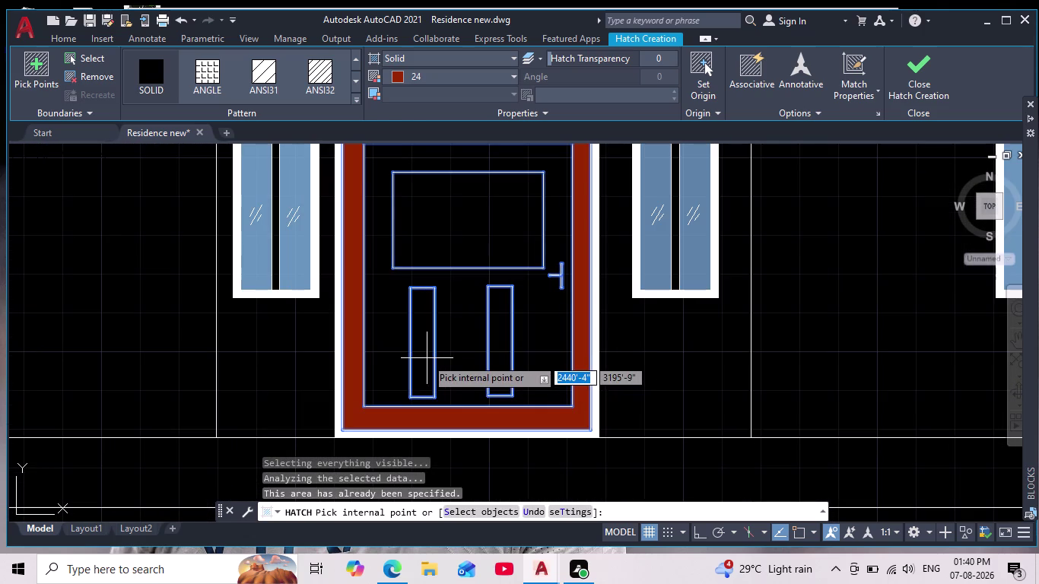
click(426, 358)
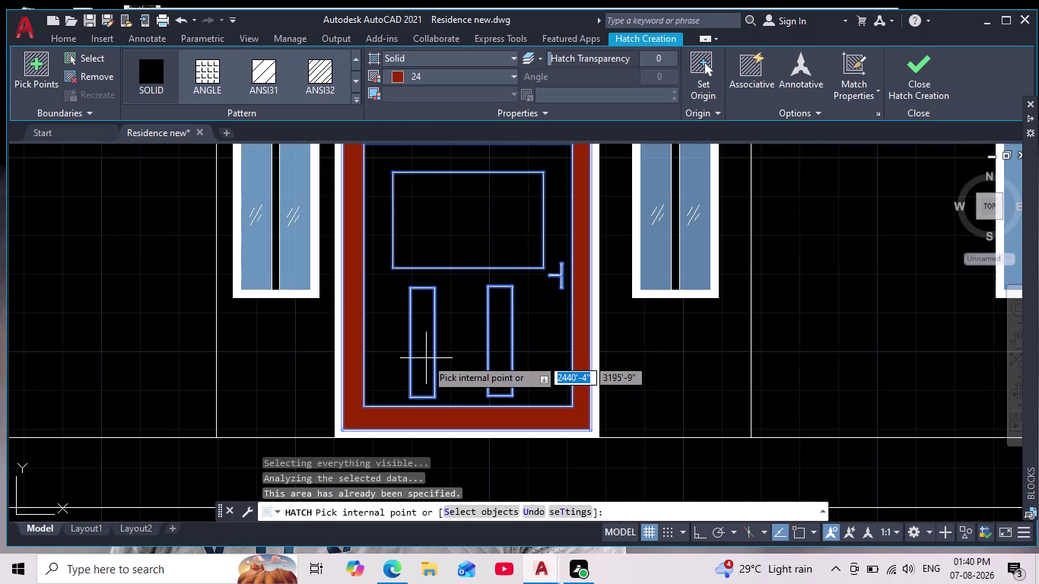
click(425, 358)
key(Escape)
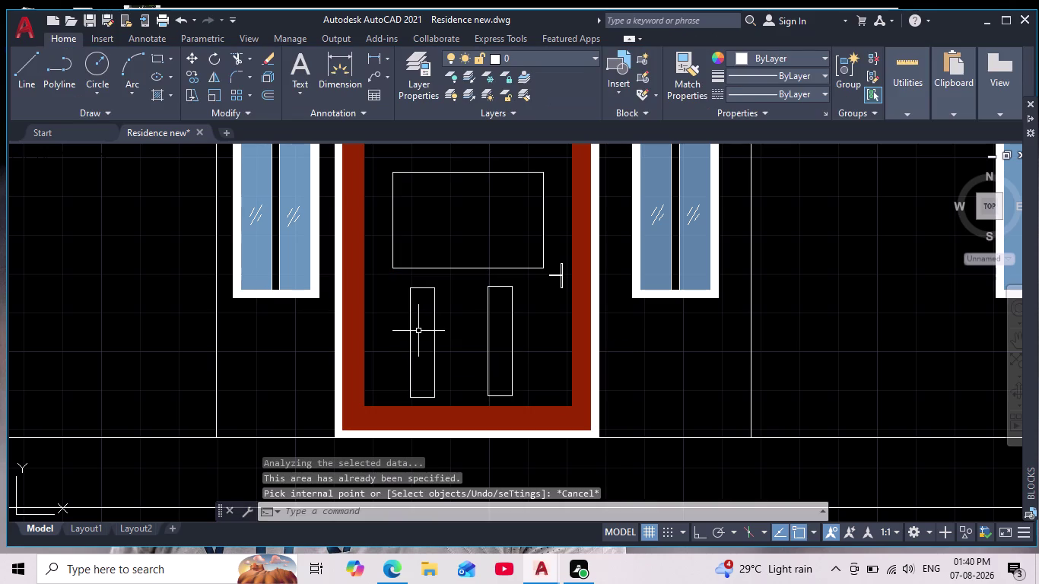
key(Escape)
key(Escape)
key(Escape)
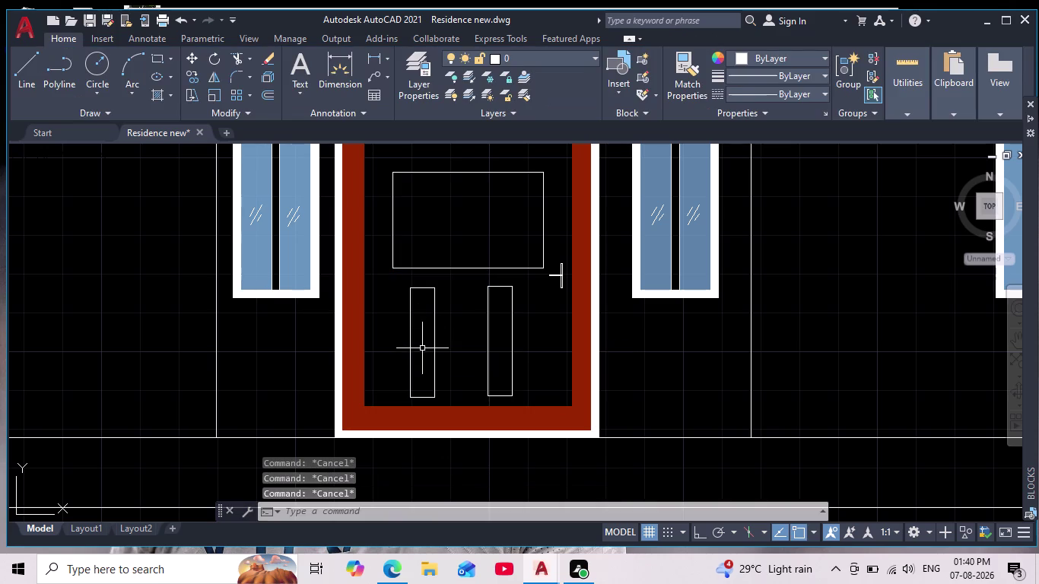
Re-run HATCH and fill both tall door panels dark red.
key(h)
key(Return)
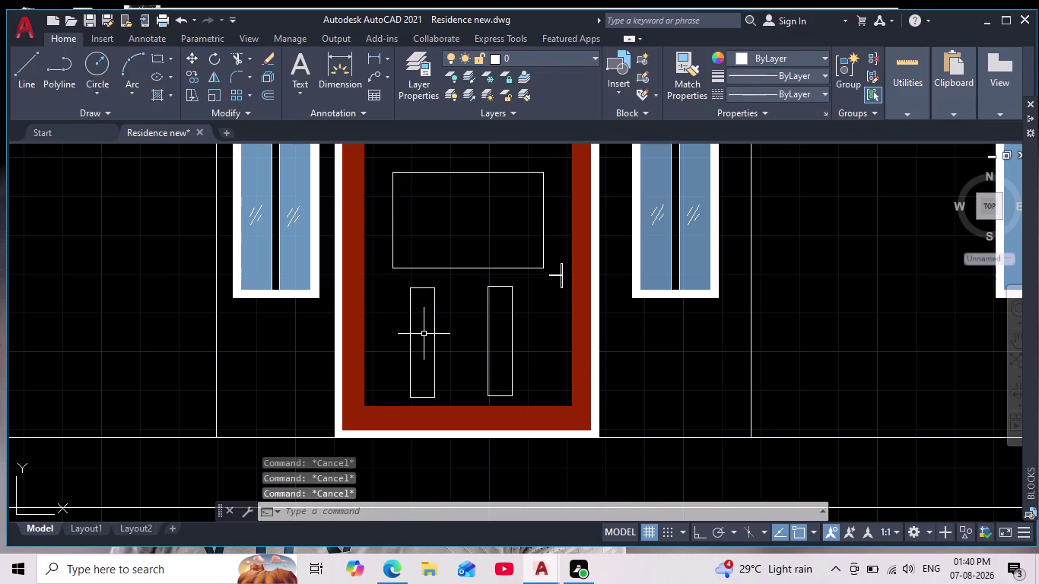
click(422, 326)
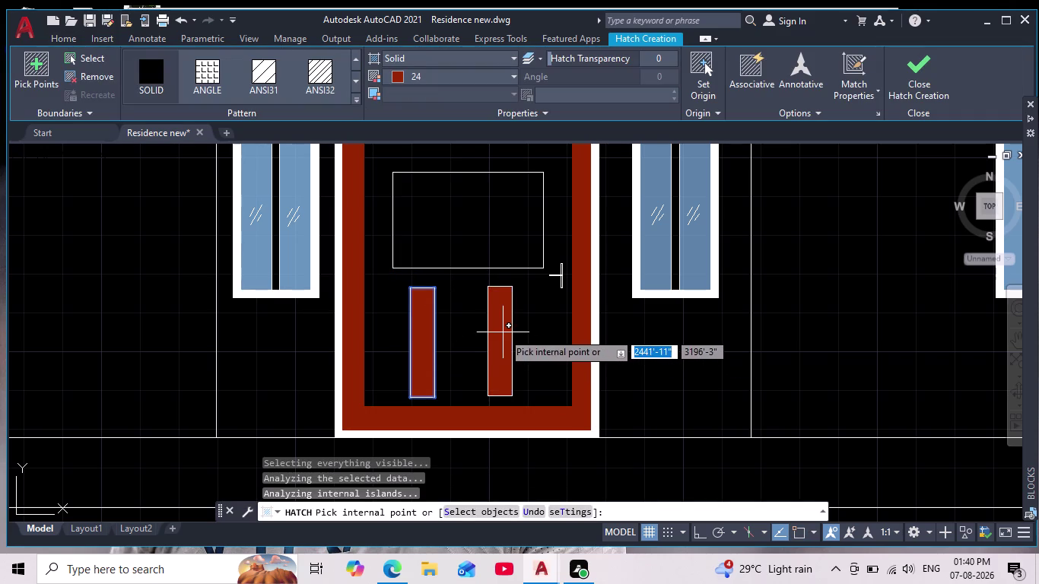
click(503, 331)
key(Escape)
scroll(down, 3)
scroll(up, 3)
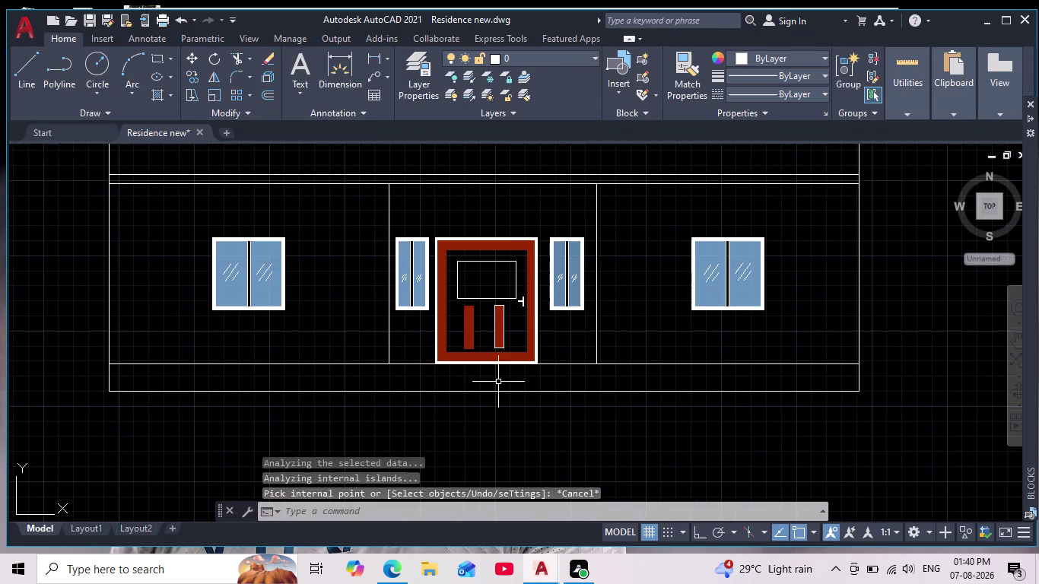
key(Escape)
key(Escape)
Draw a rectangle outlining the left door panel.
key(Escape)
click(156, 60)
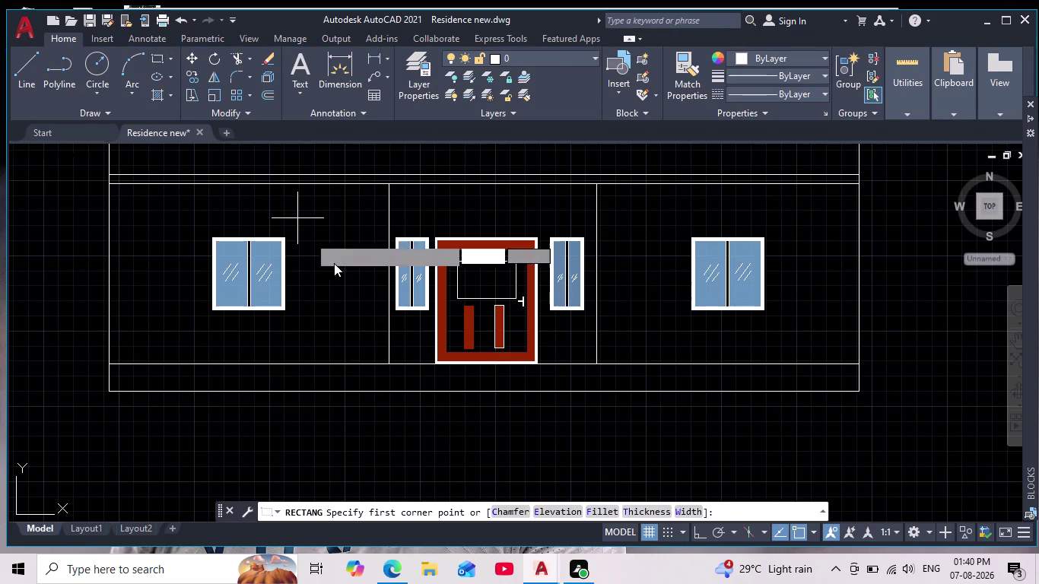
scroll(up, 3)
click(397, 256)
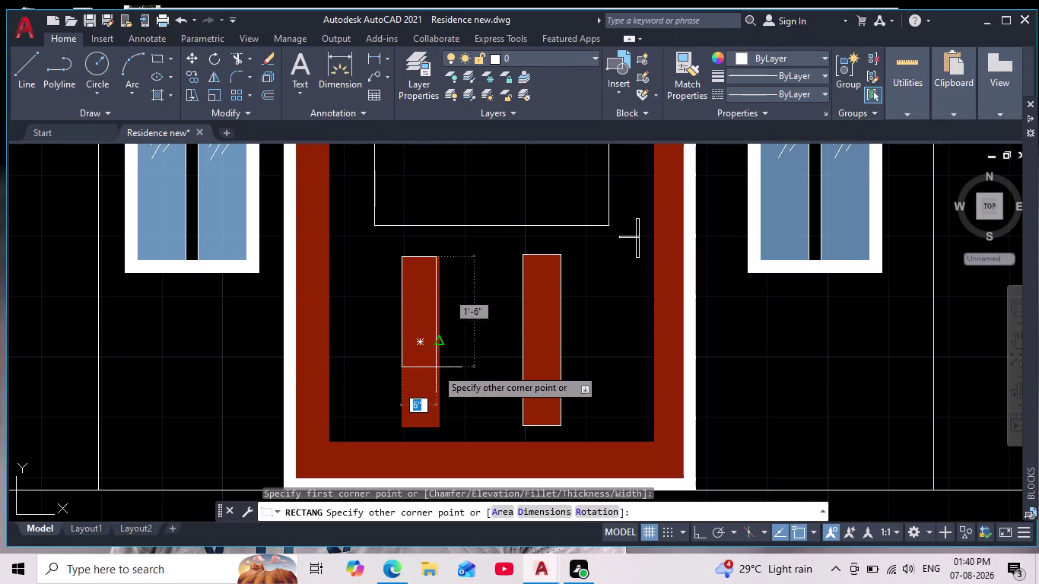
click(442, 429)
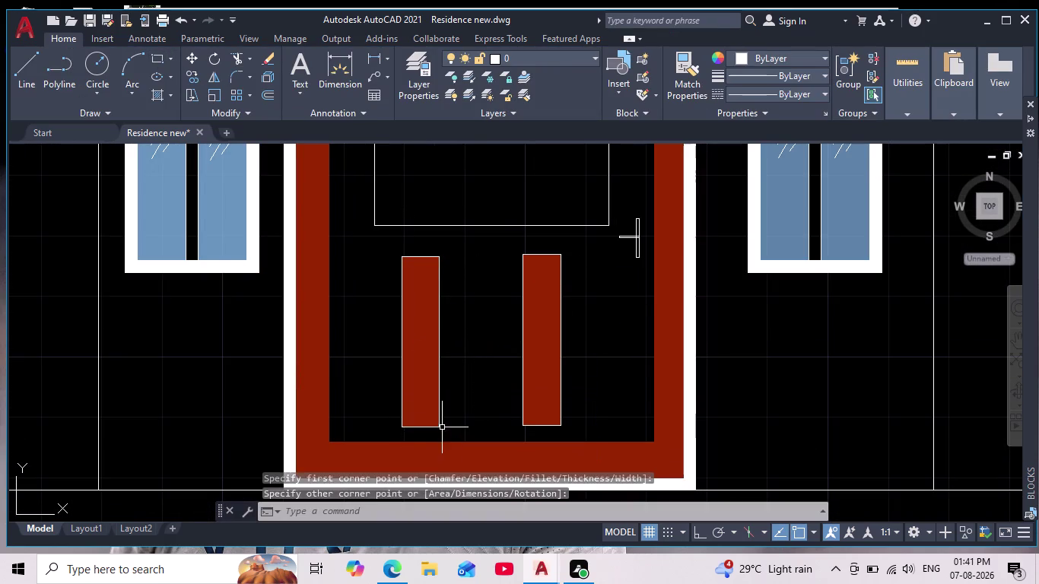
scroll(down, 3)
middle_drag(453, 385, 420, 331)
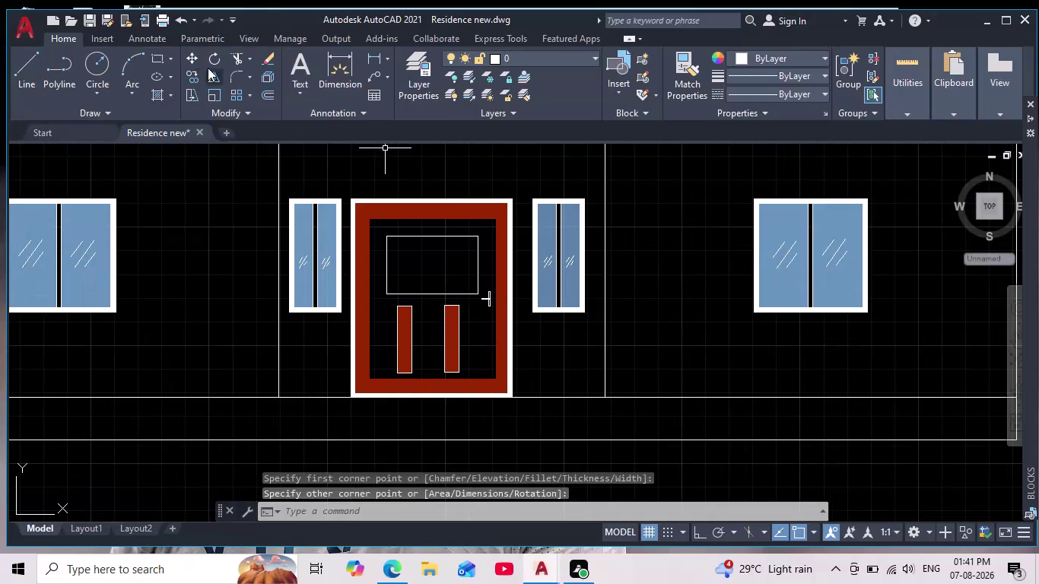
Draw a rectangle along the door frame's inner edge, top-left to bottom-right.
click(159, 58)
scroll(up, 3)
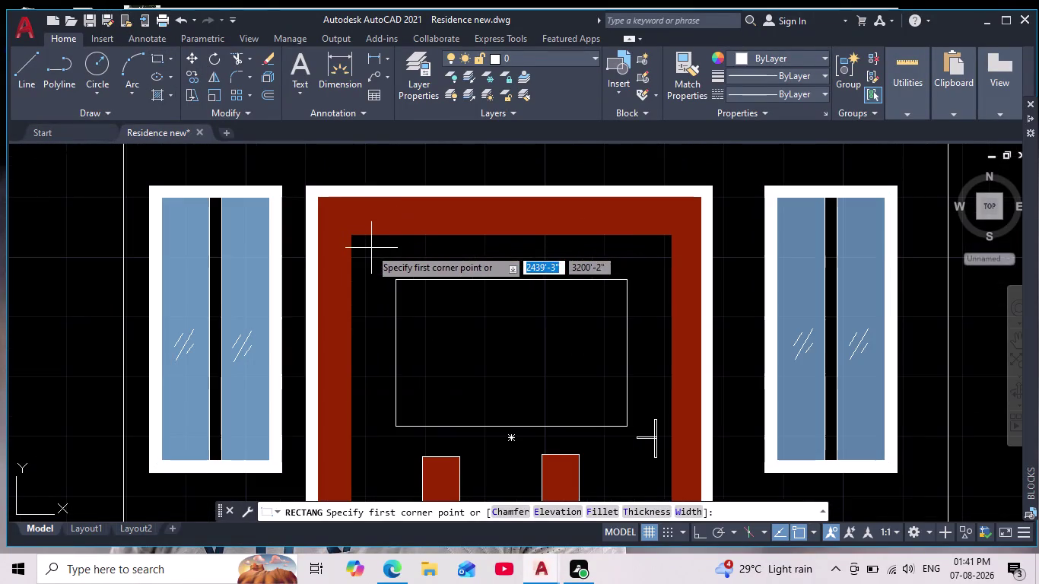
click(351, 239)
middle_drag(530, 395, 508, 295)
scroll(down, 3)
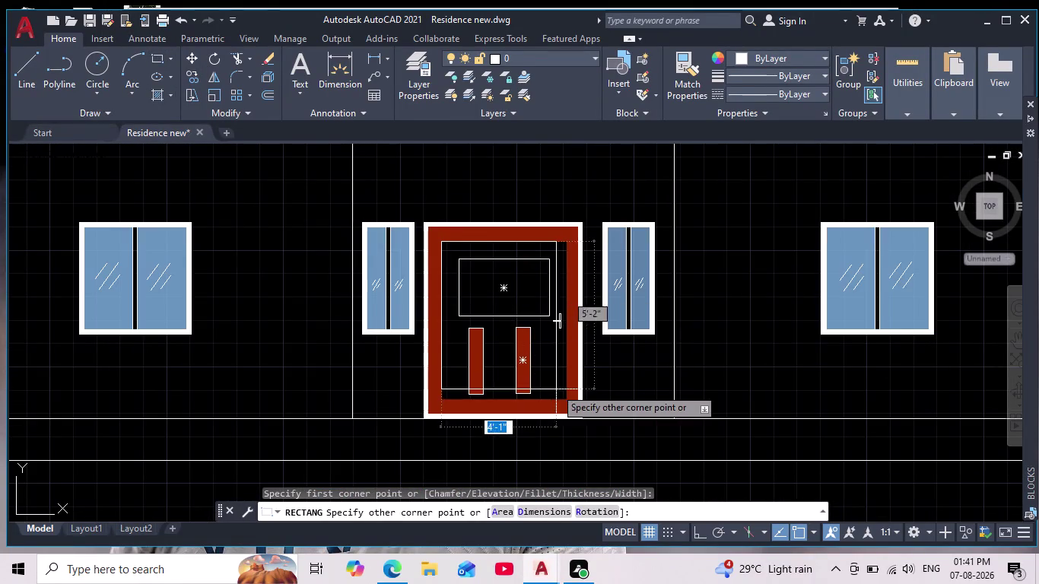
scroll(up, 3)
click(559, 397)
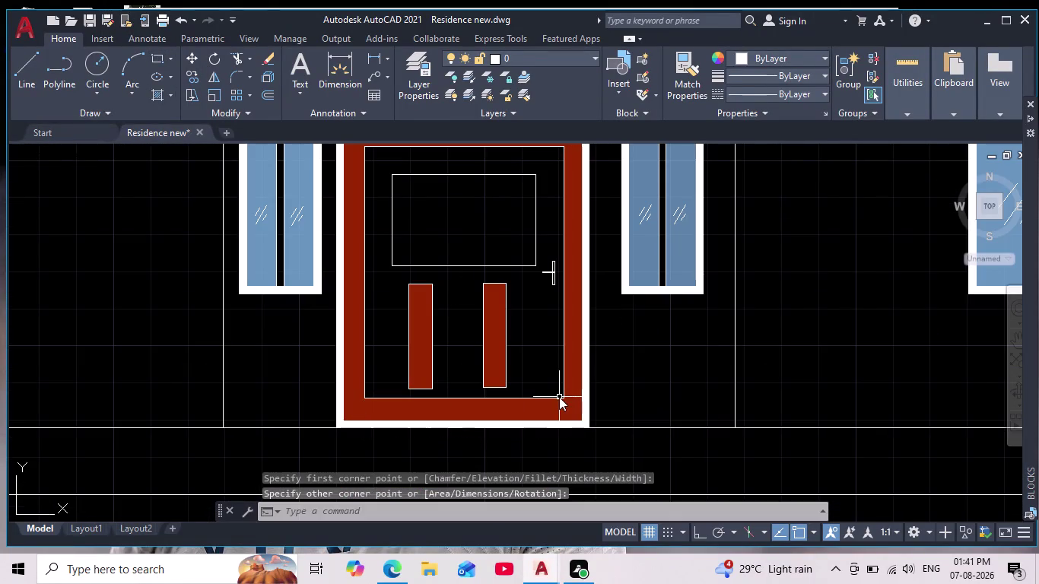
scroll(down, 3)
Pan around the elevation and cancel the rectangle command.
middle_drag(554, 434, 506, 371)
scroll(down, 3)
scroll(up, 3)
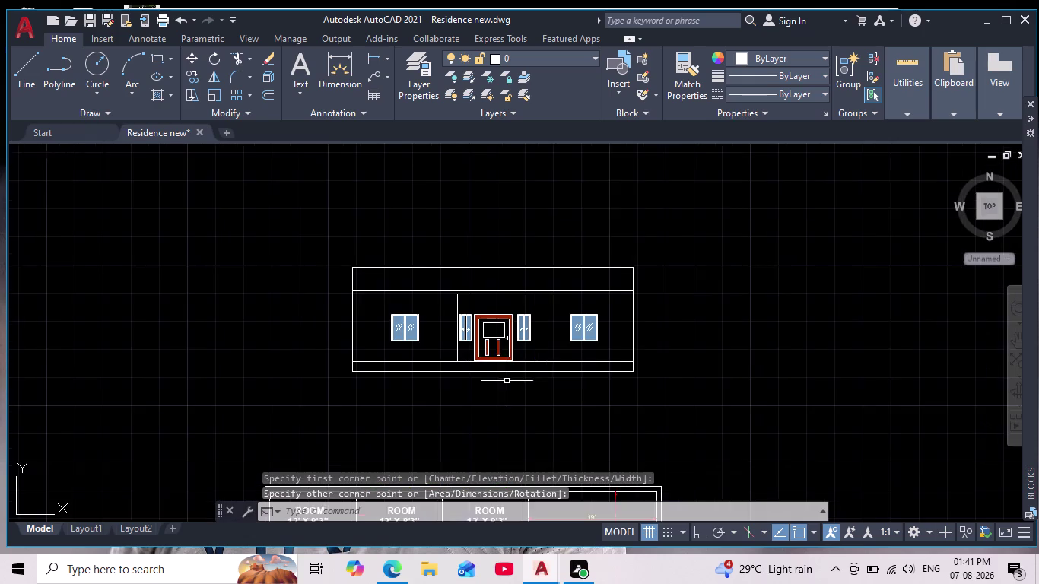
middle_drag(507, 382, 487, 377)
scroll(up, 3)
key(Escape)
scroll(up, 3)
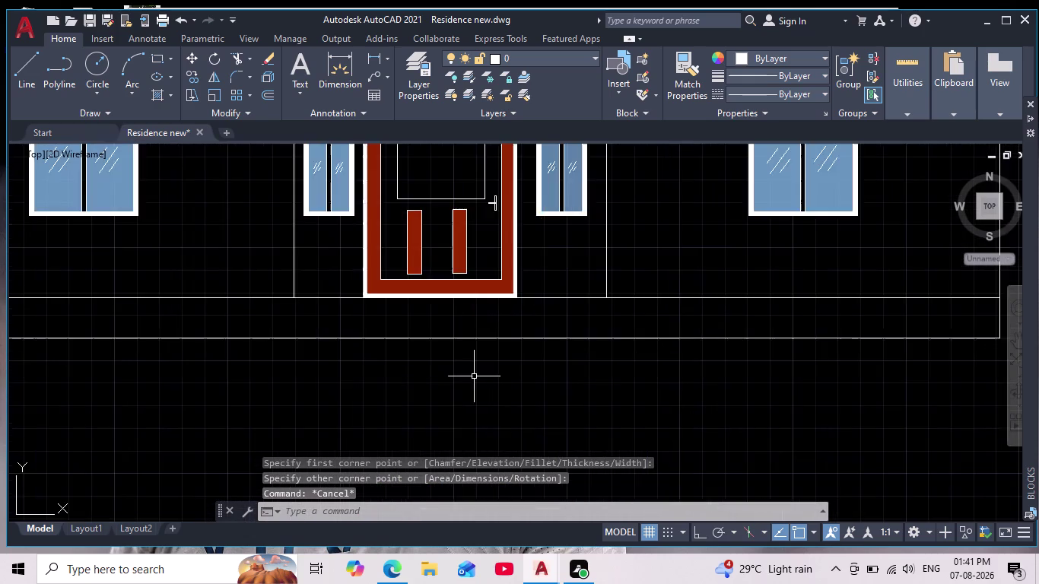
middle_click(475, 398)
scroll(down, 3)
Try an orange-brown hatch on the door, then cancel it.
key(h)
key(Return)
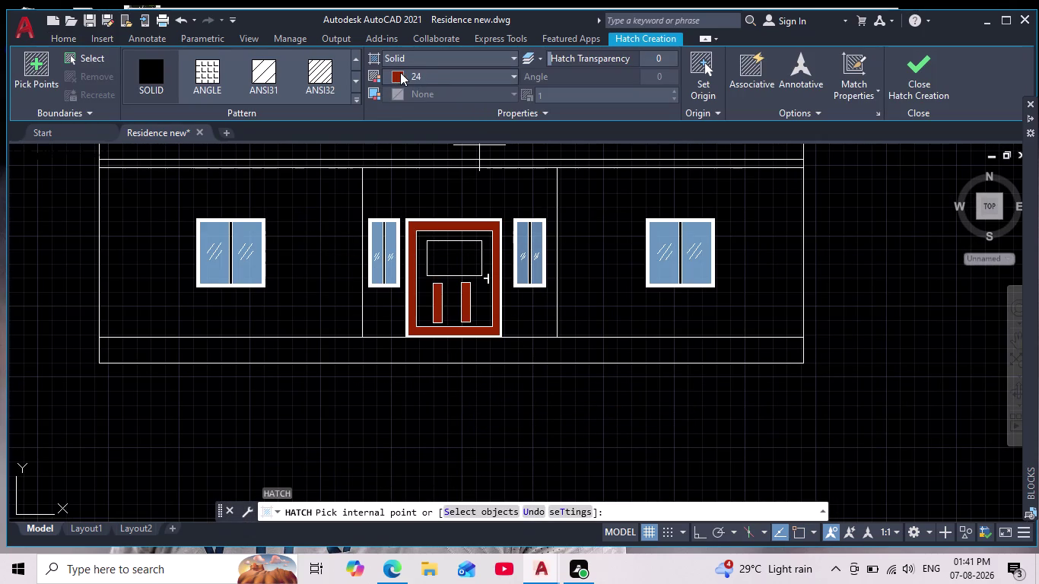
click(400, 73)
click(422, 151)
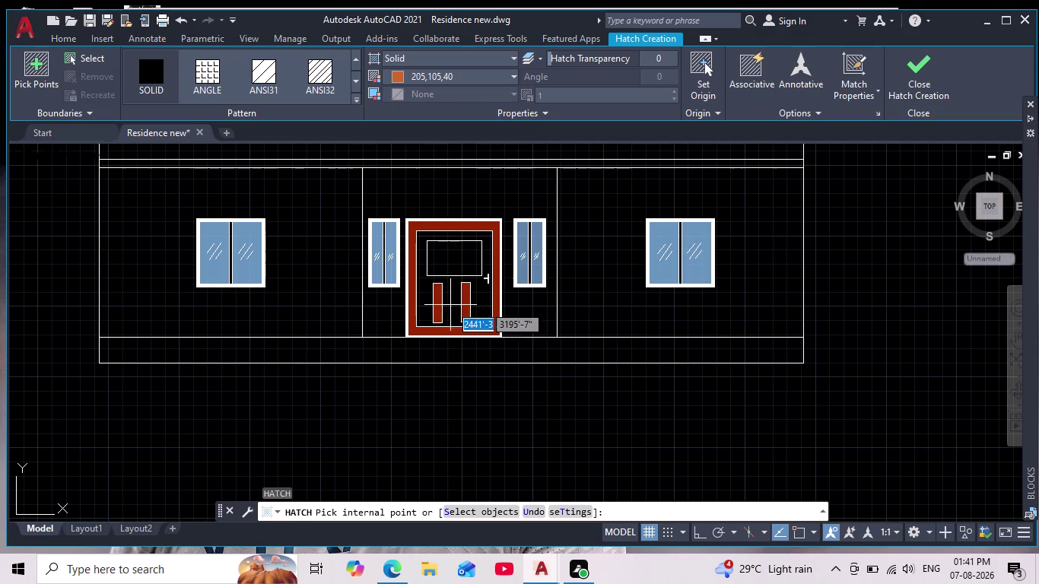
scroll(down, 3)
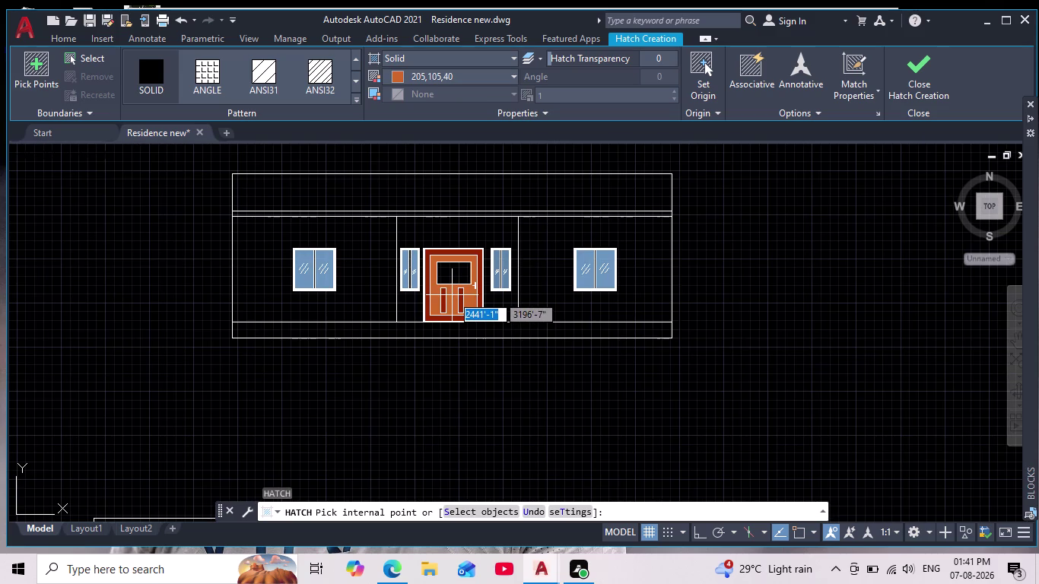
click(452, 295)
key(Escape)
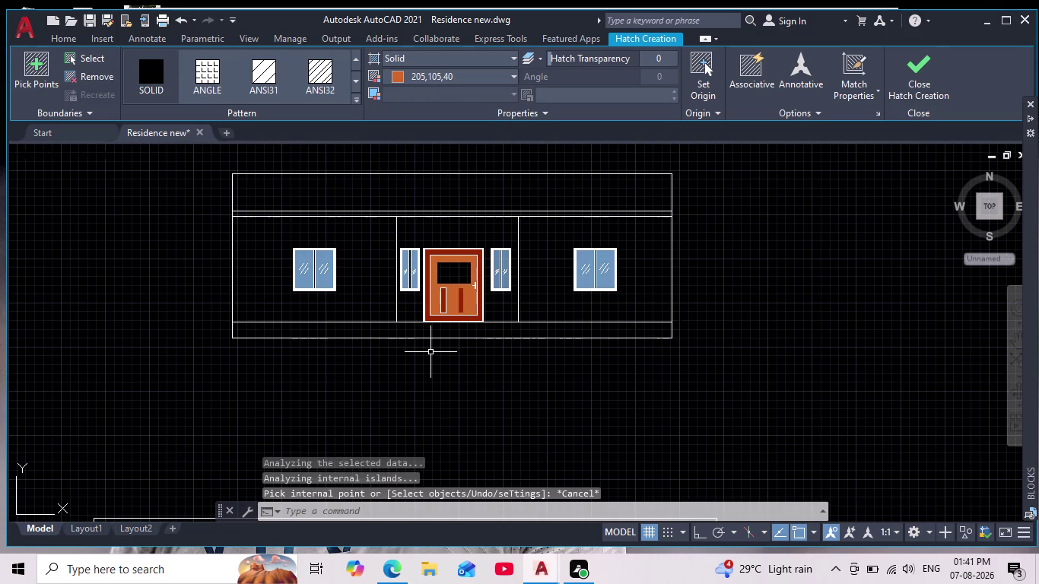
scroll(down, 3)
scroll(up, 3)
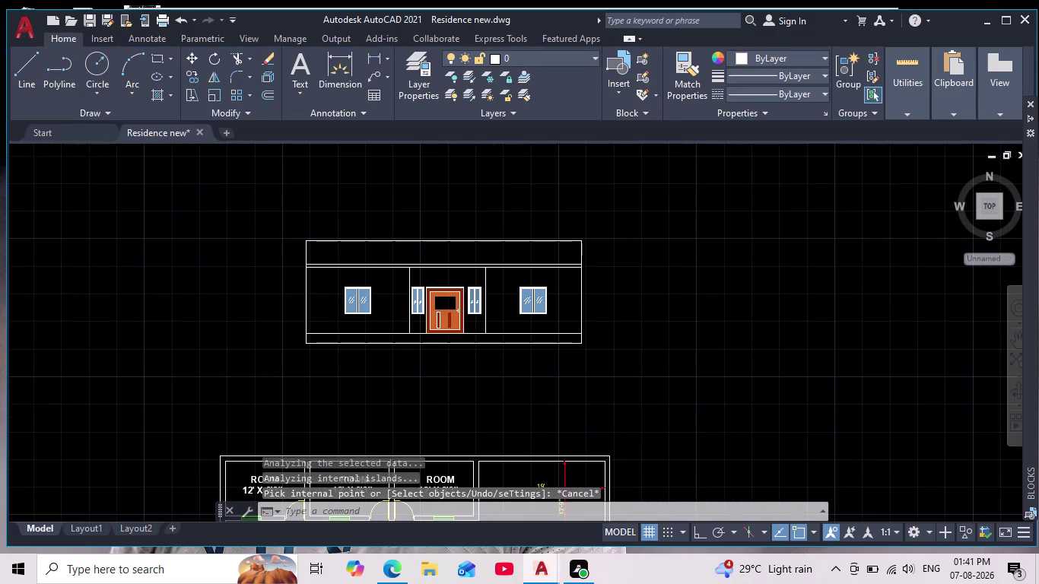
Fill the door's top panel with grey 99,100,102.
key(h)
key(Return)
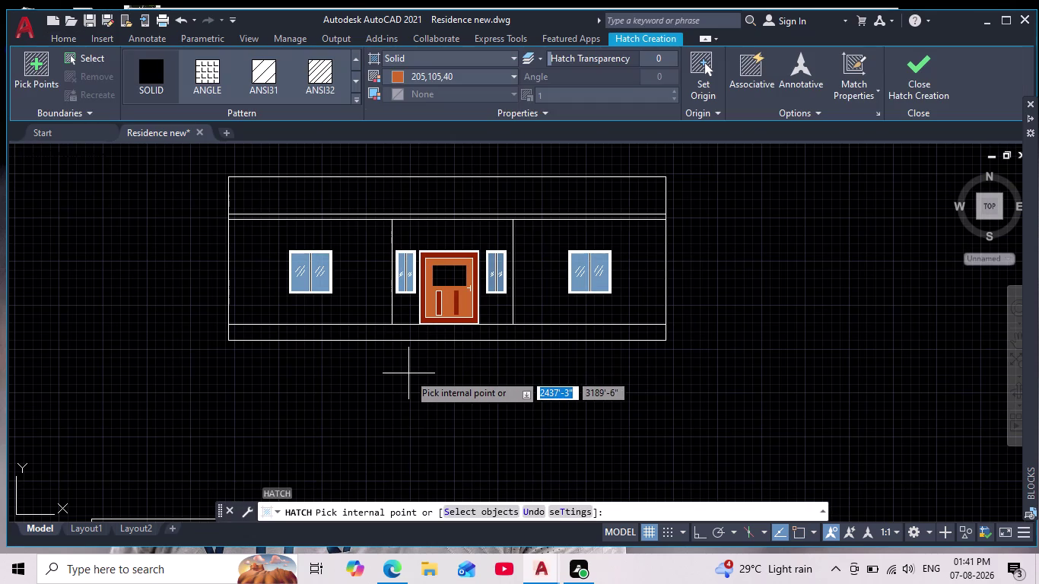
click(395, 76)
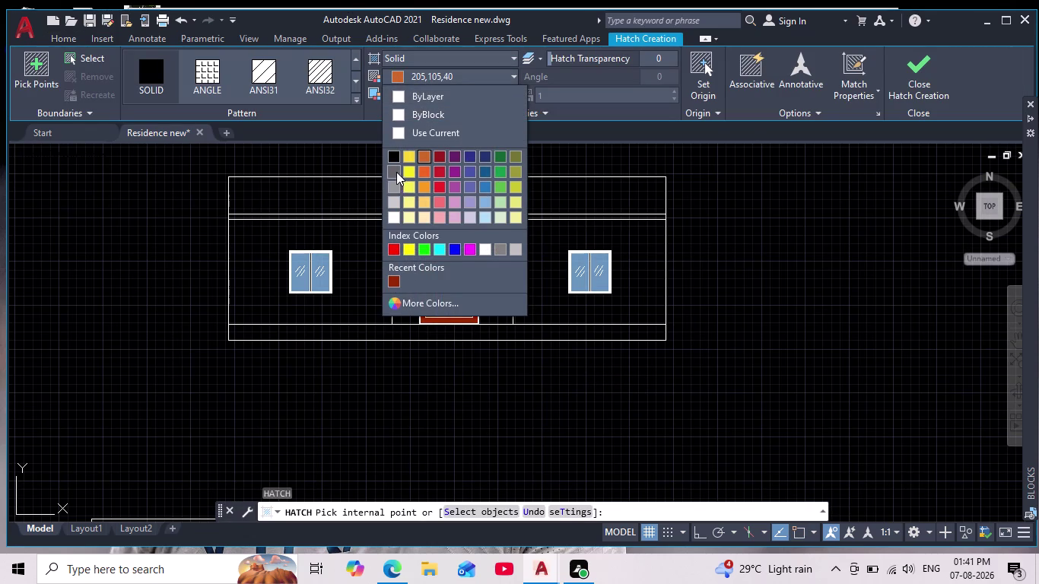
click(396, 172)
click(447, 279)
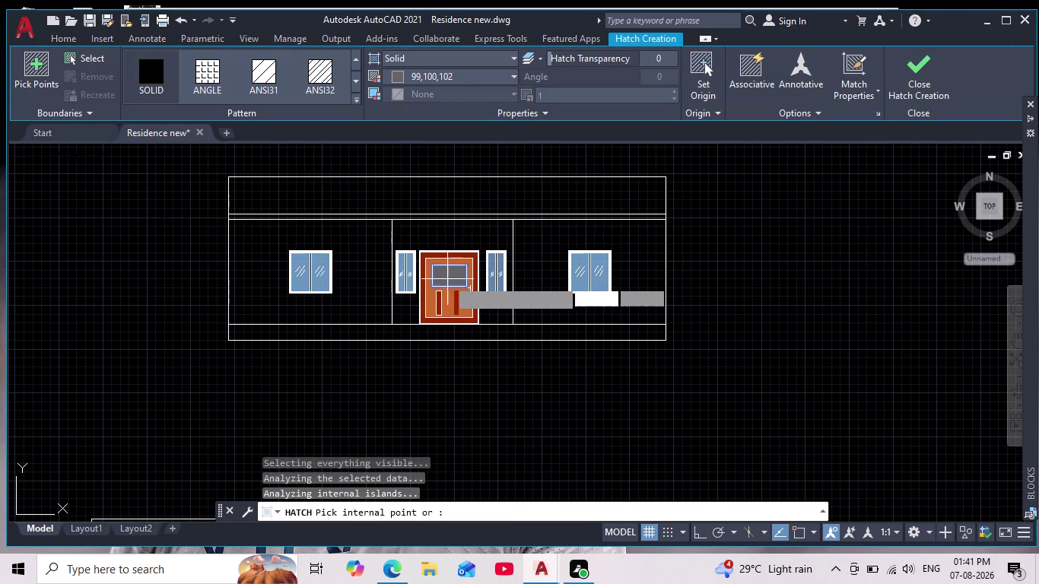
key(Return)
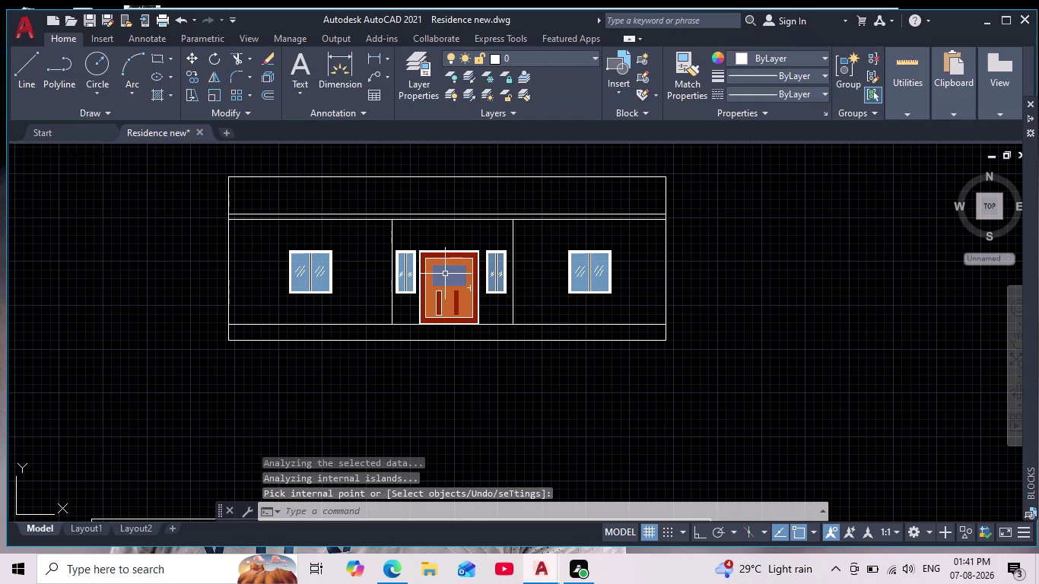
scroll(up, 3)
key(Escape)
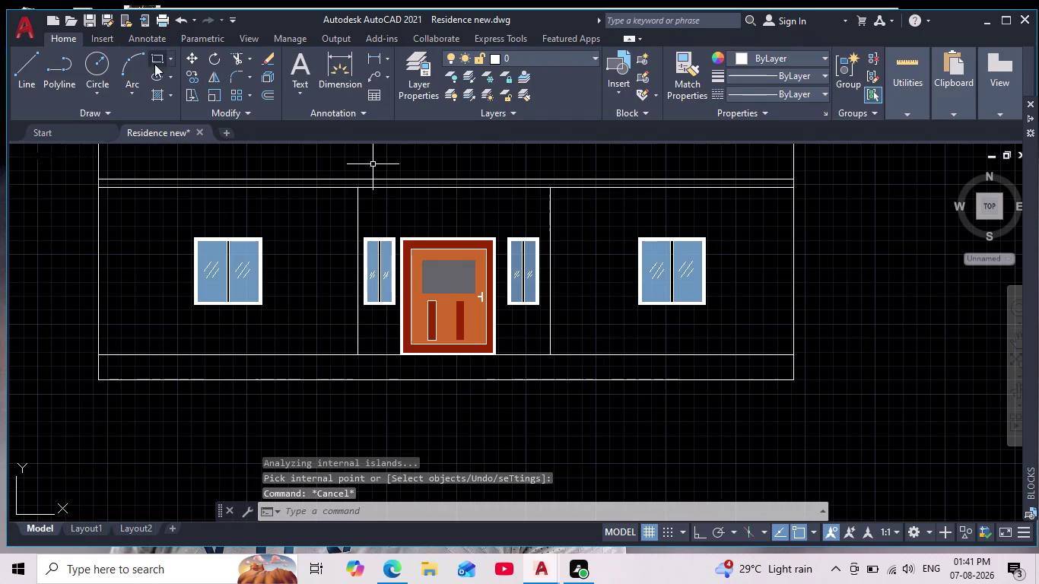
click(156, 57)
scroll(up, 3)
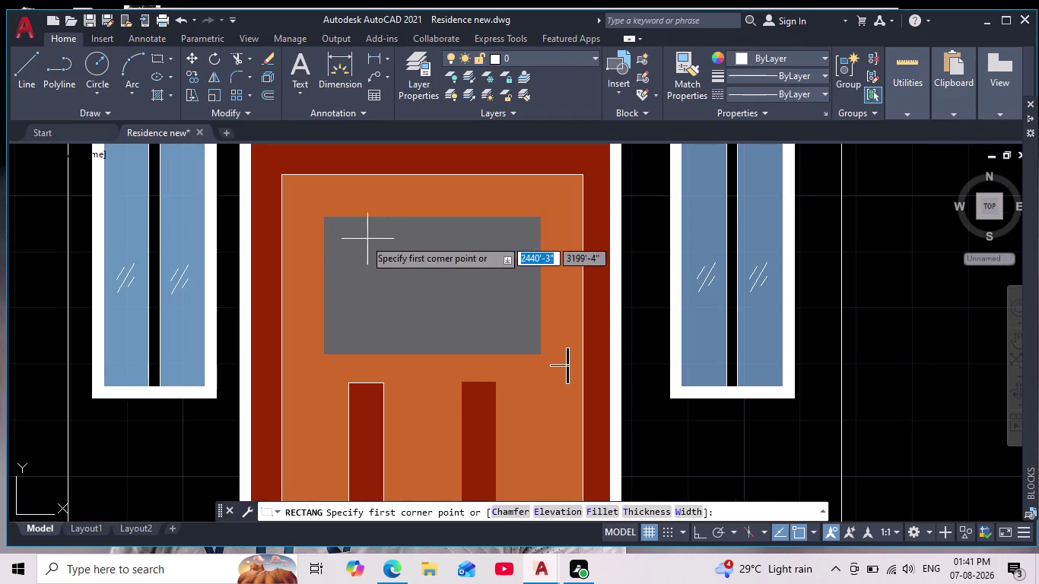
click(321, 219)
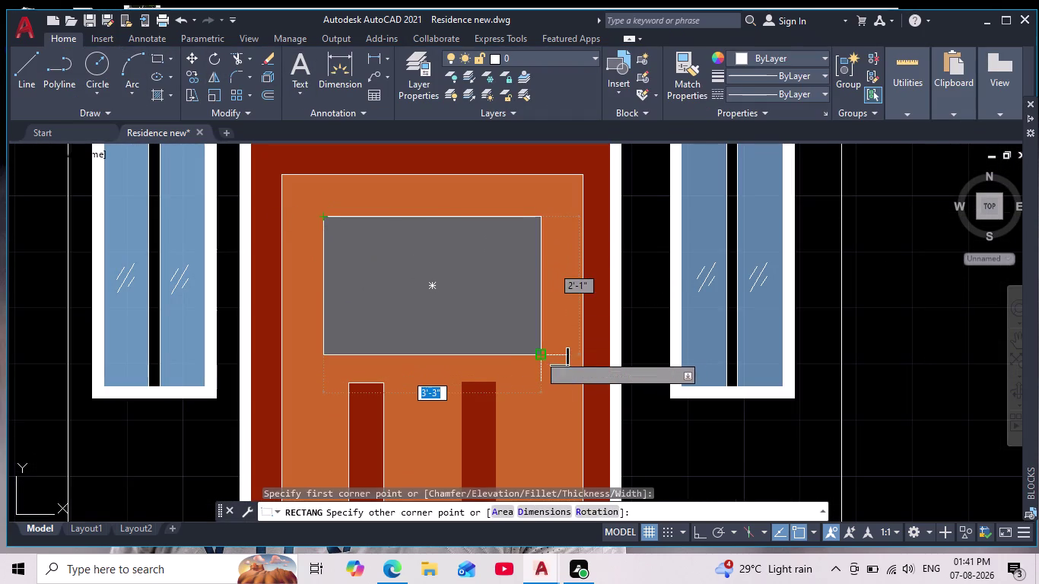
click(537, 354)
scroll(down, 3)
key(Escape)
middle_drag(596, 419, 530, 294)
scroll(down, 3)
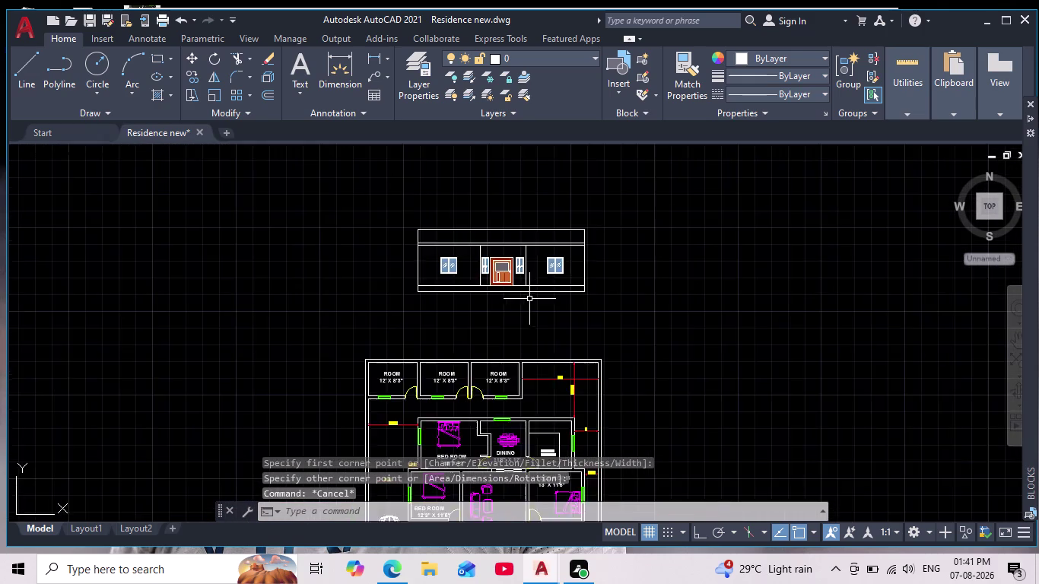
scroll(up, 3)
middle_drag(526, 302, 533, 323)
scroll(up, 3)
middle_drag(491, 309, 489, 367)
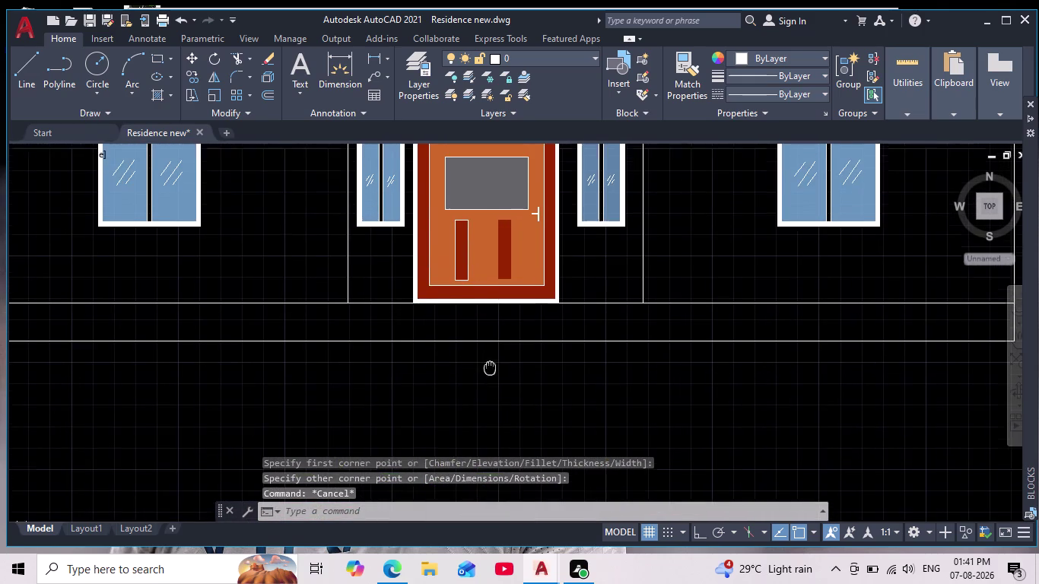
middle_drag(490, 367, 489, 371)
click(159, 58)
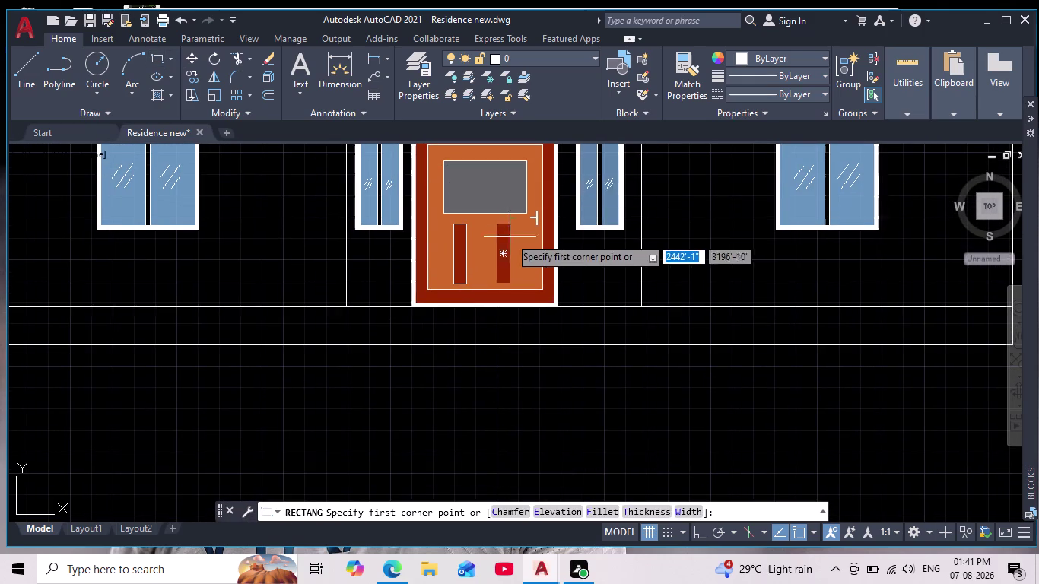
scroll(up, 3)
click(464, 204)
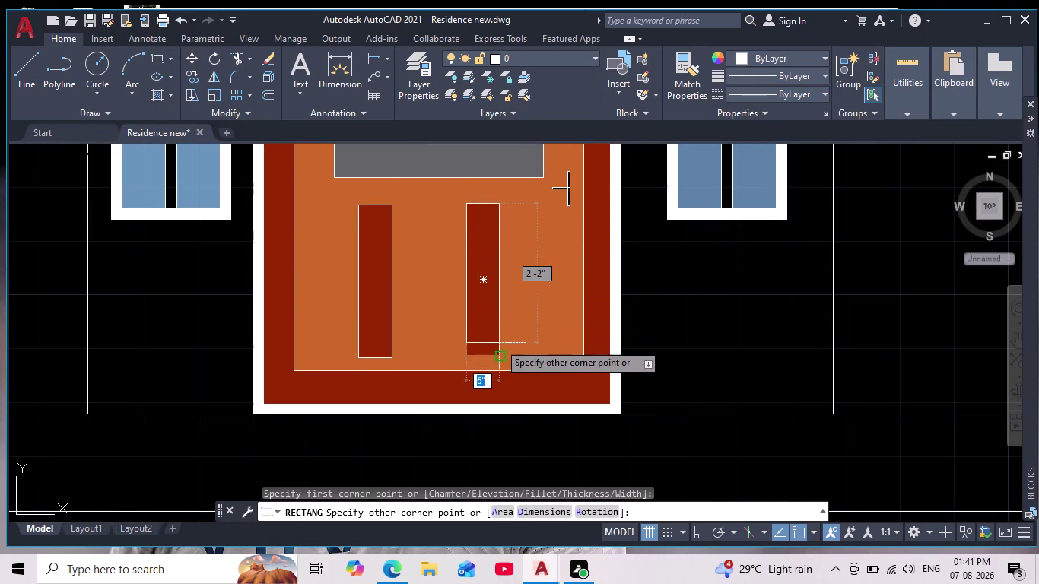
click(496, 354)
key(Escape)
scroll(down, 3)
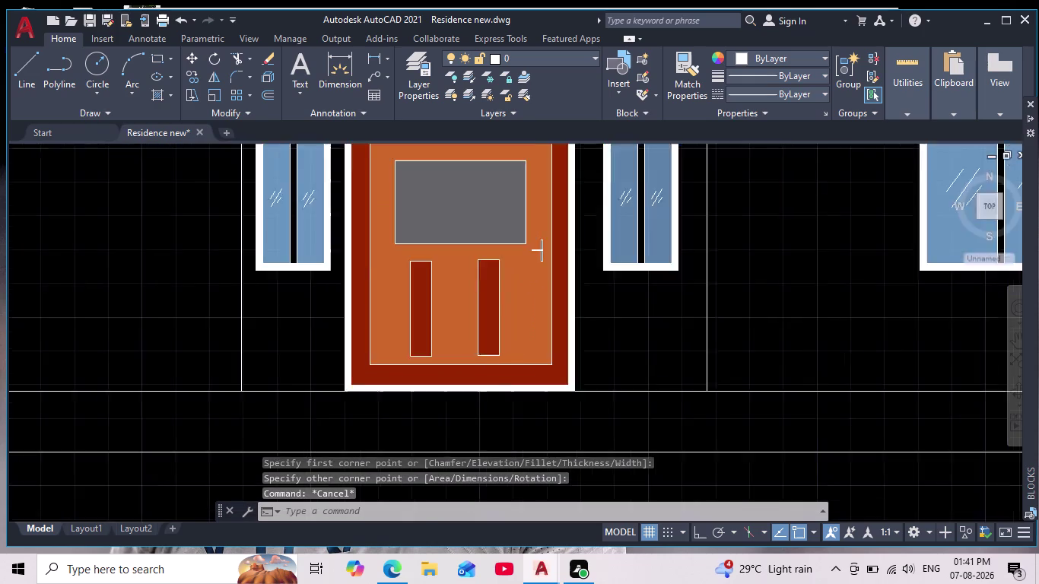
scroll(down, 3)
scroll(down, 3)
middle_drag(545, 400, 507, 355)
scroll(down, 3)
scroll(up, 3)
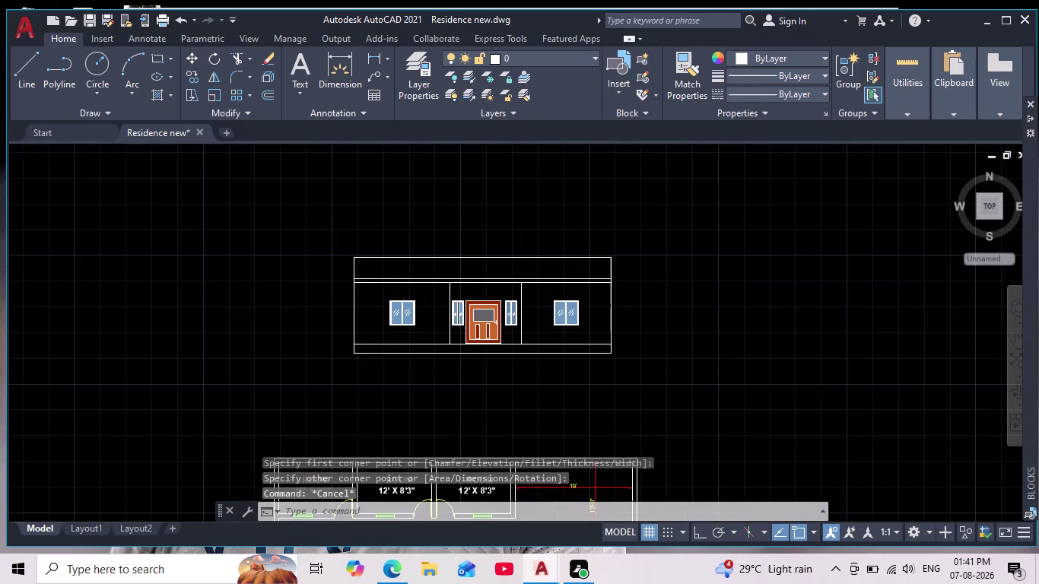
scroll(up, 3)
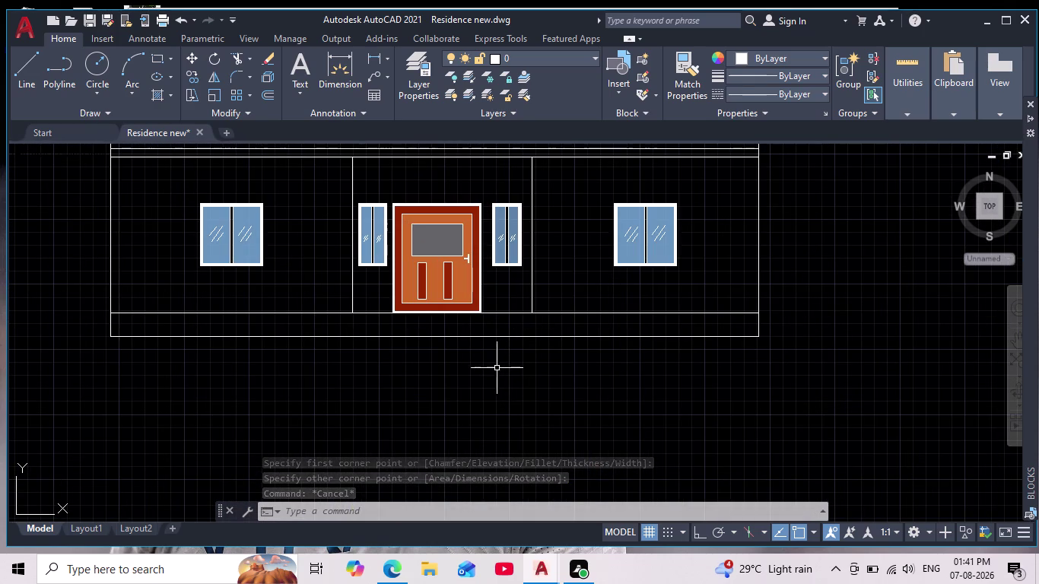
scroll(up, 3)
scroll(up, 3)
Zoom to the door handle and start a solid hatch in ByLayer white.
middle_drag(425, 286, 471, 521)
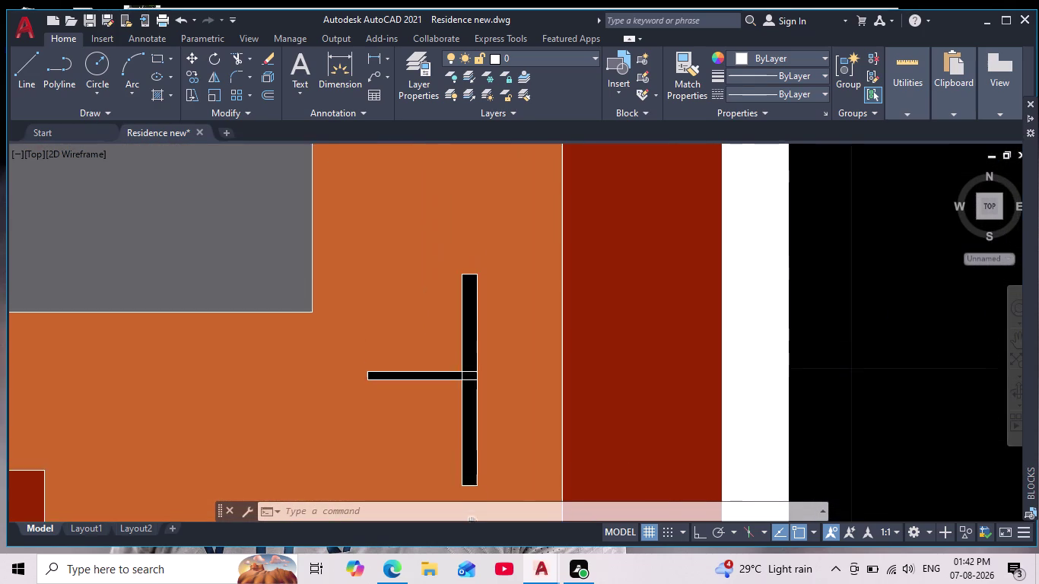
middle_drag(470, 521, 473, 558)
scroll(up, 3)
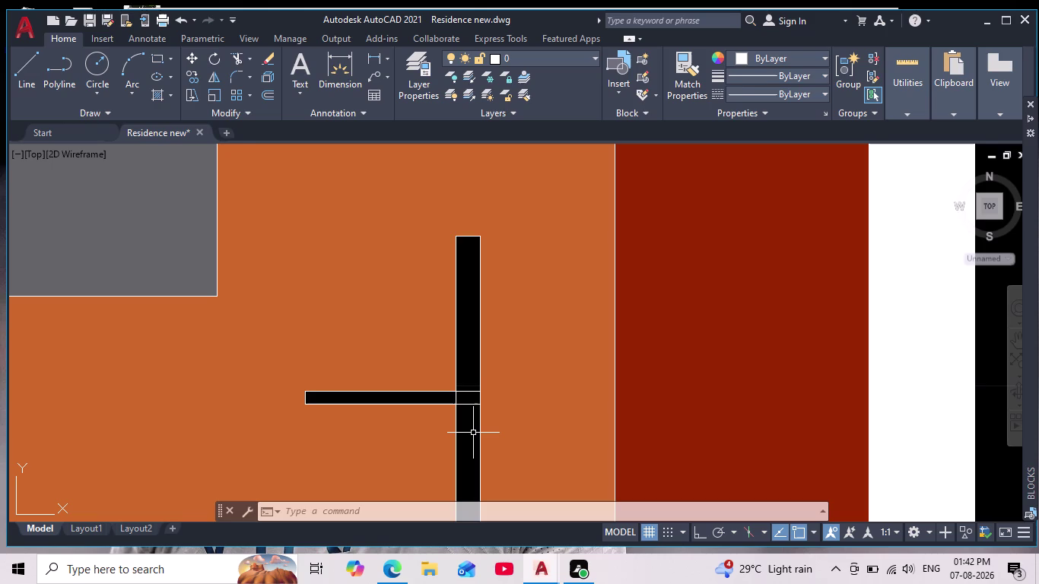
key(h)
key(Return)
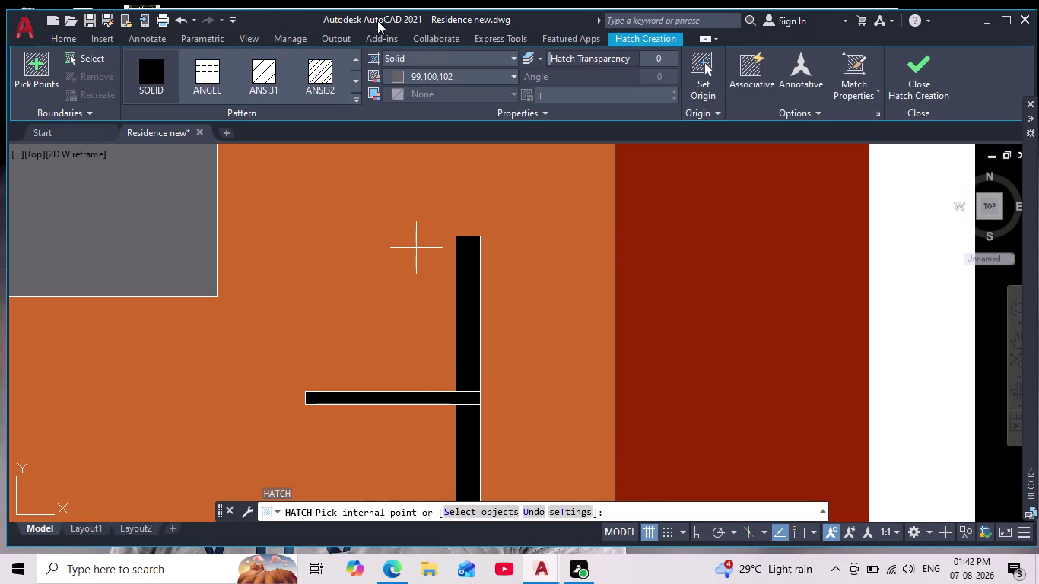
click(401, 75)
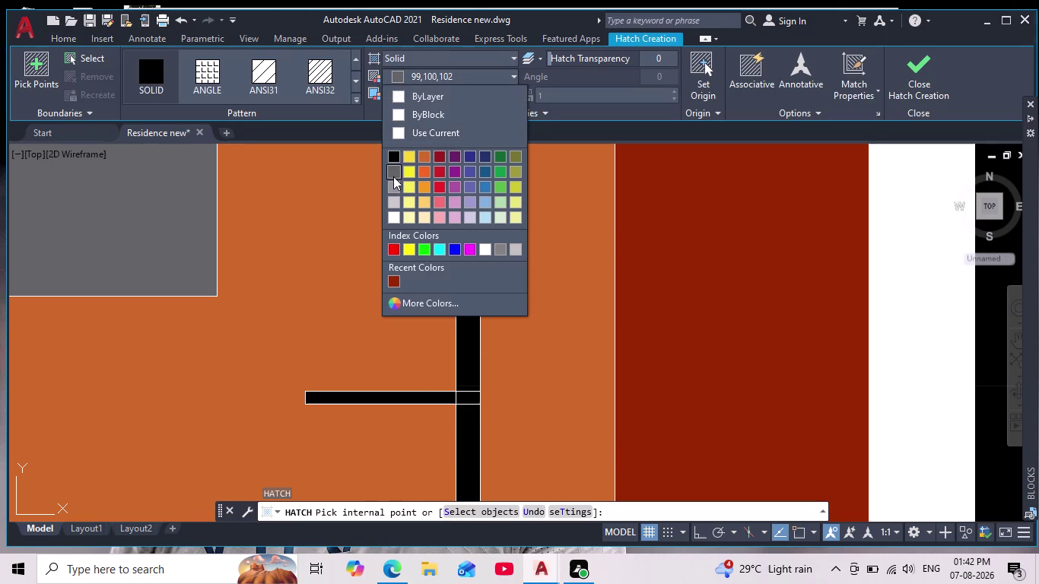
click(398, 93)
Fill the handle's vertical bar, horizontal bar and crossing square, then zoom back out.
click(468, 350)
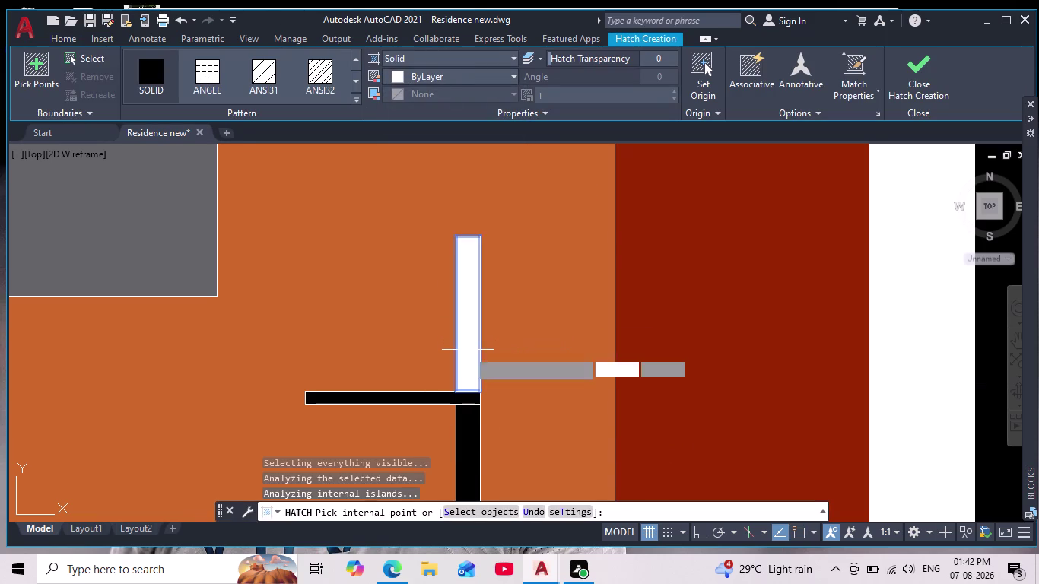
click(472, 438)
click(424, 400)
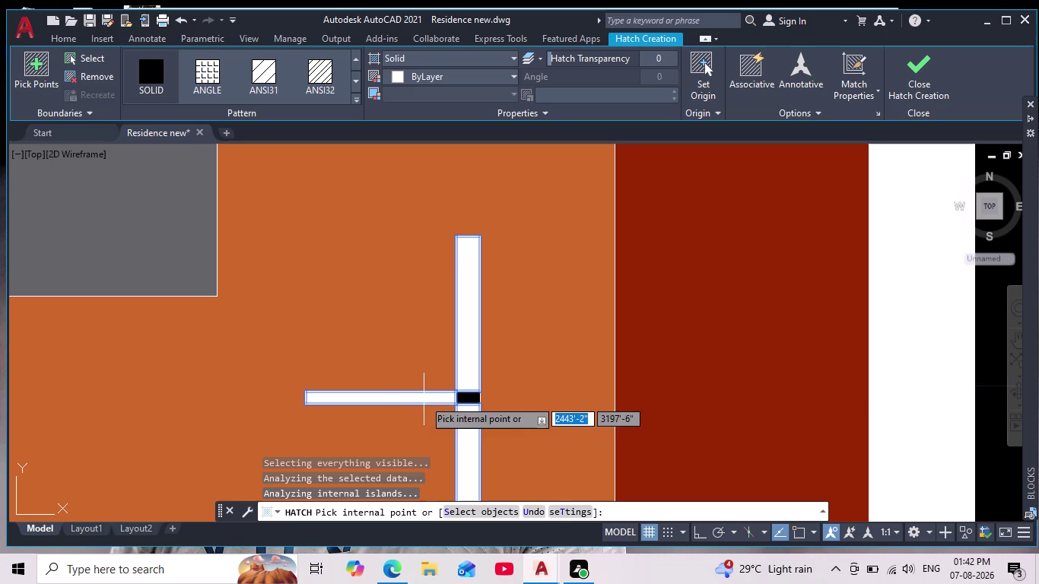
click(464, 400)
key(Return)
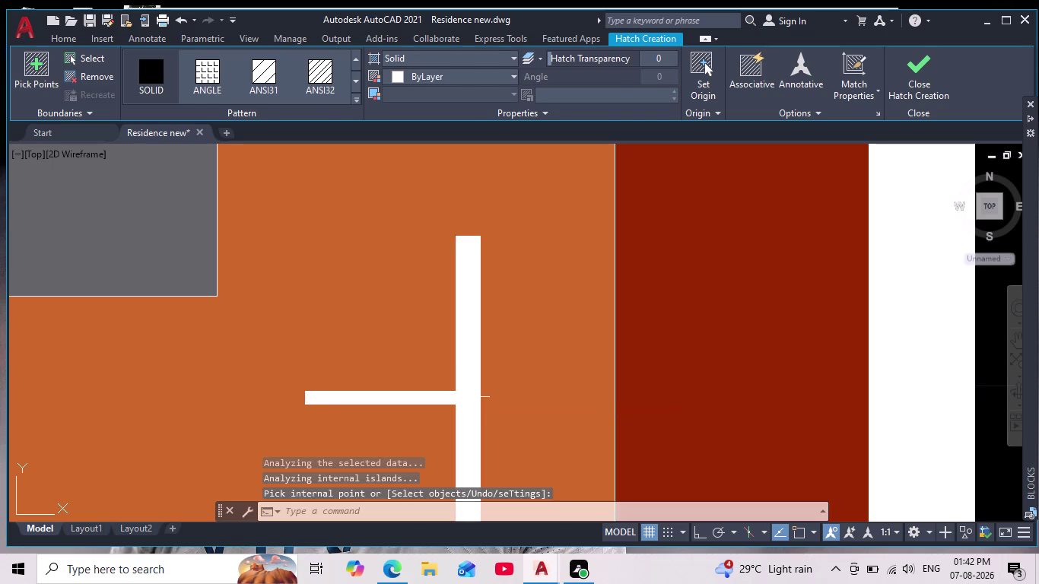
key(Escape)
scroll(down, 3)
scroll(down, 3)
middle_drag(555, 439, 532, 353)
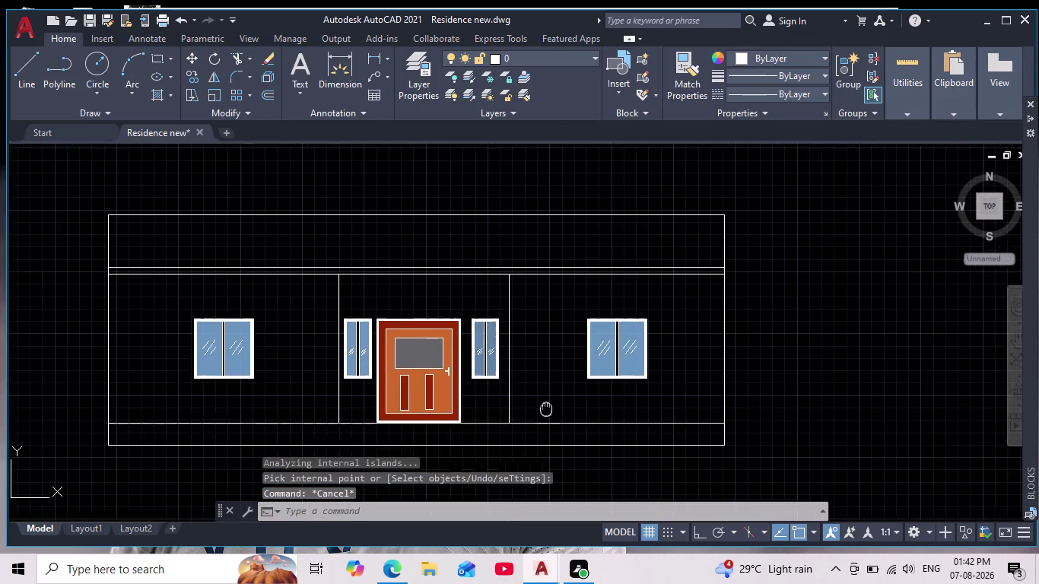
Pan and zoom to frame the whole front elevation.
middle_drag(531, 353, 508, 255)
scroll(down, 3)
middle_drag(471, 296, 475, 358)
scroll(up, 3)
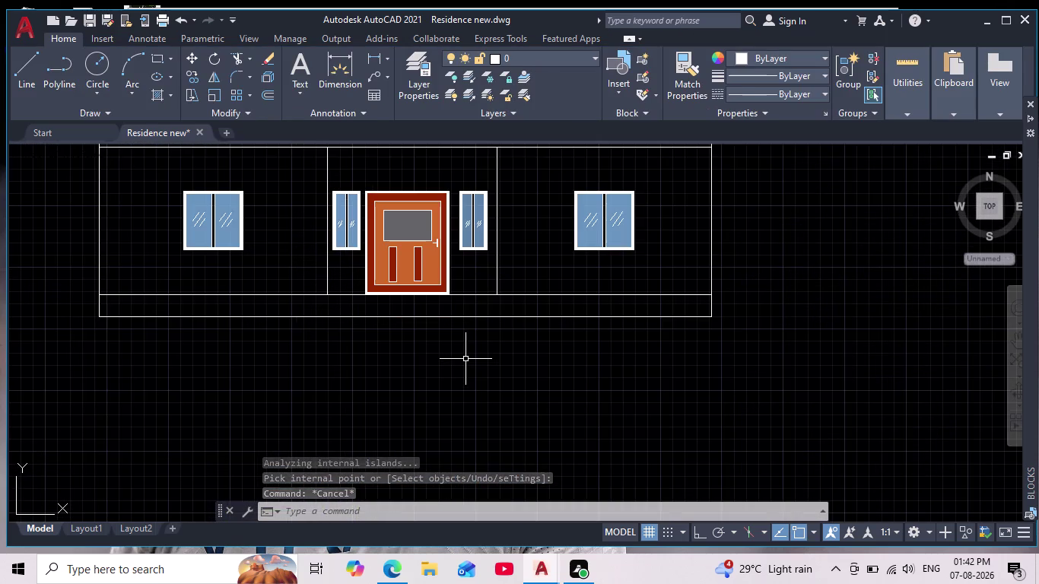
scroll(down, 3)
scroll(down, 3)
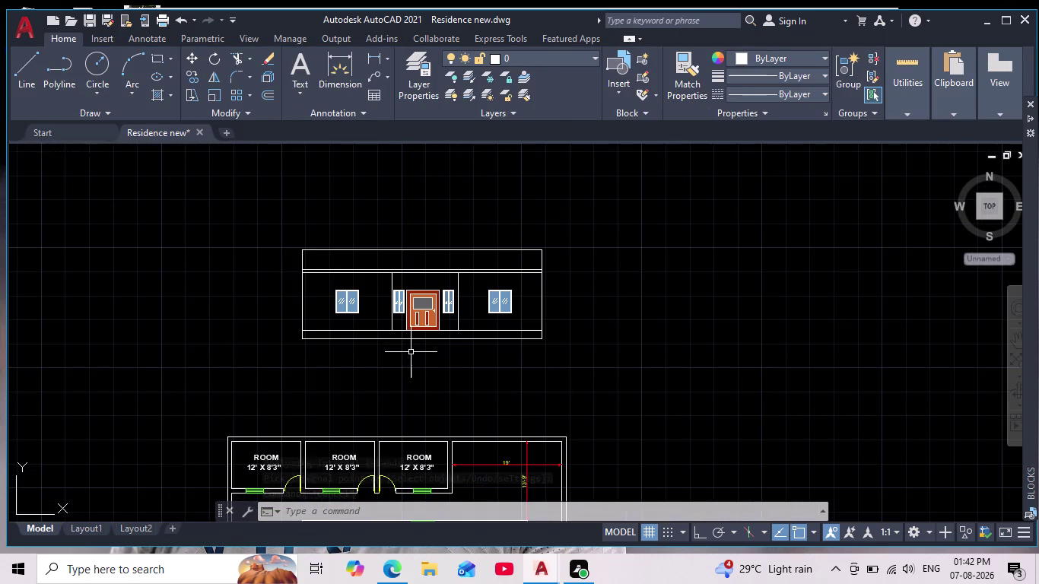
middle_drag(410, 354, 445, 337)
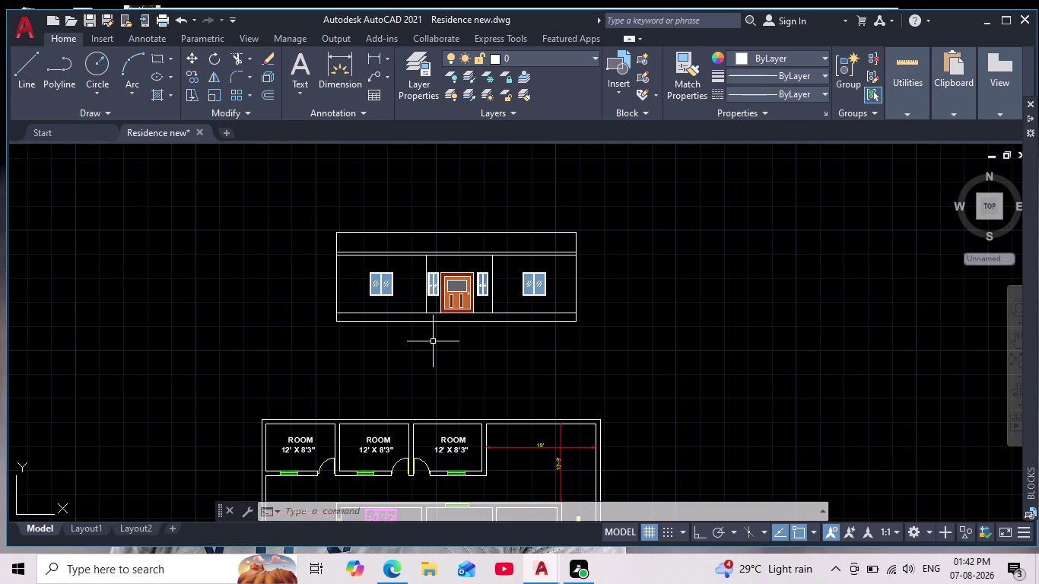
scroll(up, 3)
scroll(down, 3)
middle_drag(427, 354, 422, 376)
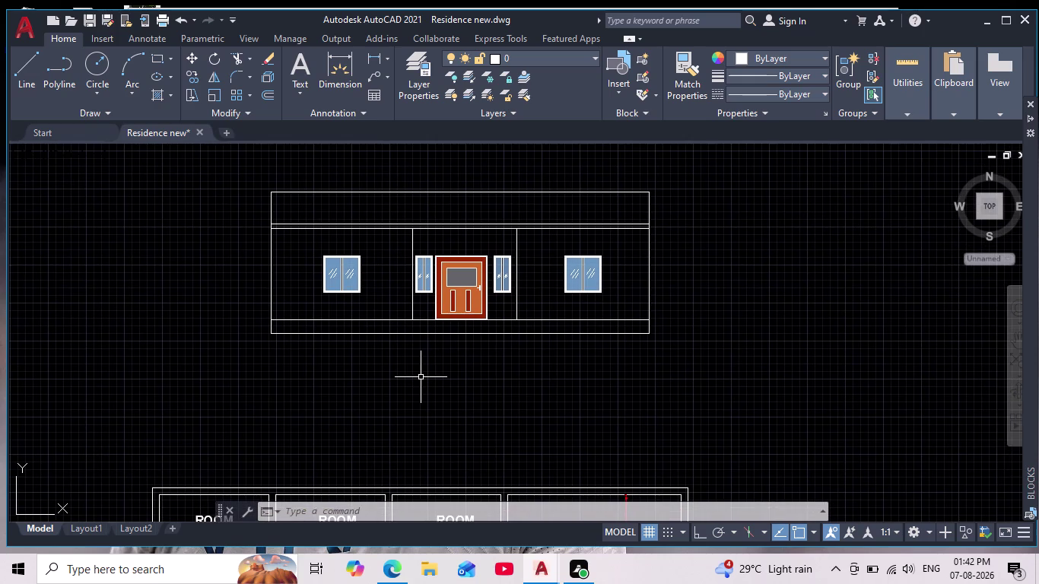
Start a hatch and cancel it, clearing any active command.
key(h)
key(Return)
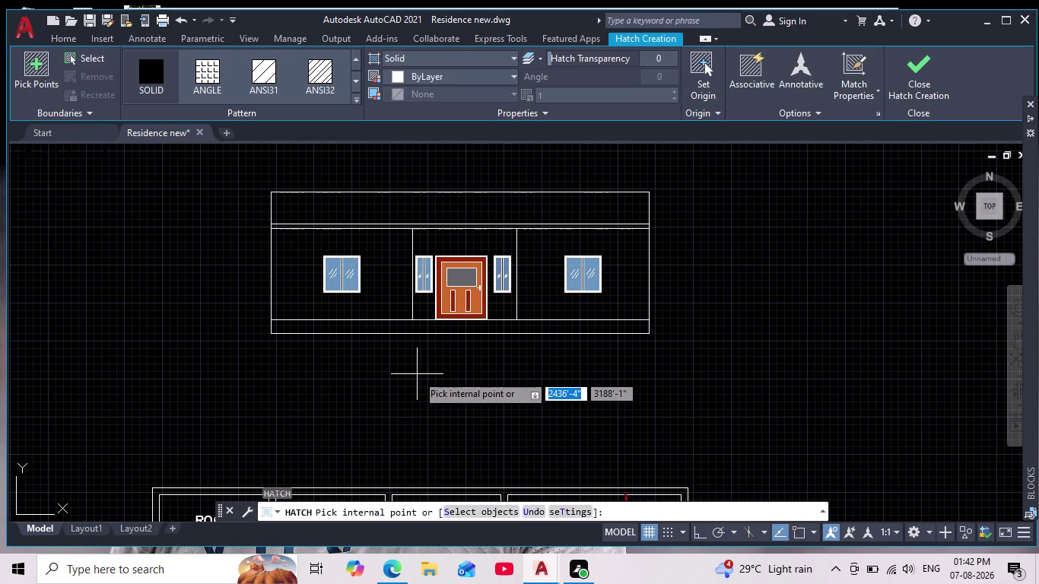
key(Escape)
key(Escape)
key(Escape)
middle_click(417, 374)
scroll(down, 3)
scroll(up, 3)
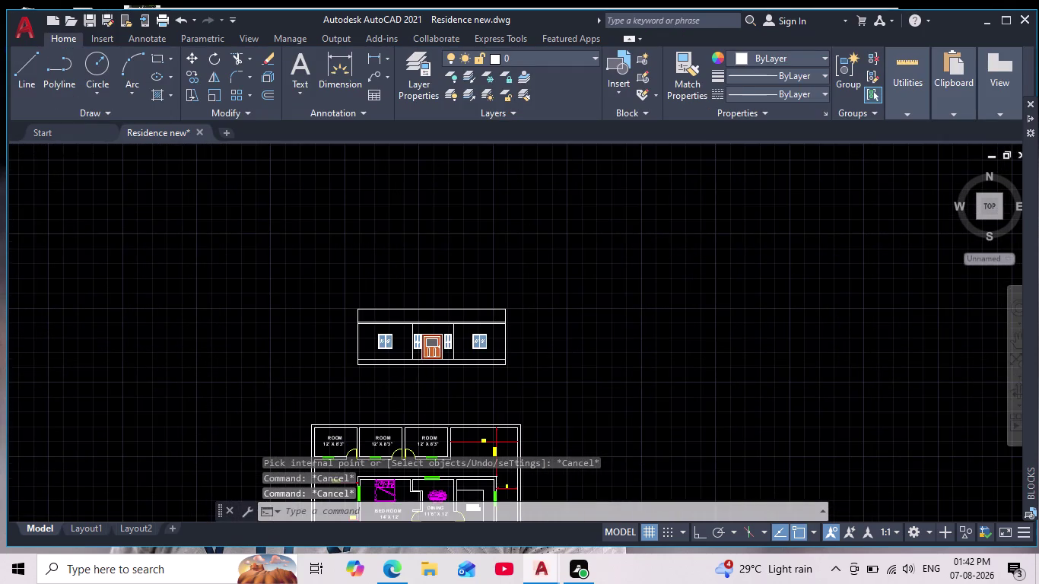
scroll(up, 3)
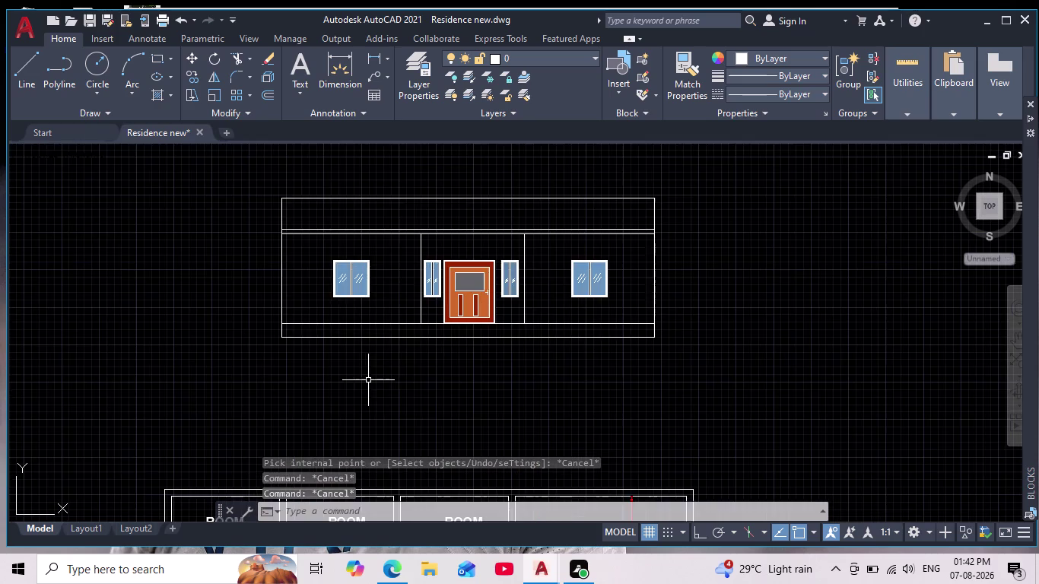
scroll(down, 3)
scroll(up, 3)
key(Escape)
key(Escape)
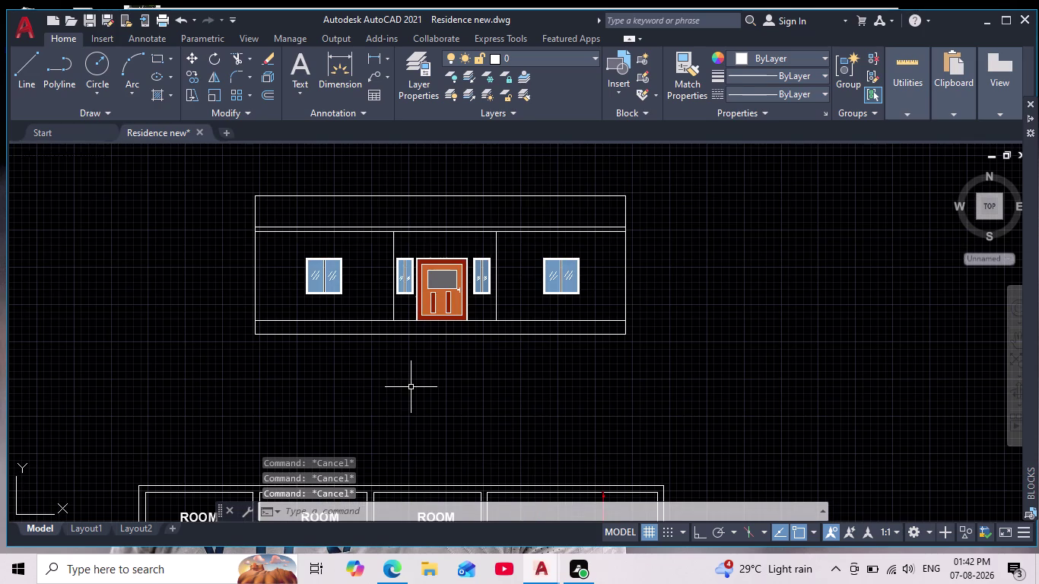
Restart and cancel the hatch, then begin a rectangle.
key(h)
key(Return)
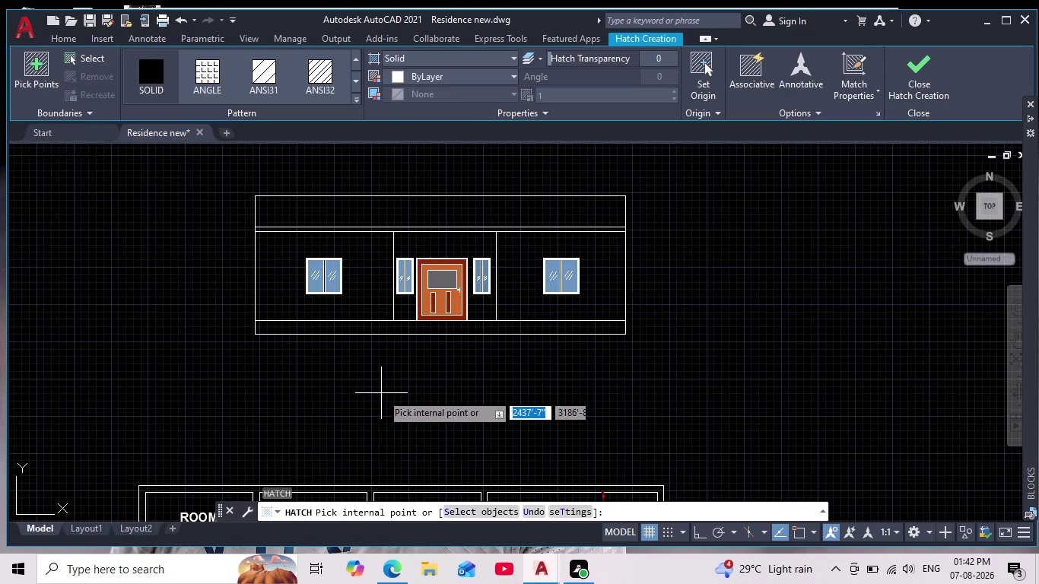
middle_drag(389, 388, 389, 388)
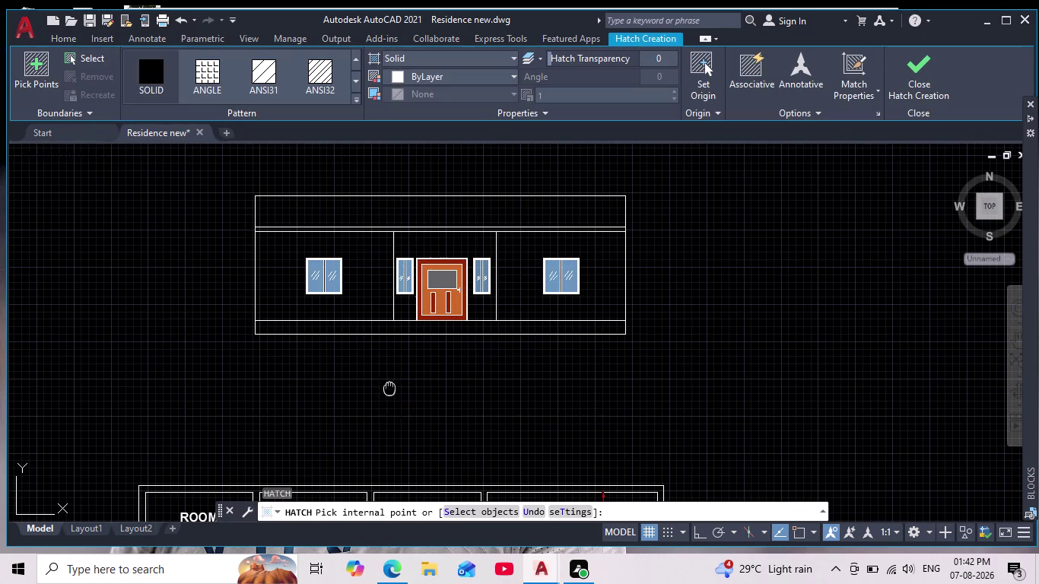
middle_drag(389, 388, 387, 415)
key(Escape)
scroll(down, 3)
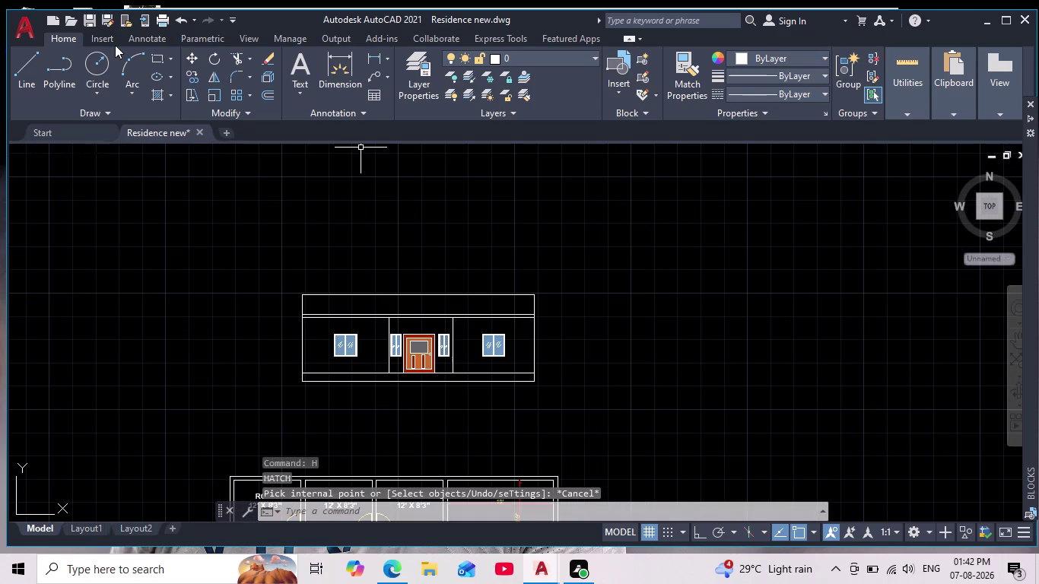
click(154, 62)
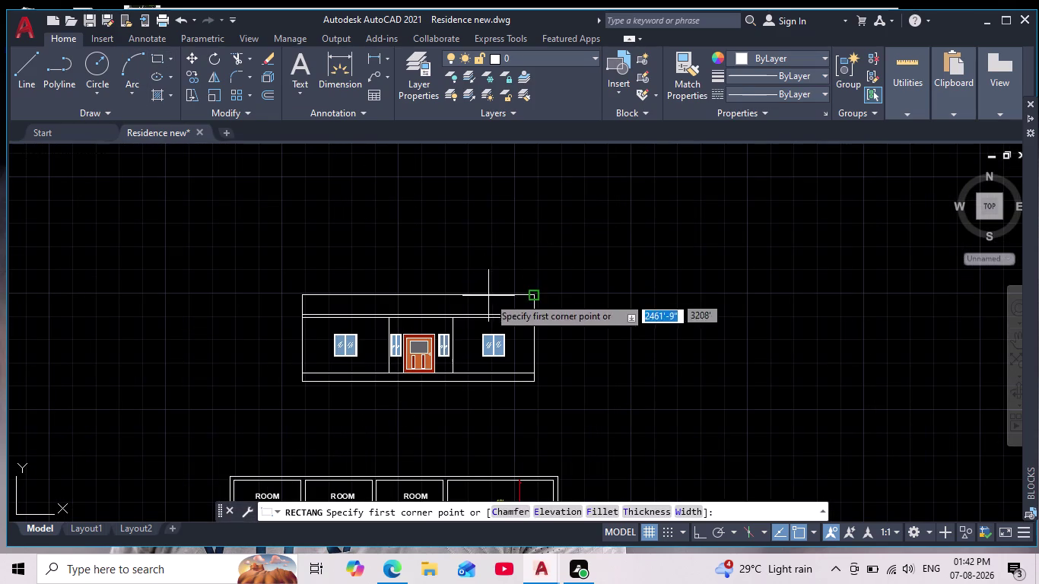
Draw a thin rectangle from the parapet's top-right corner to a point inside the parapet.
scroll(up, 3)
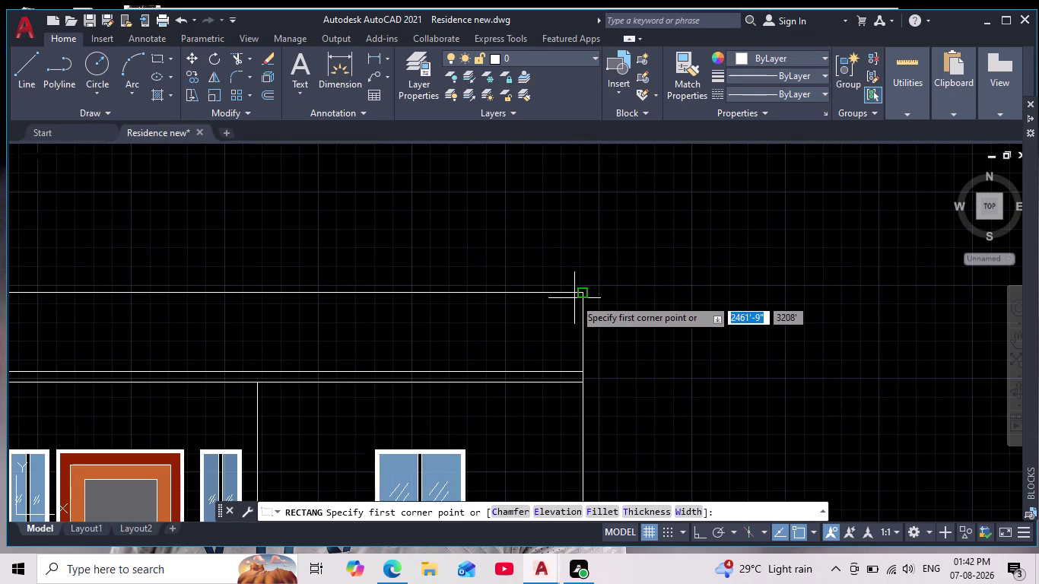
click(579, 297)
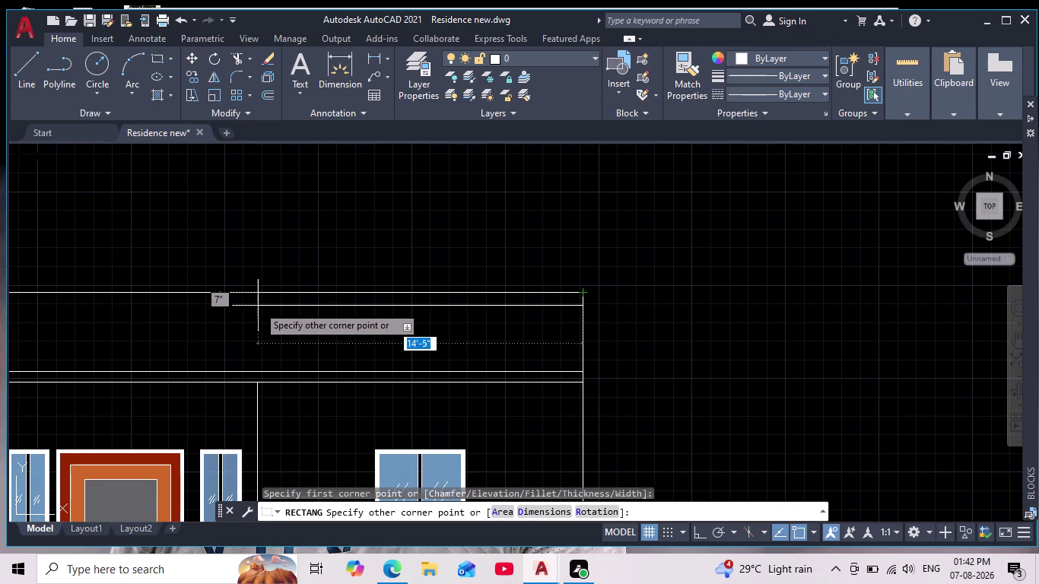
scroll(down, 3)
middle_drag(276, 314, 423, 295)
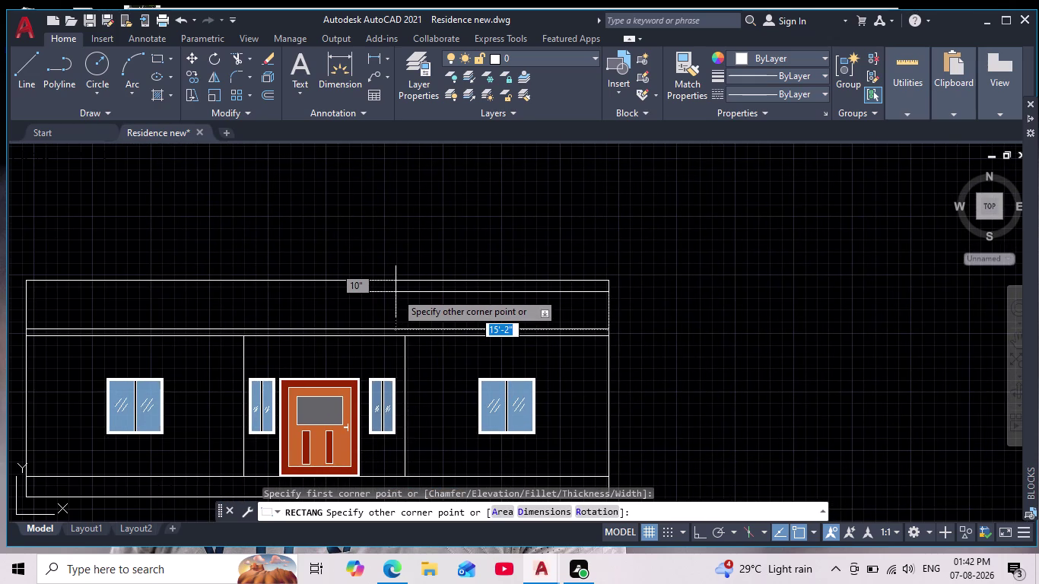
click(395, 292)
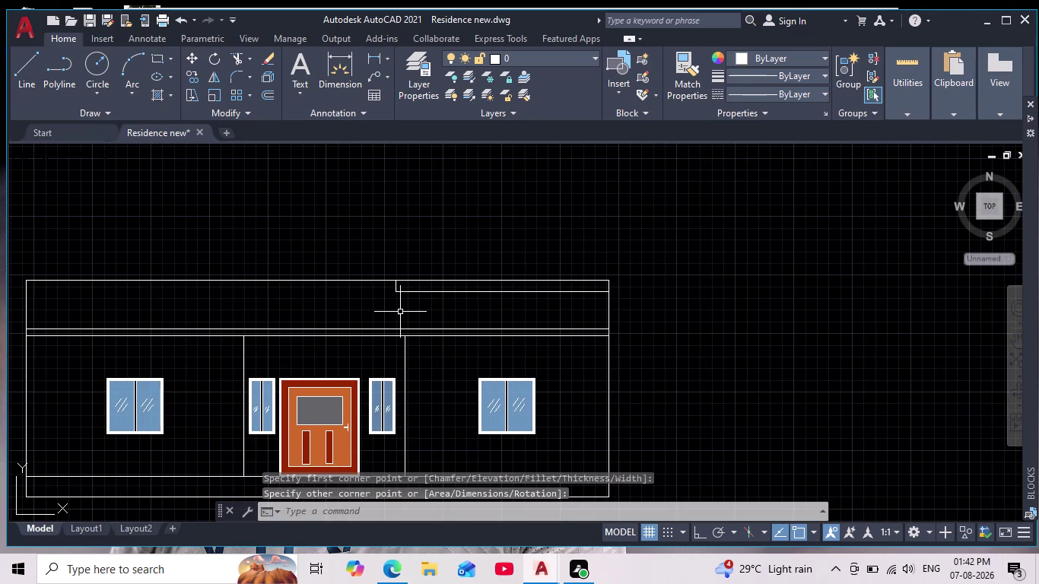
Window-select the newly drawn thin parapet rectangle.
key(Escape)
scroll(down, 3)
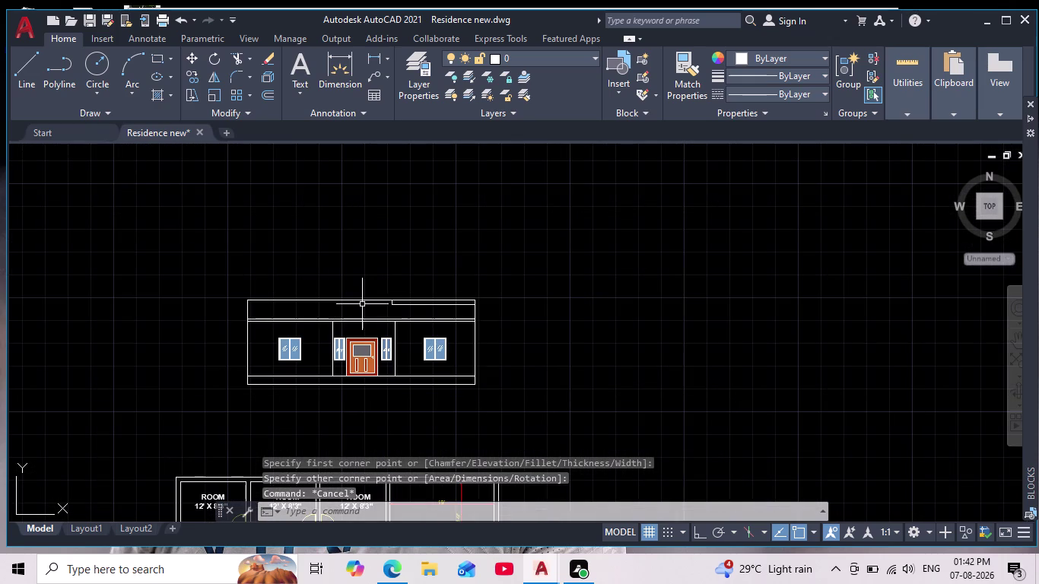
scroll(up, 3)
click(400, 302)
click(352, 290)
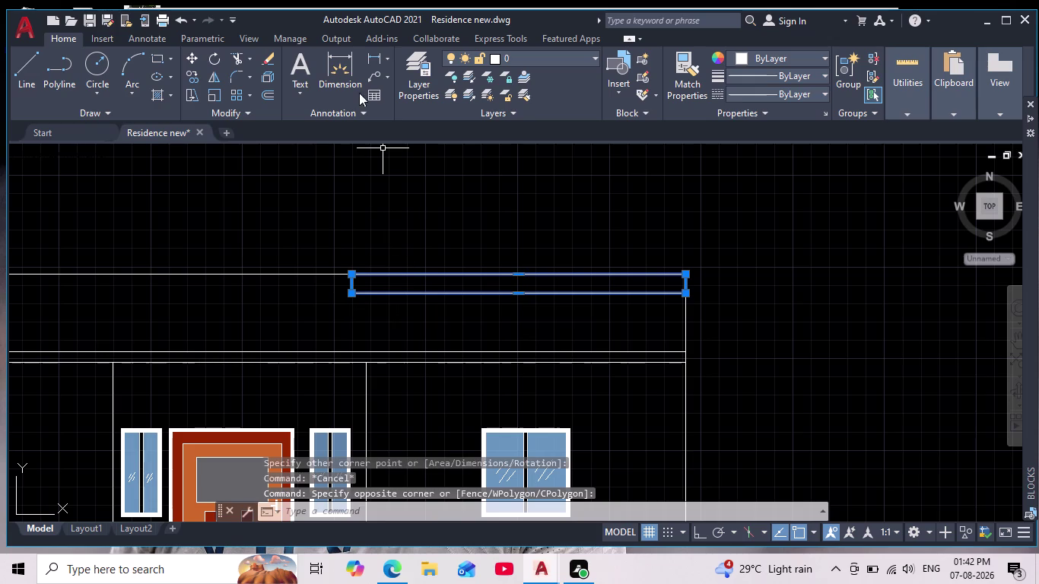
Copy the selected band, then undo the misplaced copy.
click(192, 79)
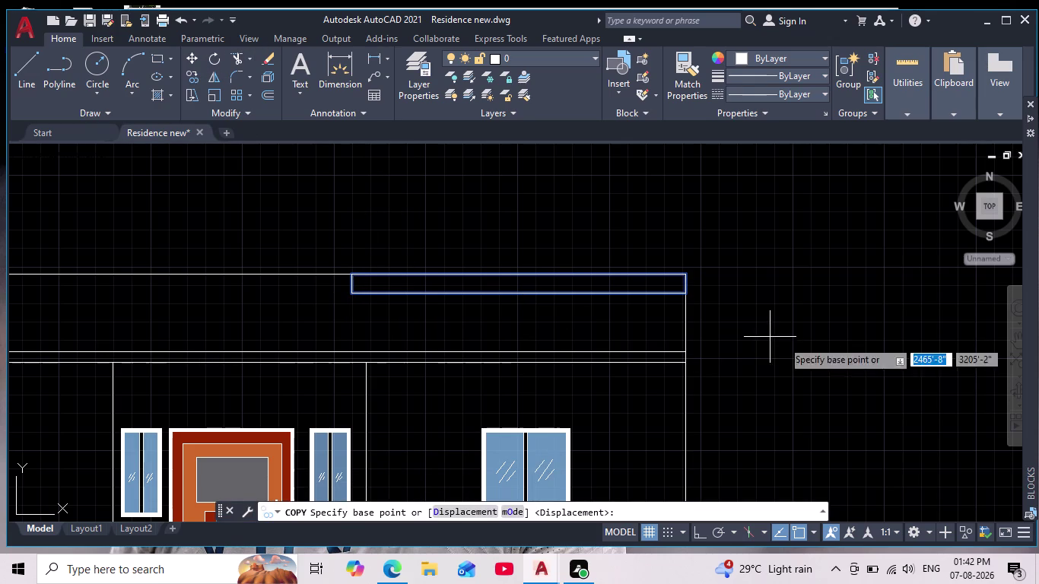
click(688, 277)
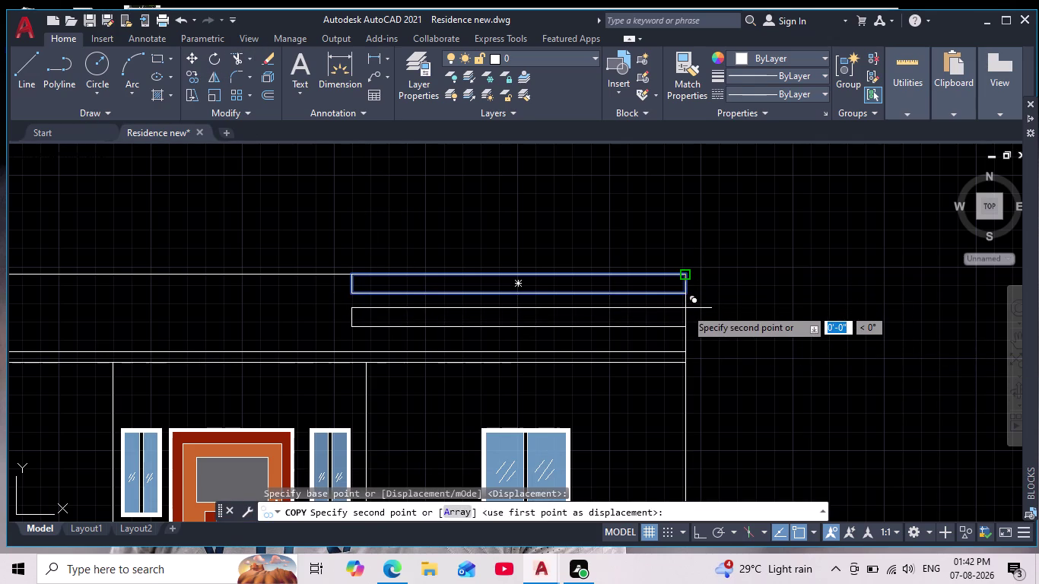
click(685, 308)
scroll(down, 3)
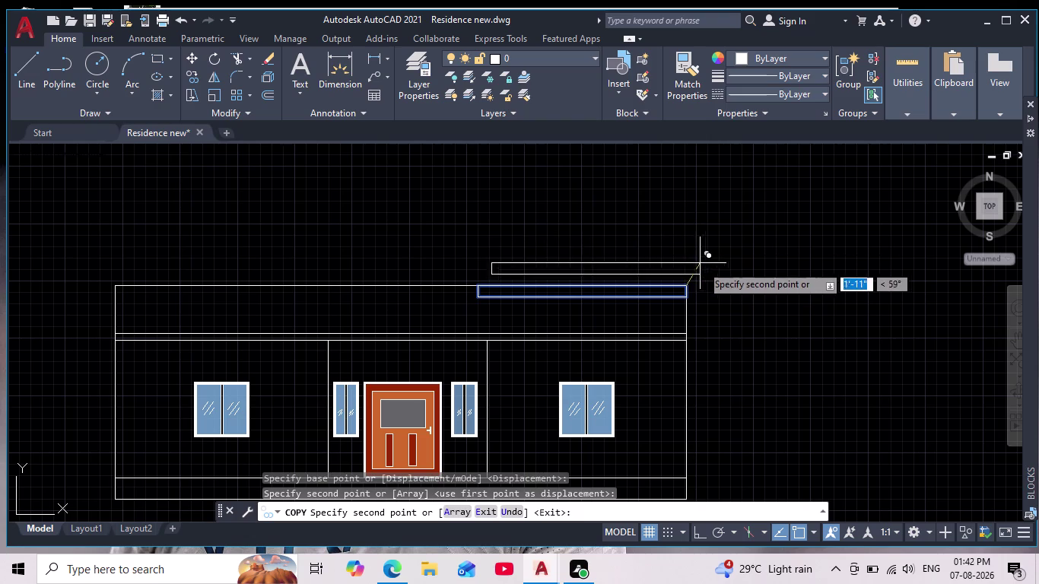
key(ctrl+z)
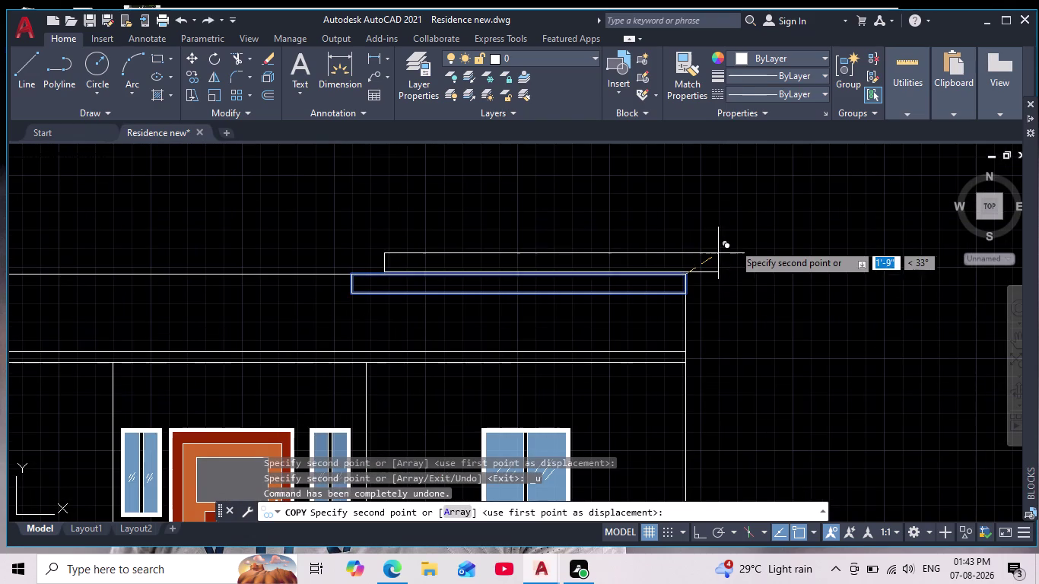
click(799, 526)
scroll(down, 3)
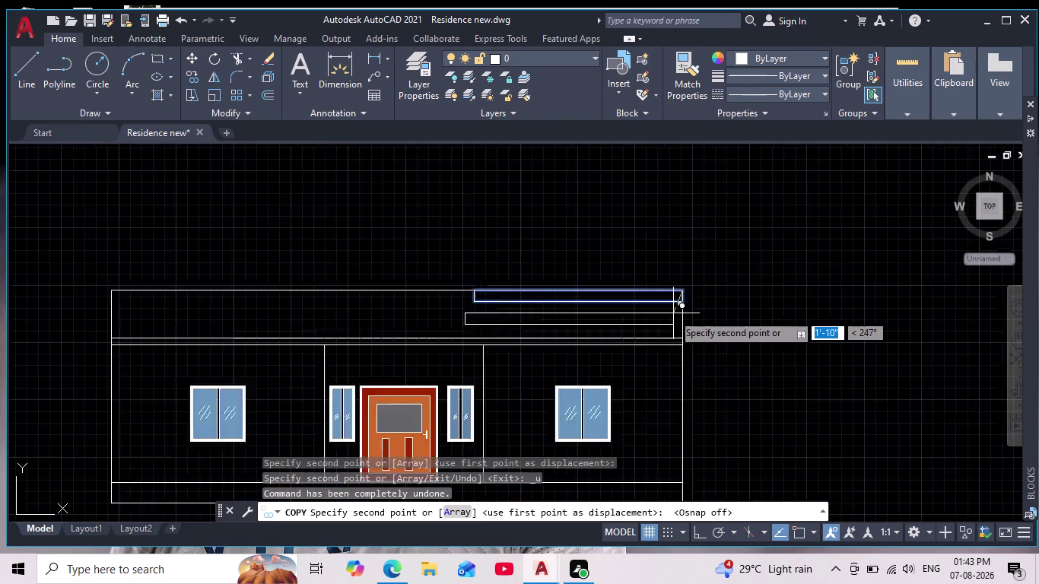
scroll(up, 3)
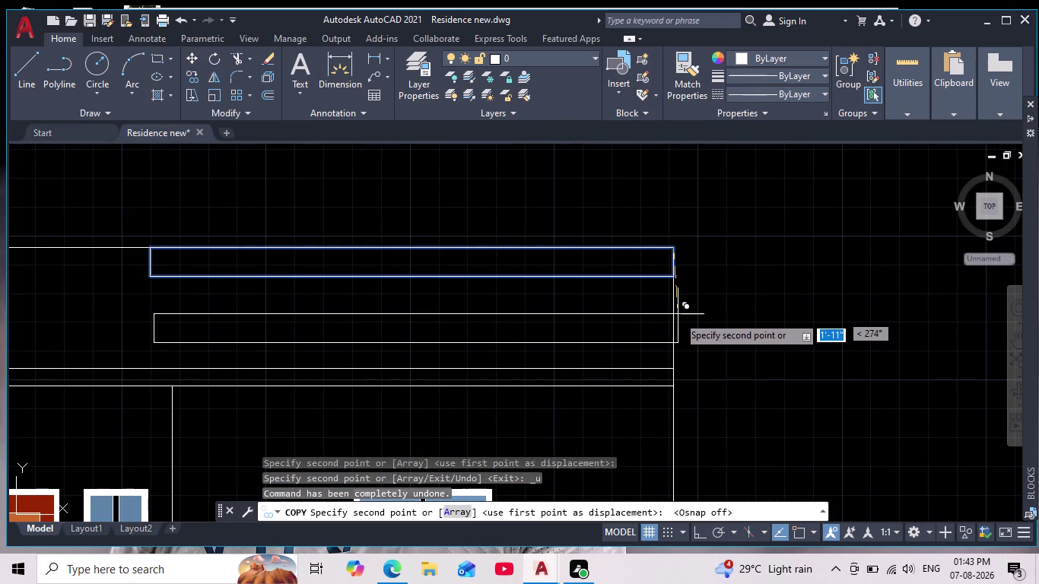
click(674, 319)
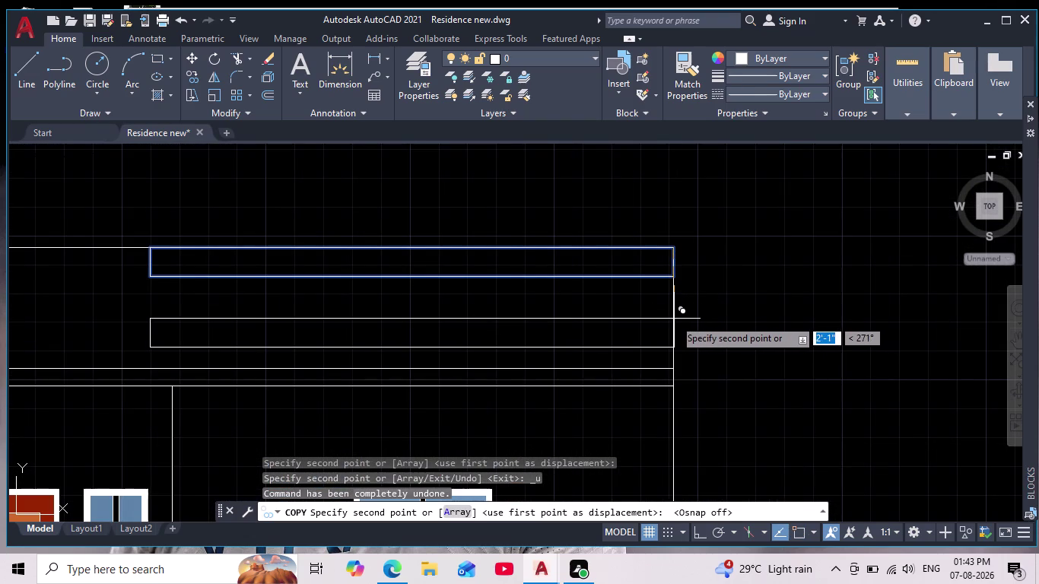
key(ctrl+z)
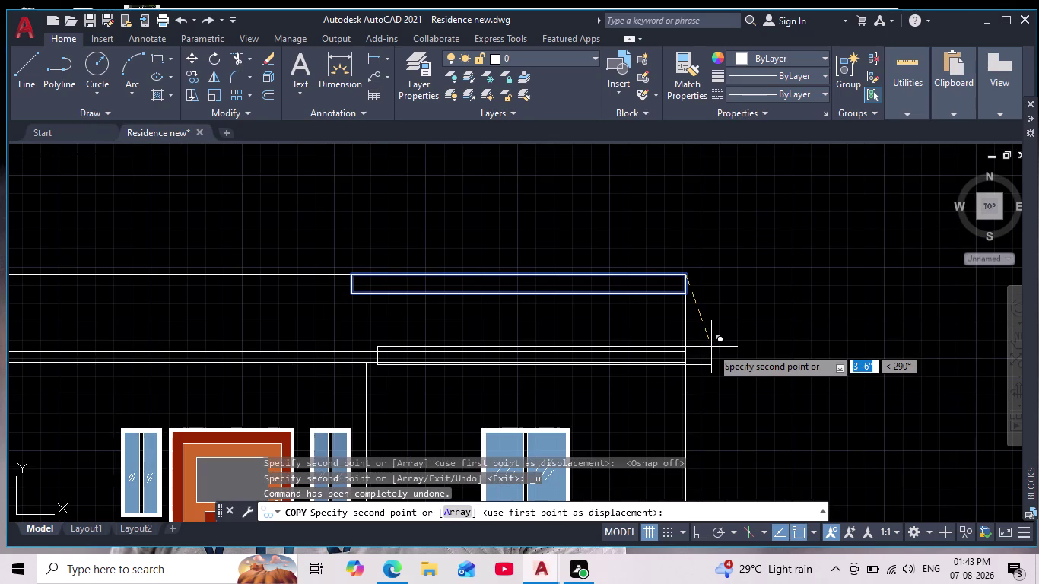
With Ortho on, copy the band directly below the original.
click(693, 533)
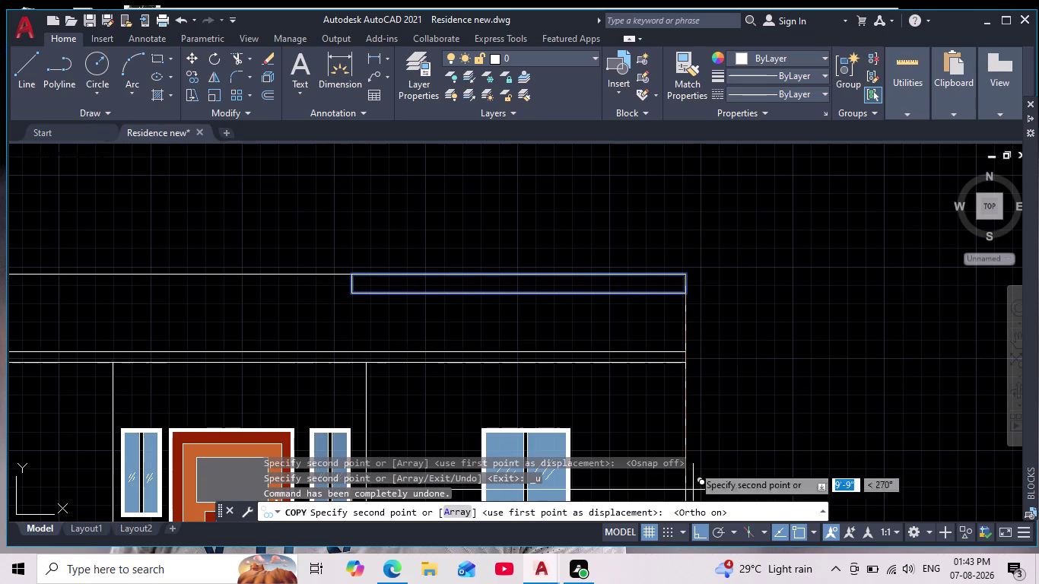
scroll(up, 3)
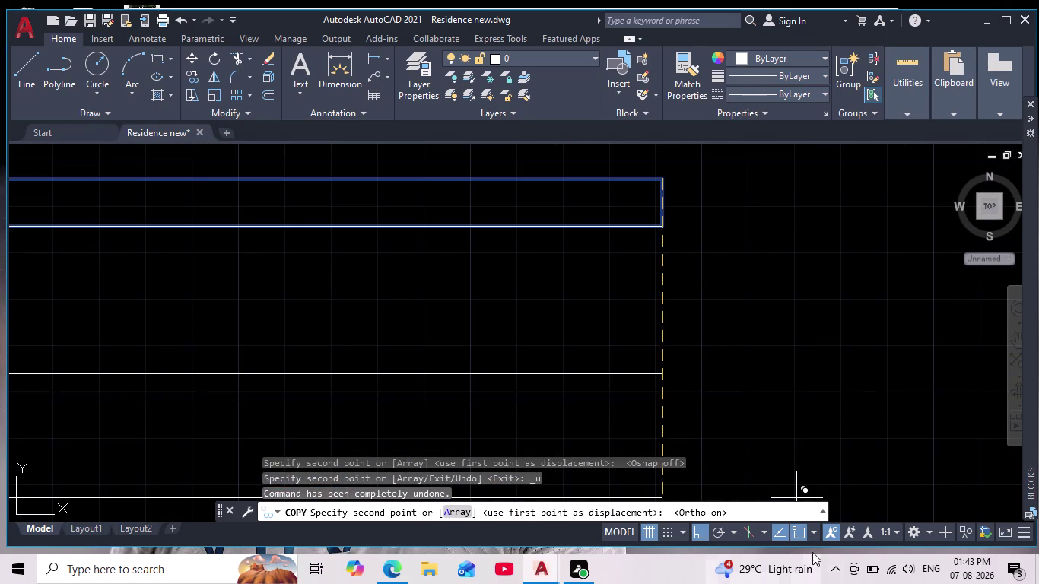
click(802, 534)
scroll(down, 3)
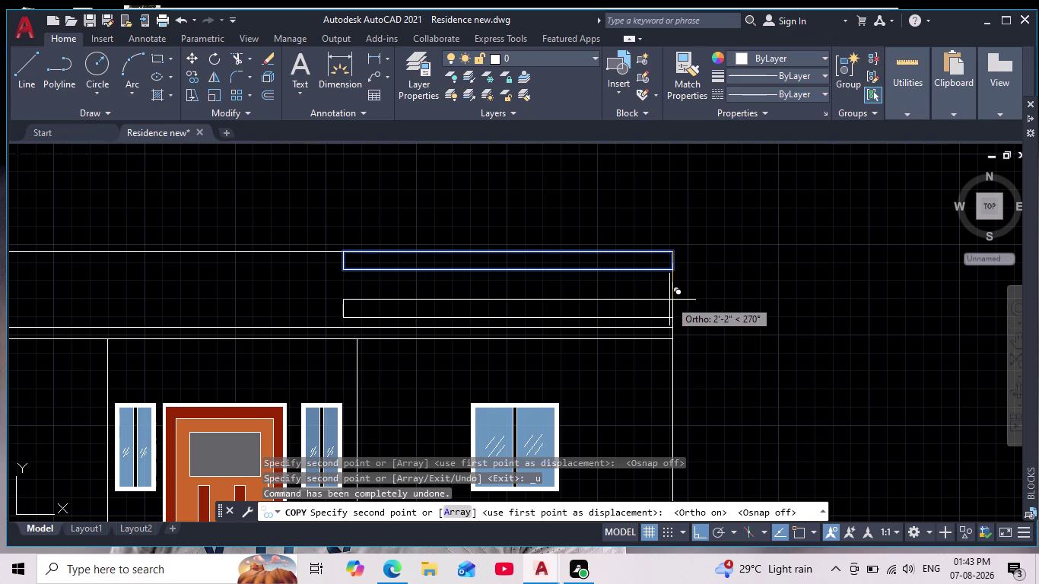
click(668, 294)
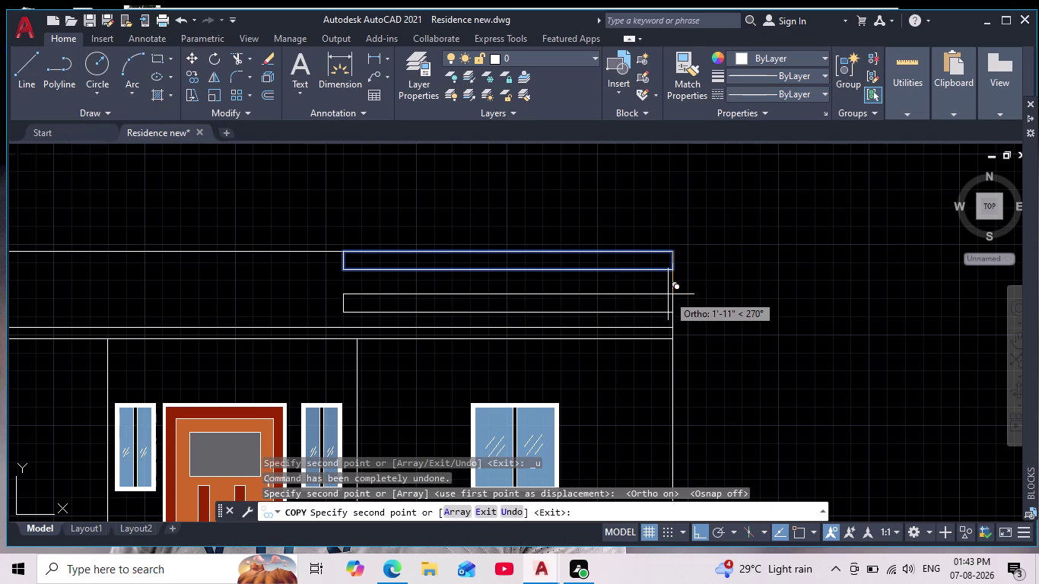
key(Escape)
Move the upper band down 8 inches.
click(628, 271)
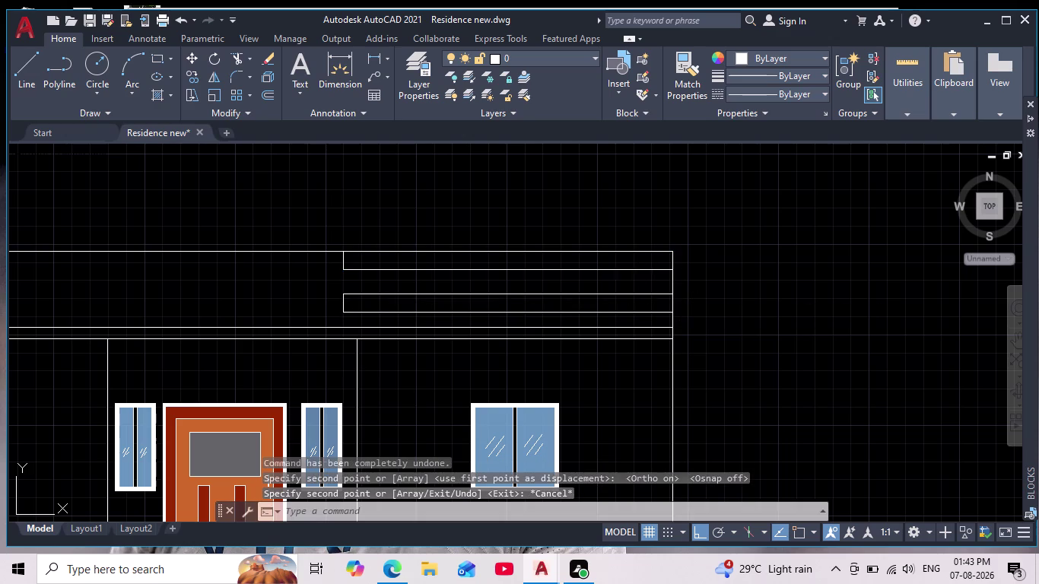
click(191, 54)
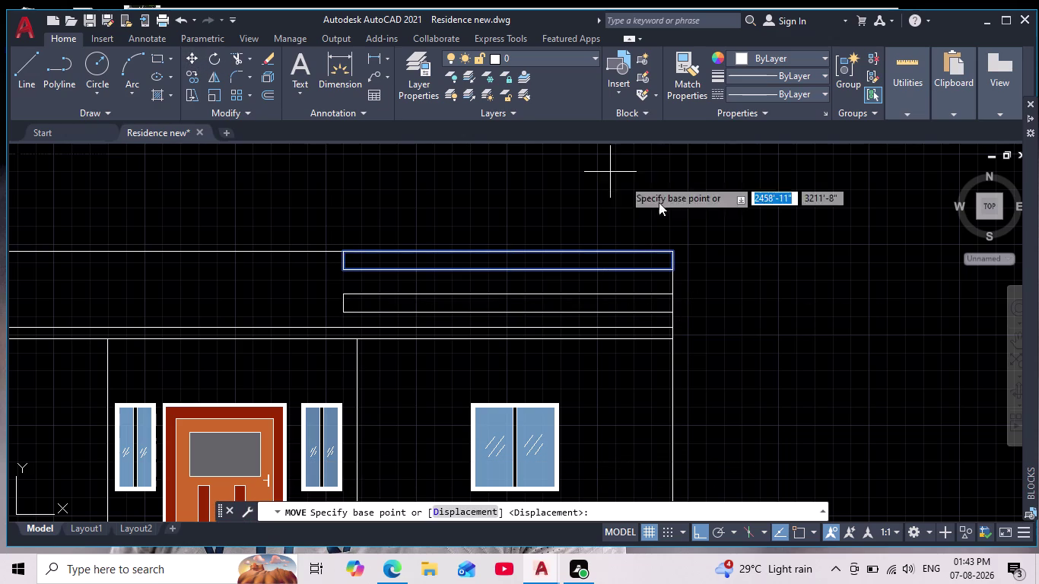
click(669, 269)
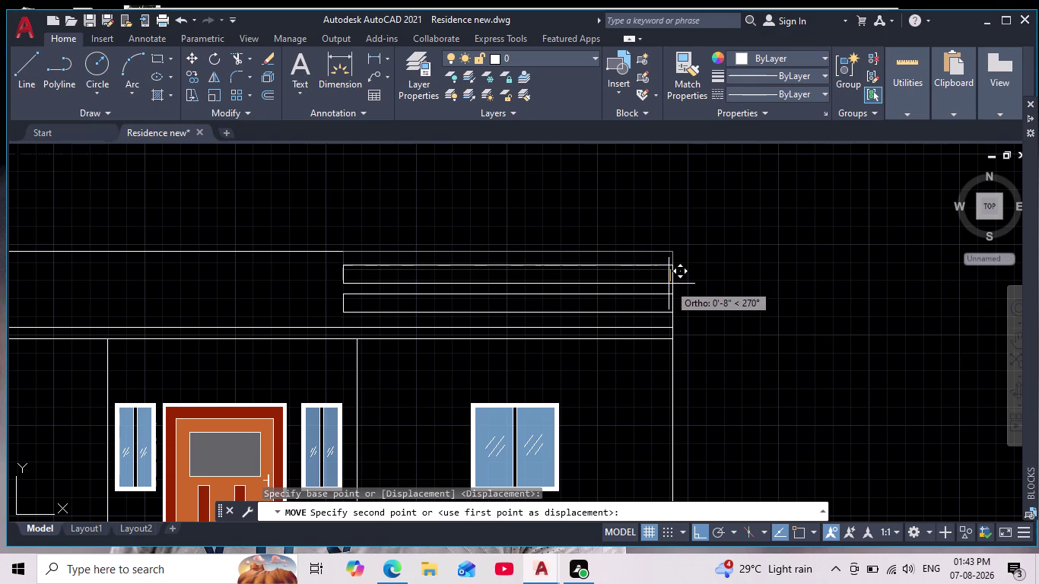
click(669, 283)
Recentre the elevation and start a new hatch with H.
scroll(down, 3)
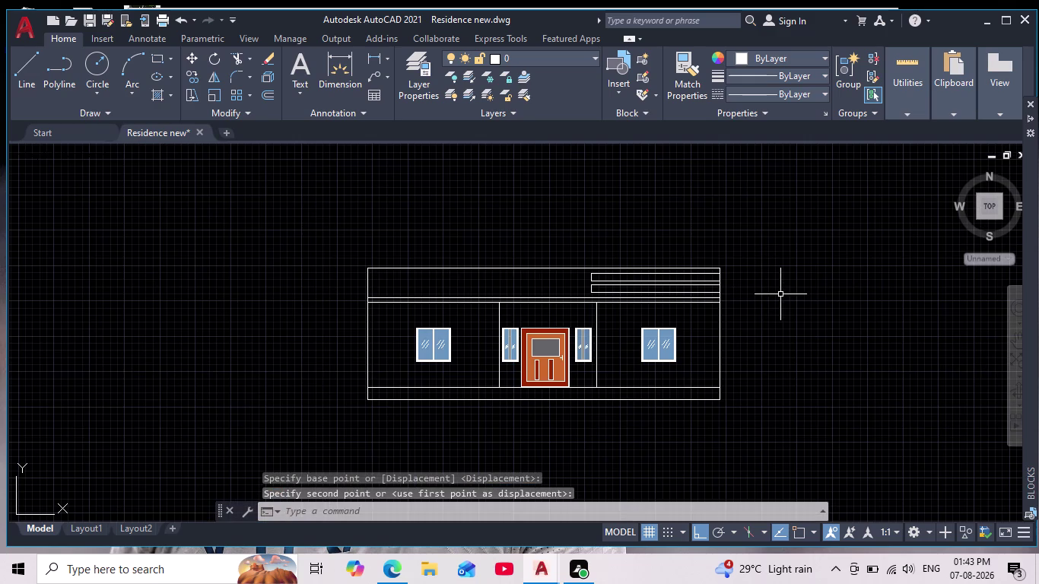
middle_drag(781, 294, 675, 292)
scroll(down, 3)
scroll(up, 3)
scroll(up, 3)
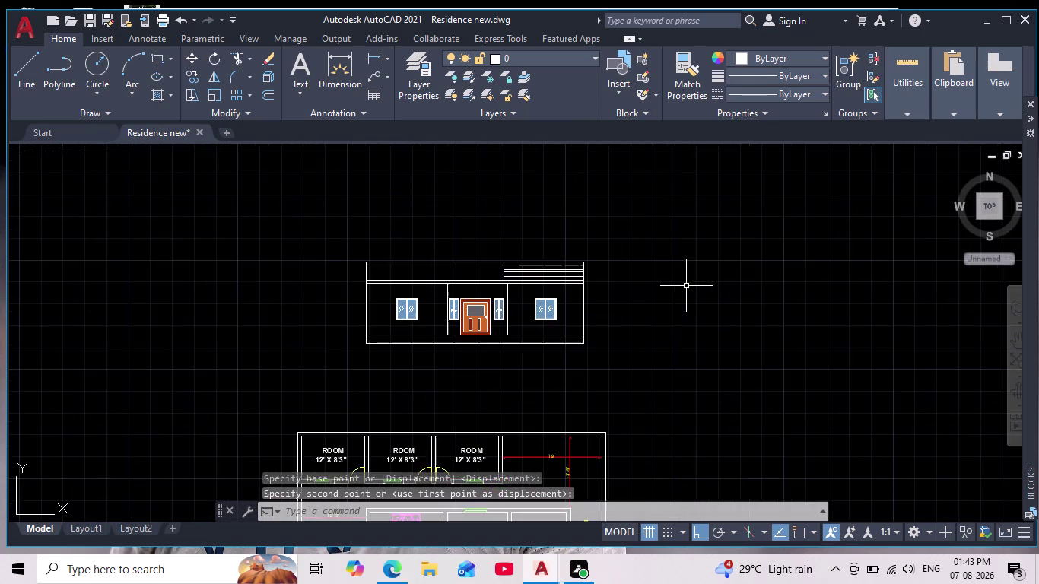
middle_drag(688, 287, 743, 284)
scroll(up, 3)
middle_click(482, 354)
scroll(down, 3)
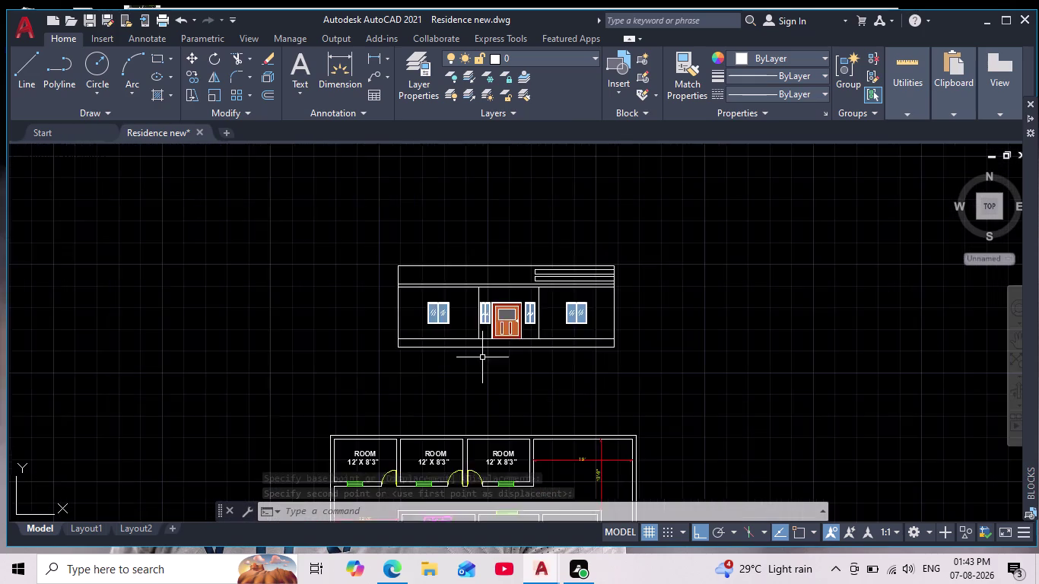
scroll(down, 3)
scroll(up, 3)
middle_drag(494, 359, 488, 345)
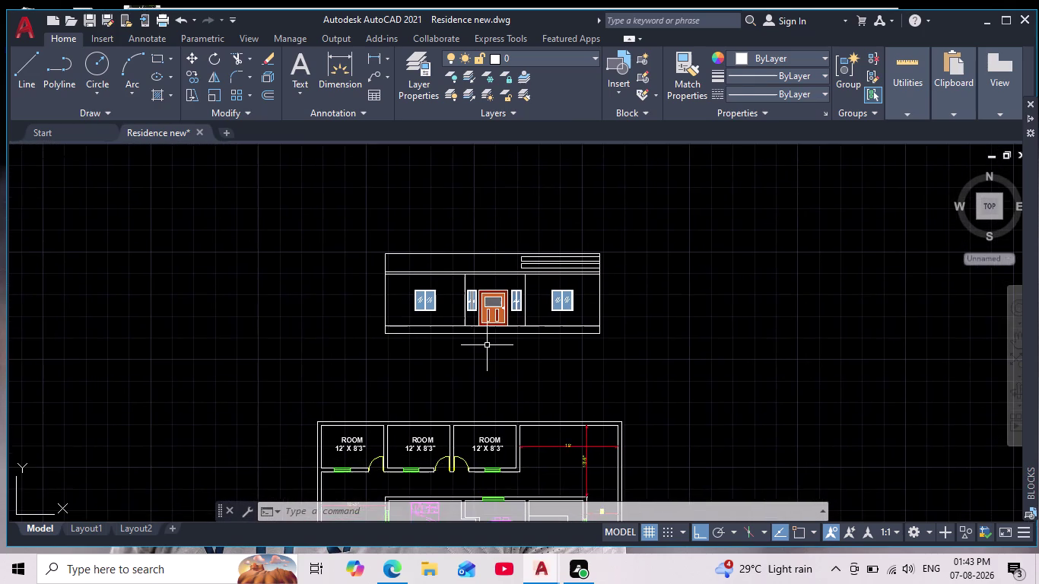
scroll(up, 3)
key(h)
key(Return)
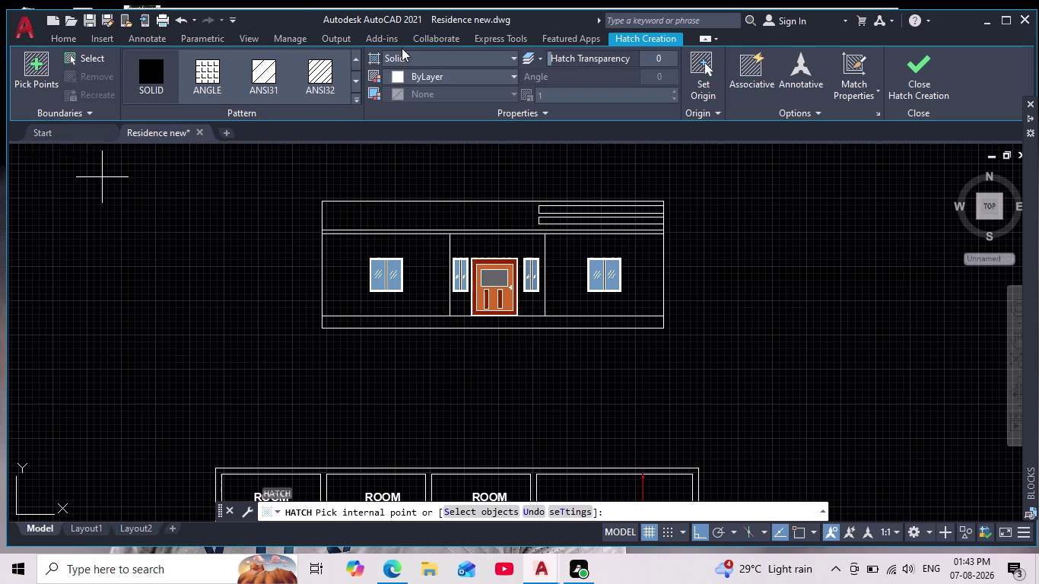
Try pink, light yellow and pale green, then settle on bright yellow 248,215,49.
click(399, 76)
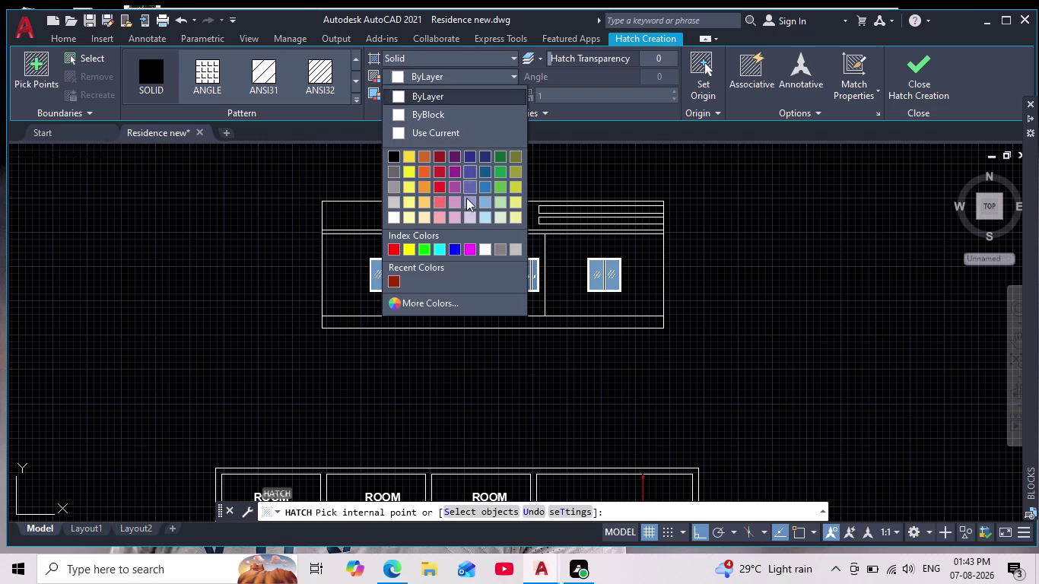
click(451, 197)
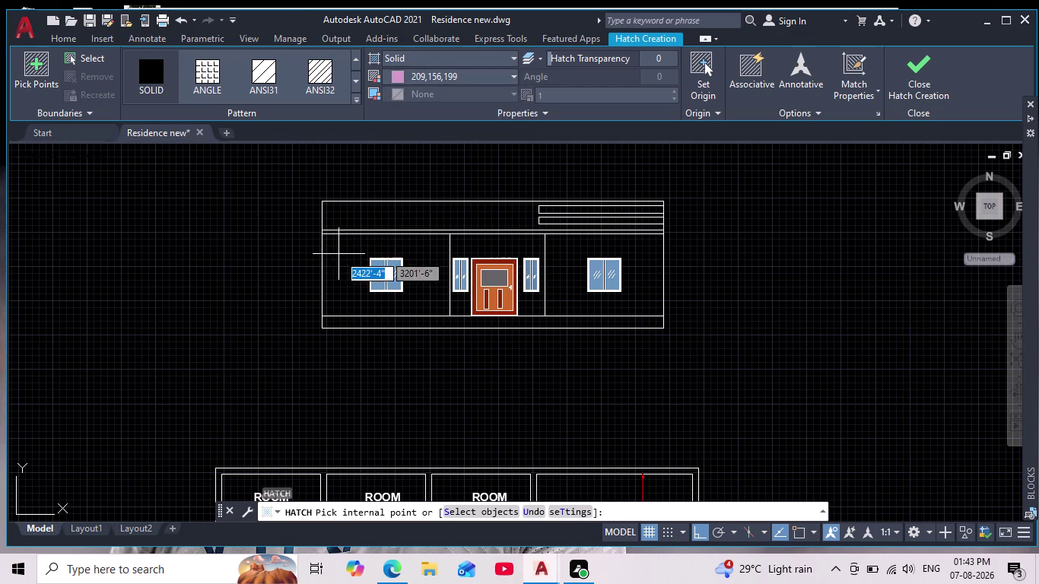
scroll(down, 3)
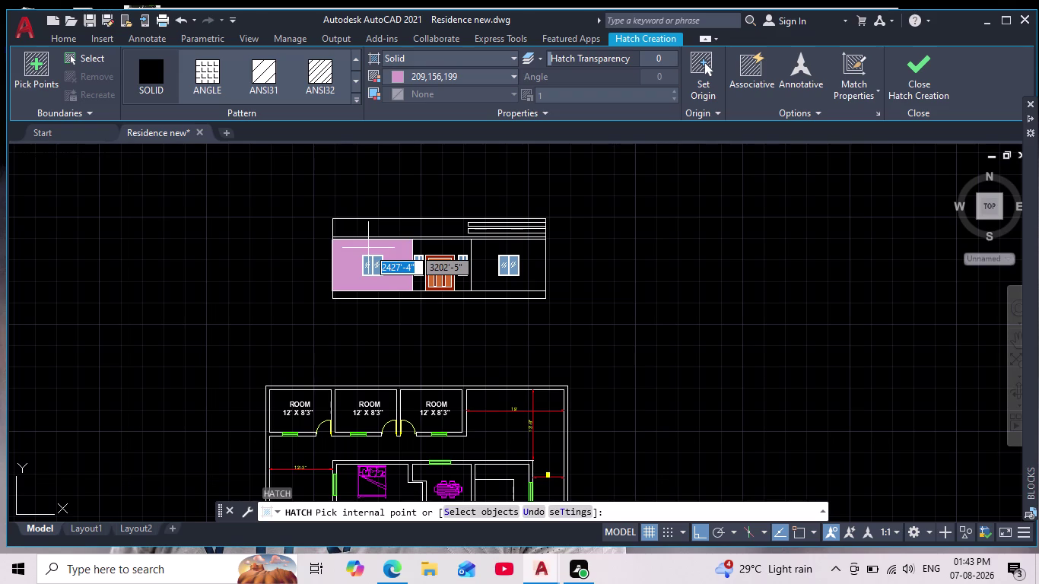
click(403, 75)
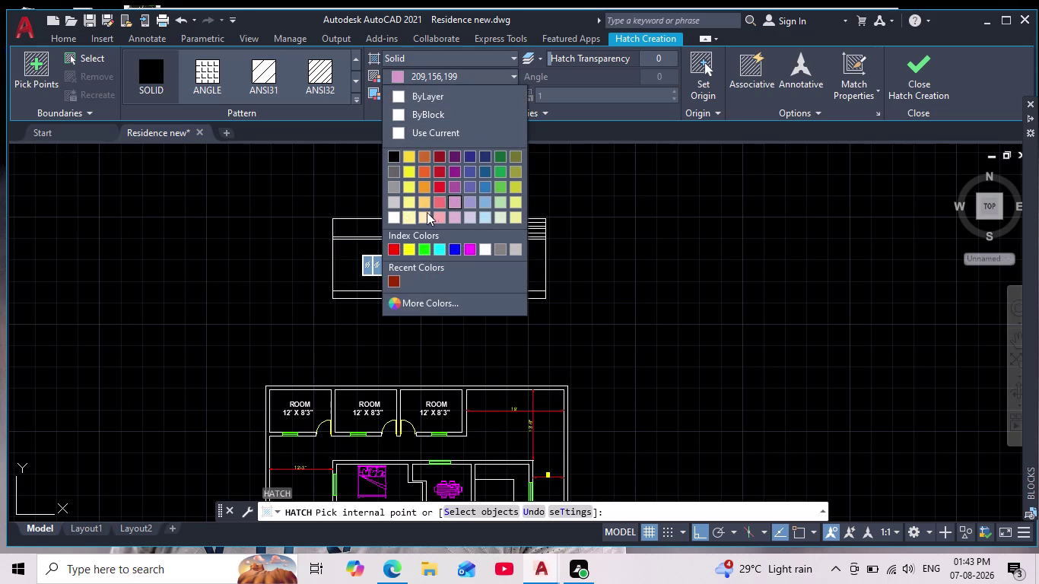
click(423, 205)
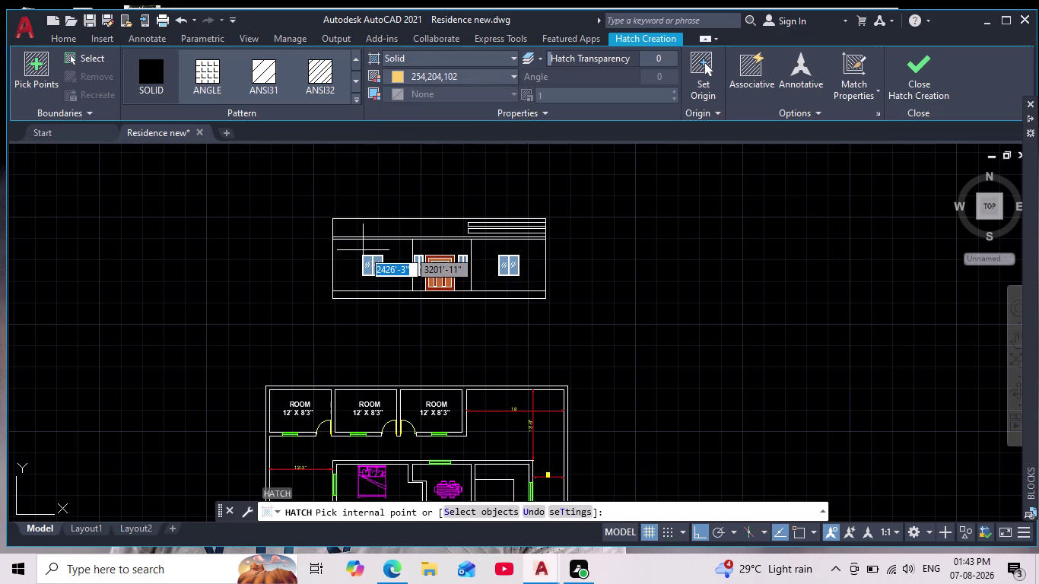
click(399, 75)
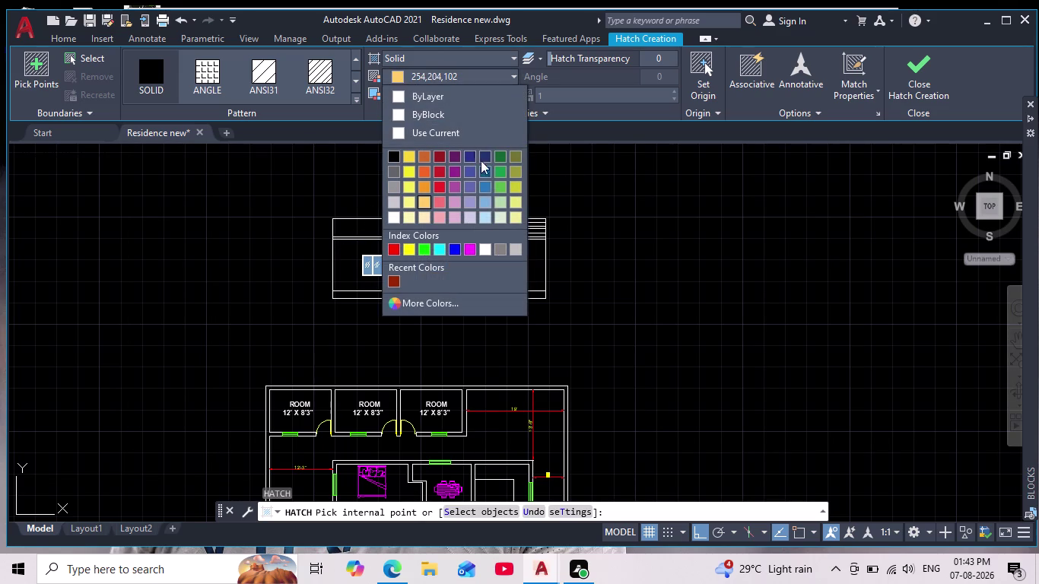
click(500, 204)
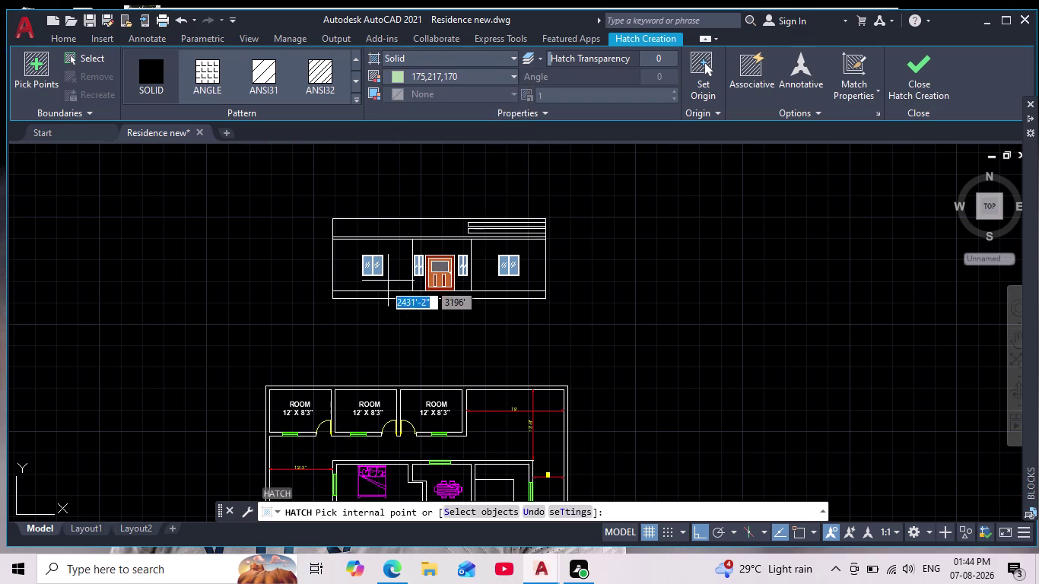
click(400, 79)
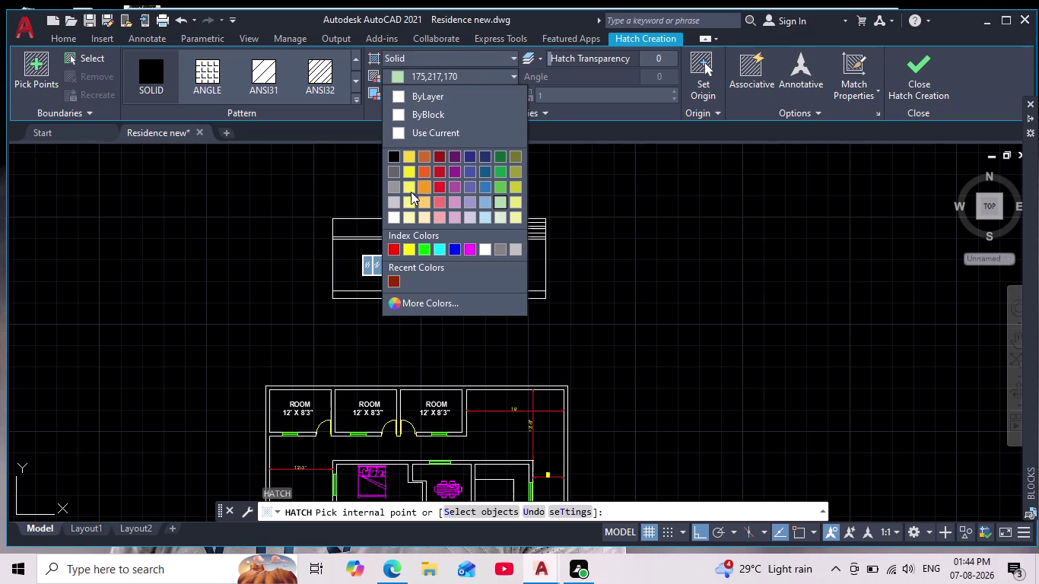
click(409, 158)
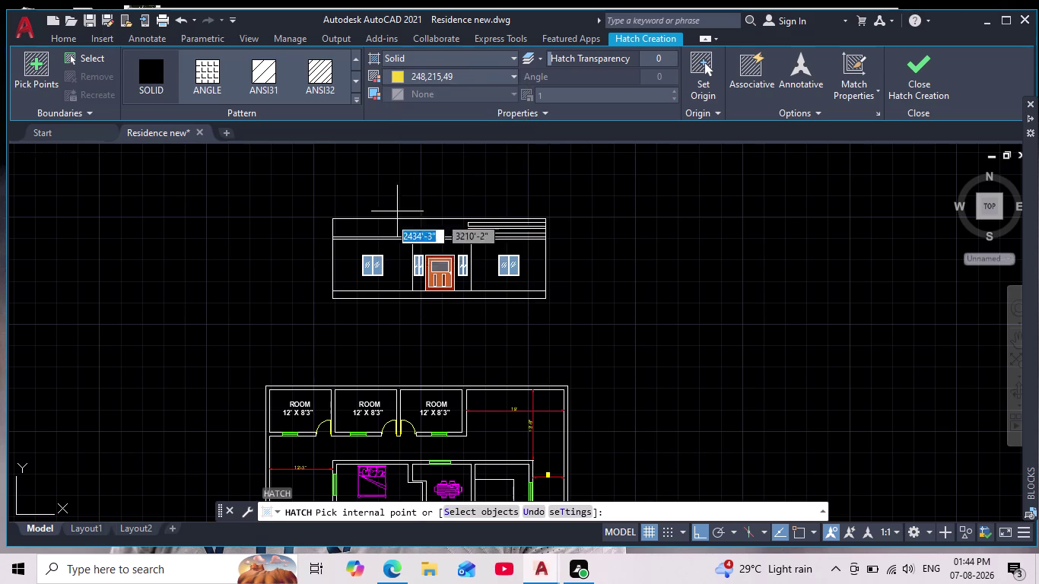
Pick the left, middle and right wall panels for the yellow fill.
click(358, 250)
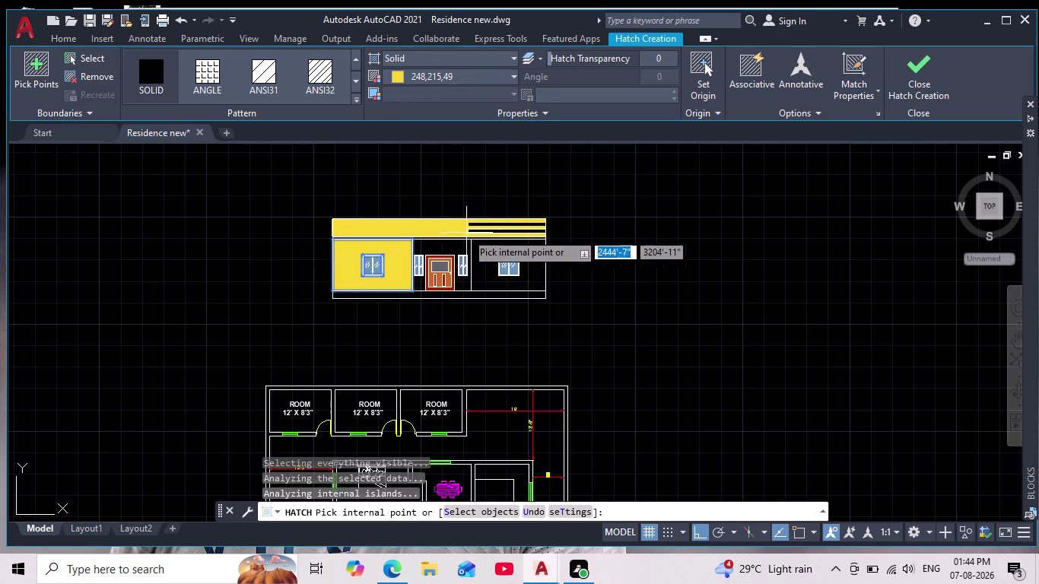
scroll(up, 3)
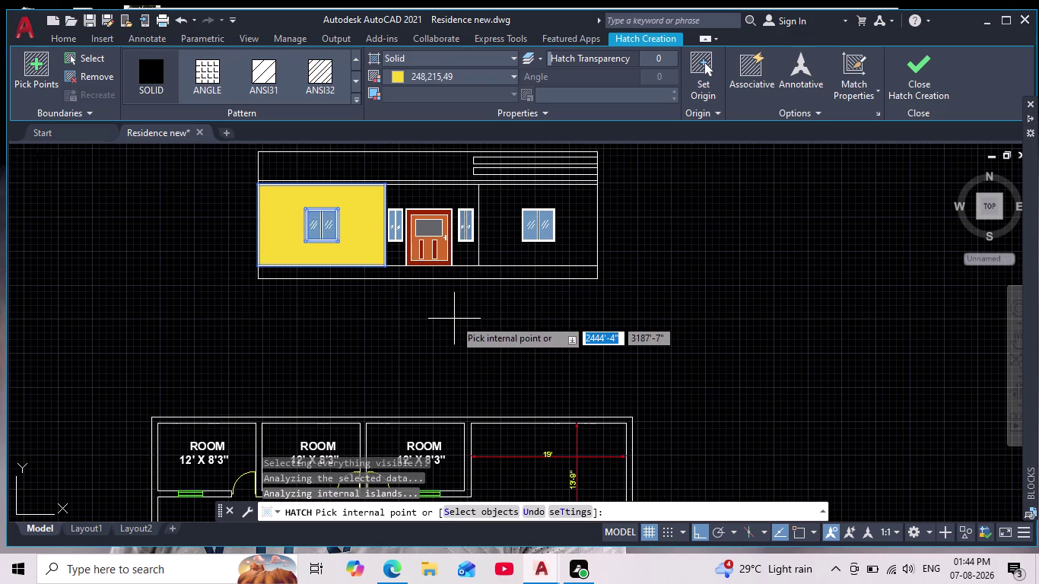
middle_drag(454, 321, 462, 373)
click(441, 247)
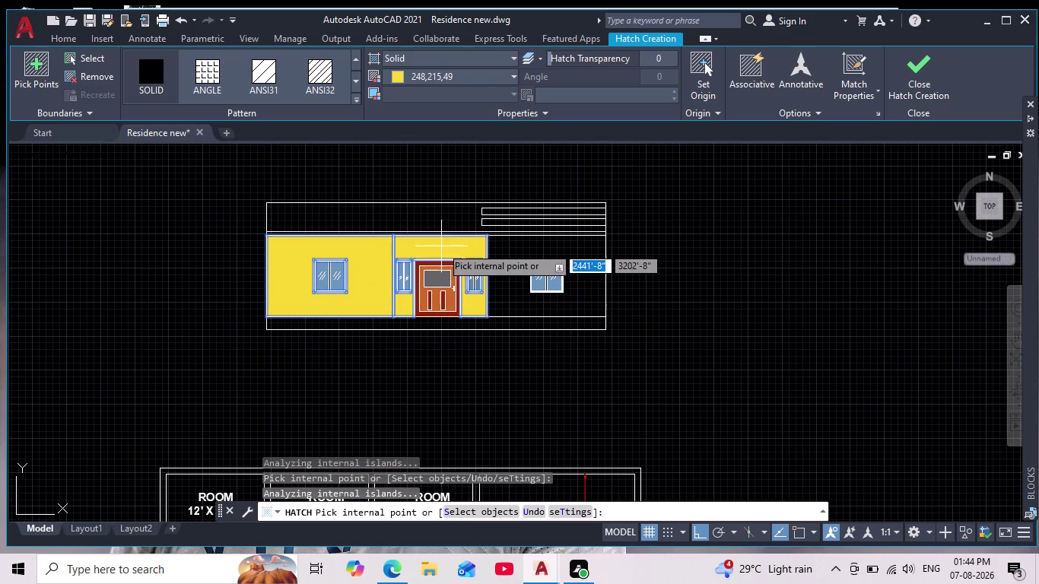
click(528, 246)
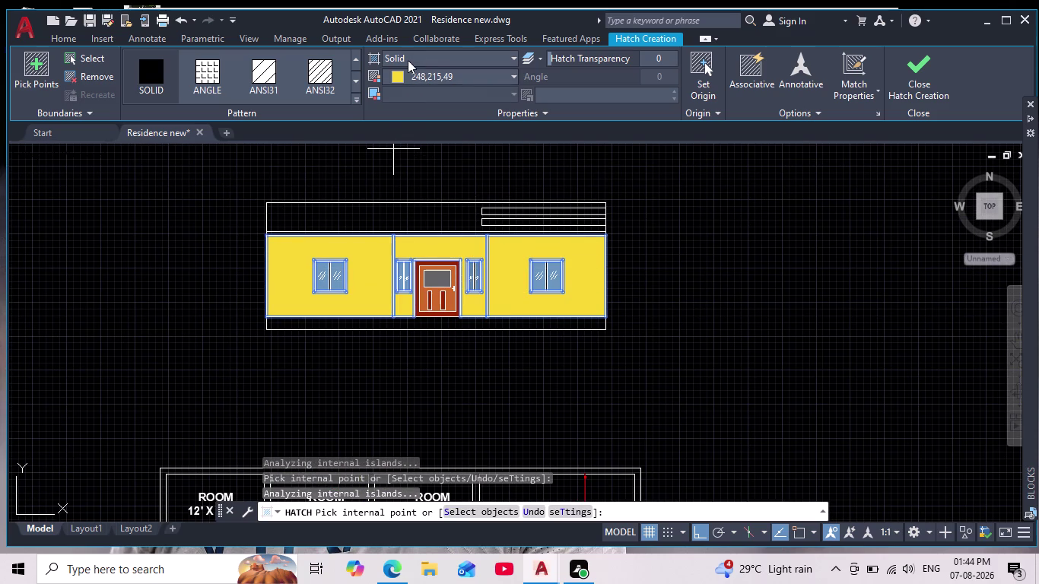
Set the hatch transparency to 24 and finish the wall fill.
drag(550, 59, 592, 59)
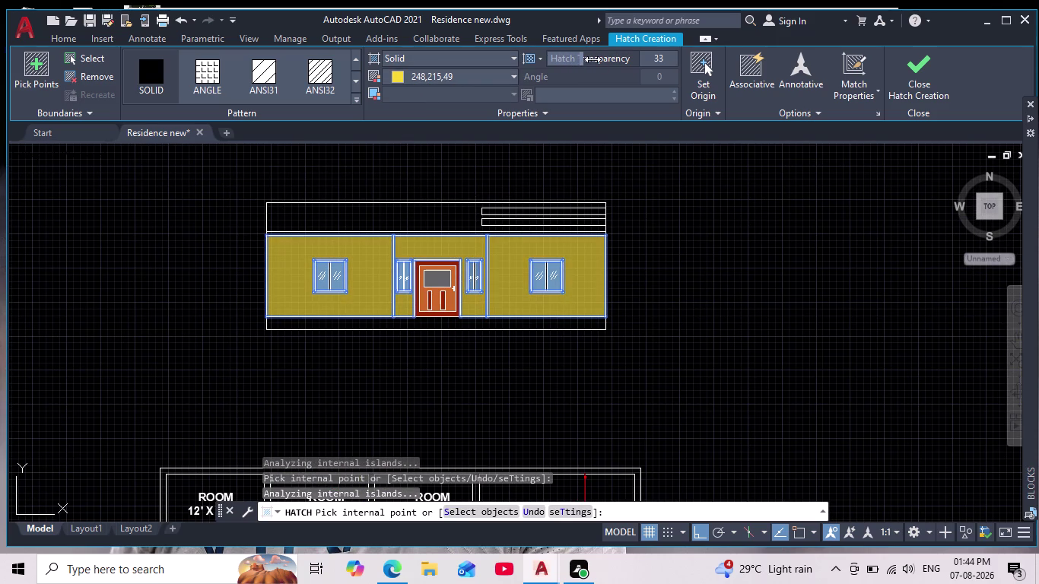
drag(592, 59, 583, 59)
scroll(down, 3)
middle_drag(665, 234, 660, 248)
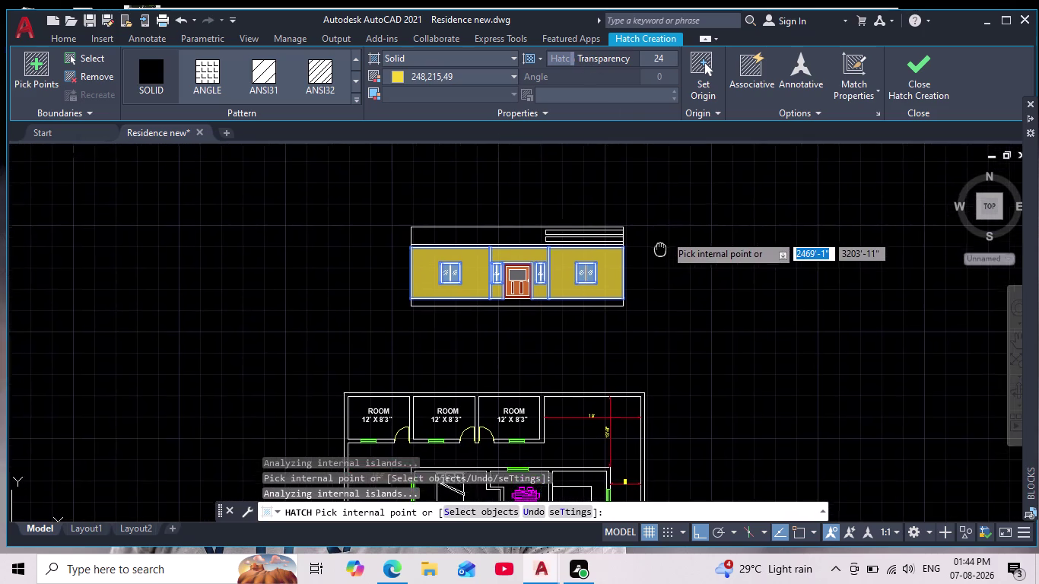
middle_drag(660, 248, 641, 296)
scroll(up, 3)
scroll(down, 3)
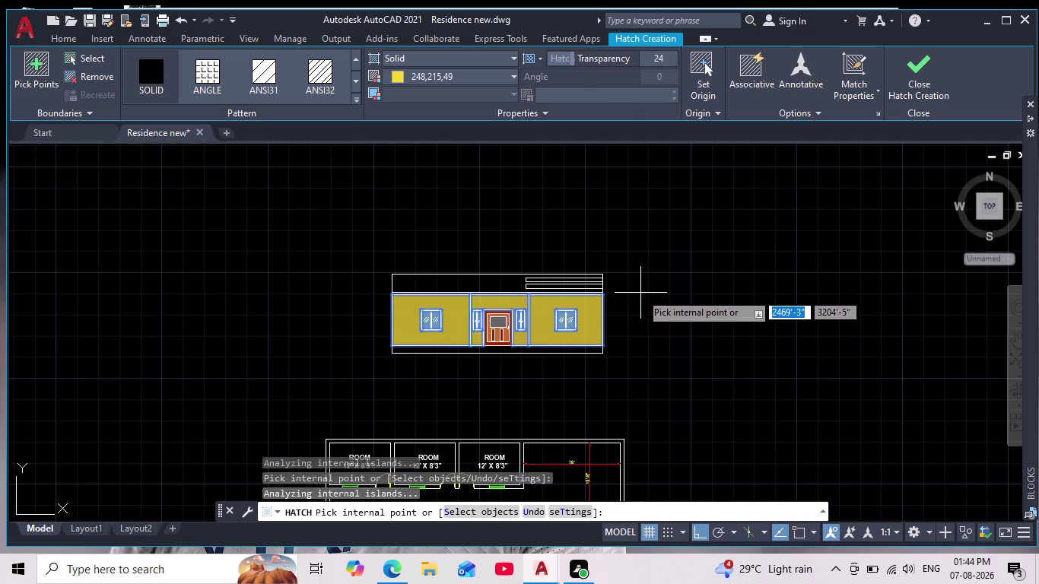
middle_drag(640, 292, 630, 272)
key(Return)
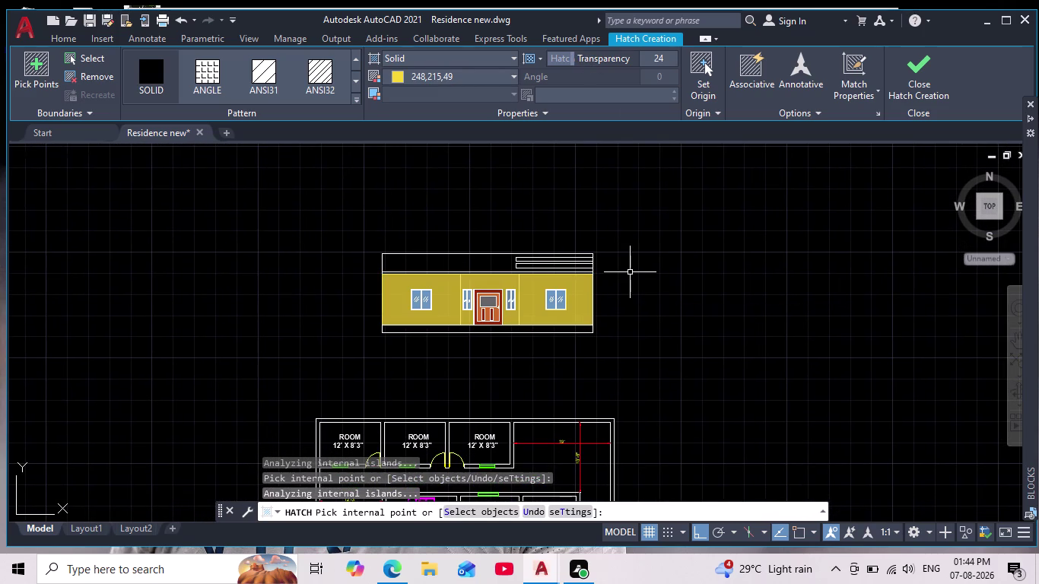
scroll(up, 3)
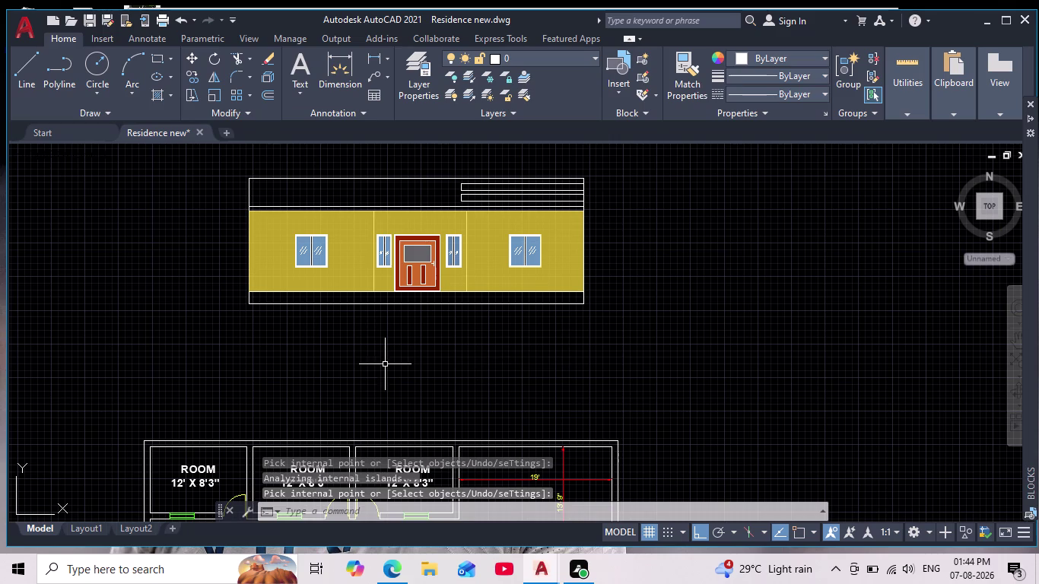
Zoom and pan to bring the yellow wall beside the door into view.
middle_drag(370, 381, 373, 399)
scroll(up, 3)
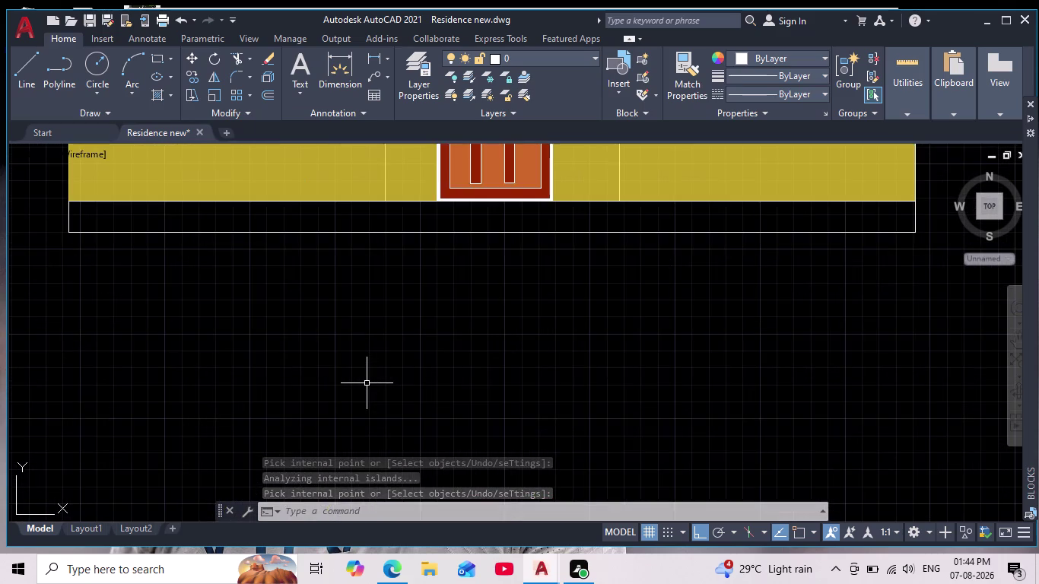
scroll(down, 3)
scroll(down, 3)
middle_drag(370, 386, 372, 401)
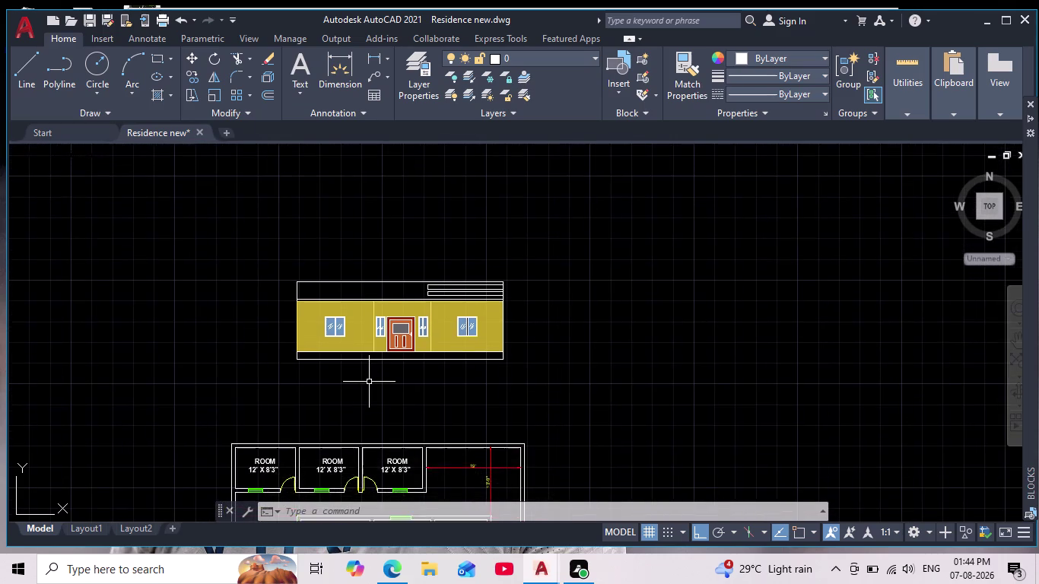
scroll(up, 3)
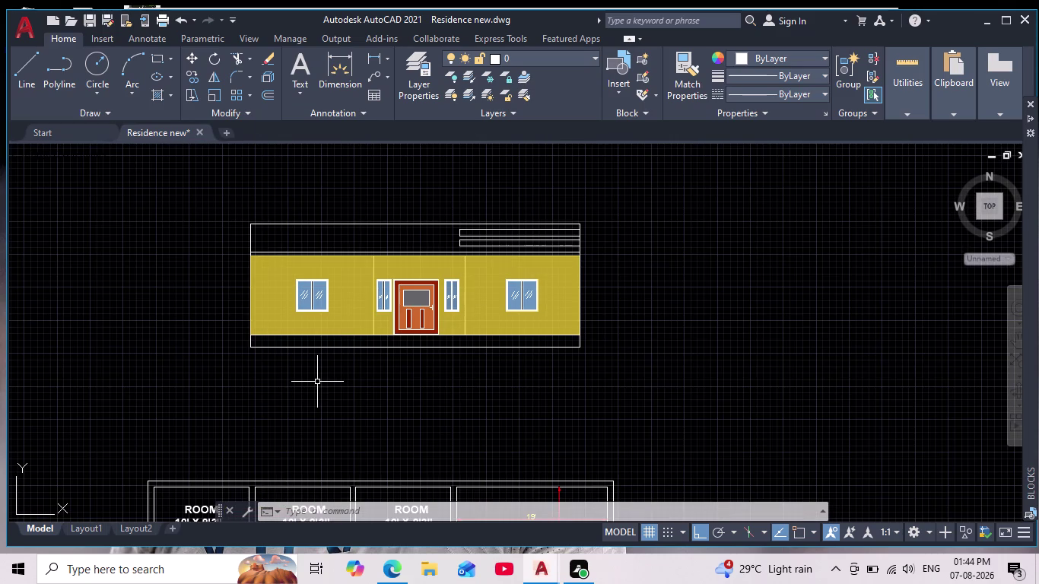
With Osnap on, draw a vertical line down the yellow wall beside the door.
click(29, 70)
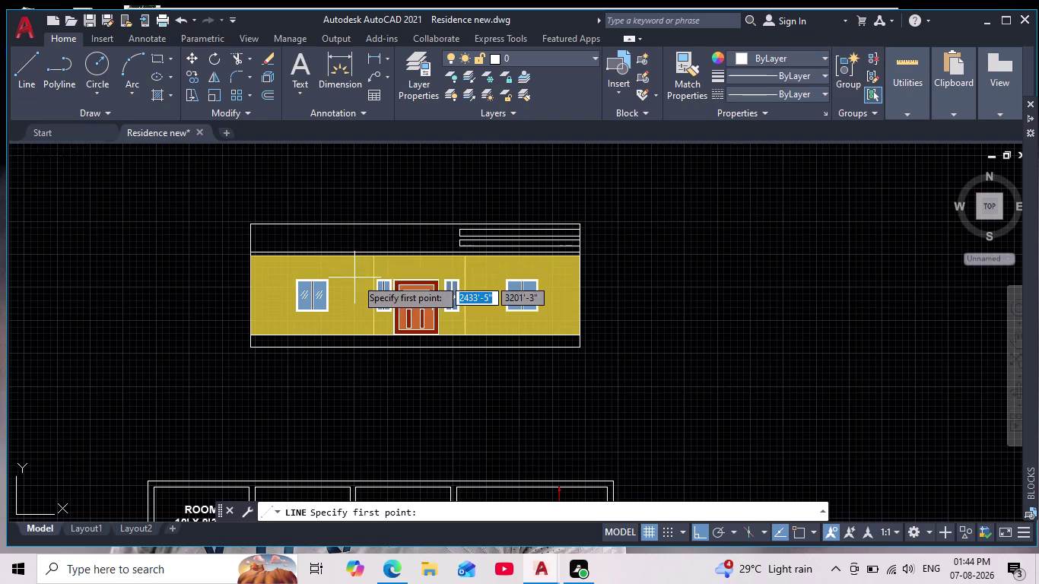
scroll(up, 3)
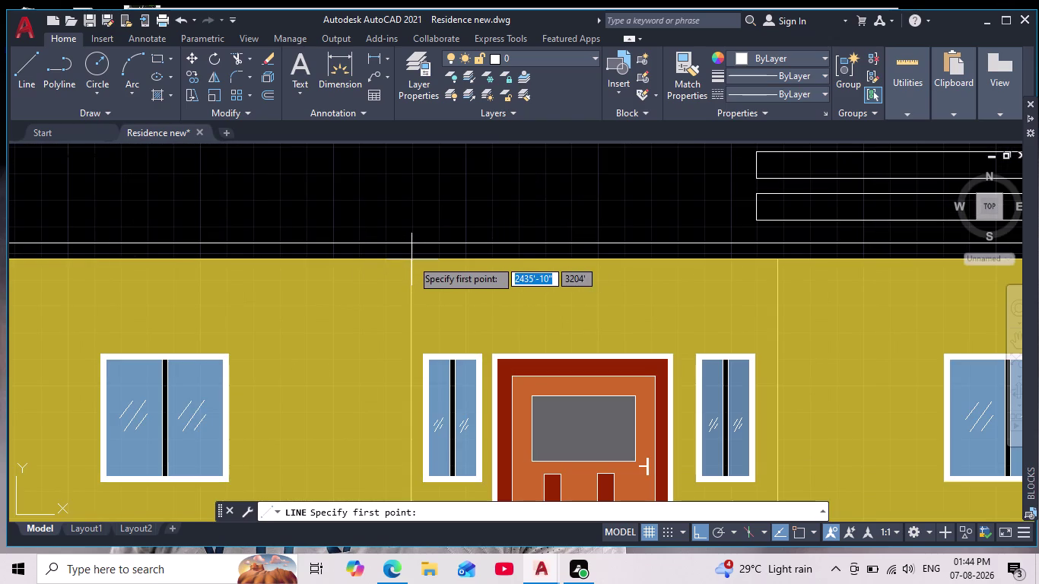
click(801, 529)
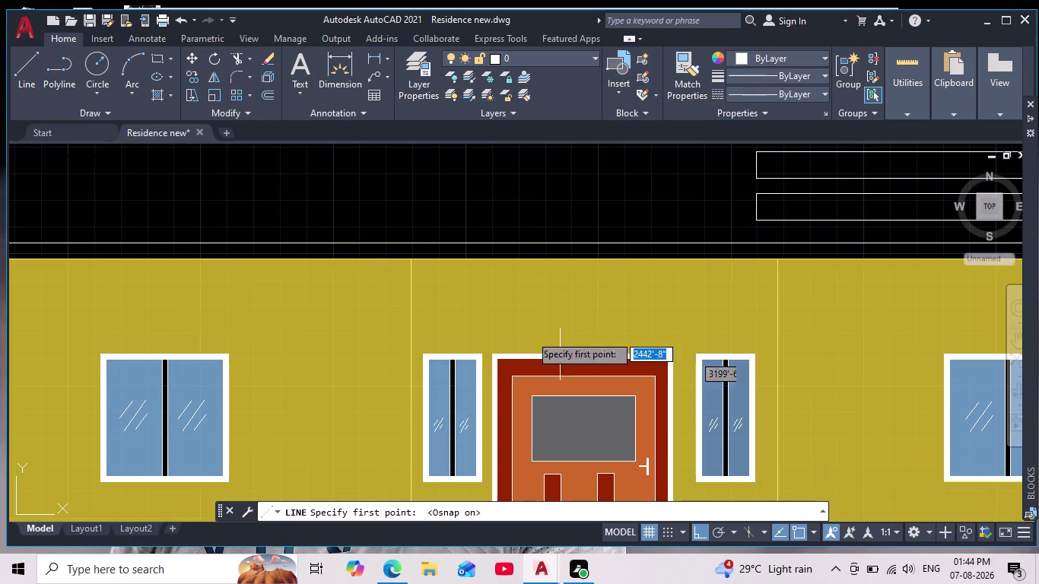
click(406, 257)
middle_drag(401, 375, 446, 237)
scroll(down, 3)
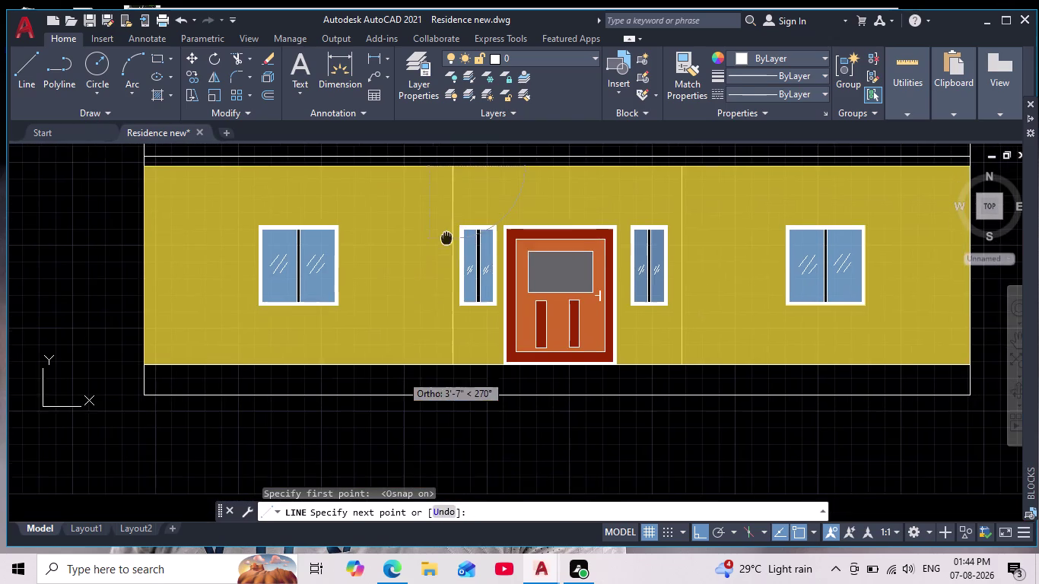
middle_drag(446, 237, 446, 234)
scroll(up, 3)
middle_click(457, 382)
scroll(down, 3)
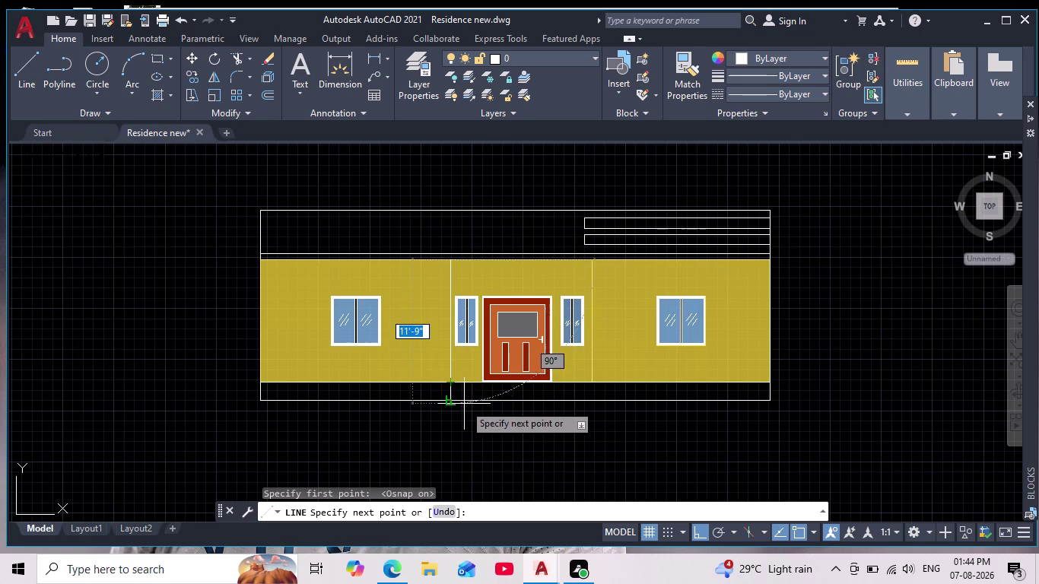
scroll(up, 3)
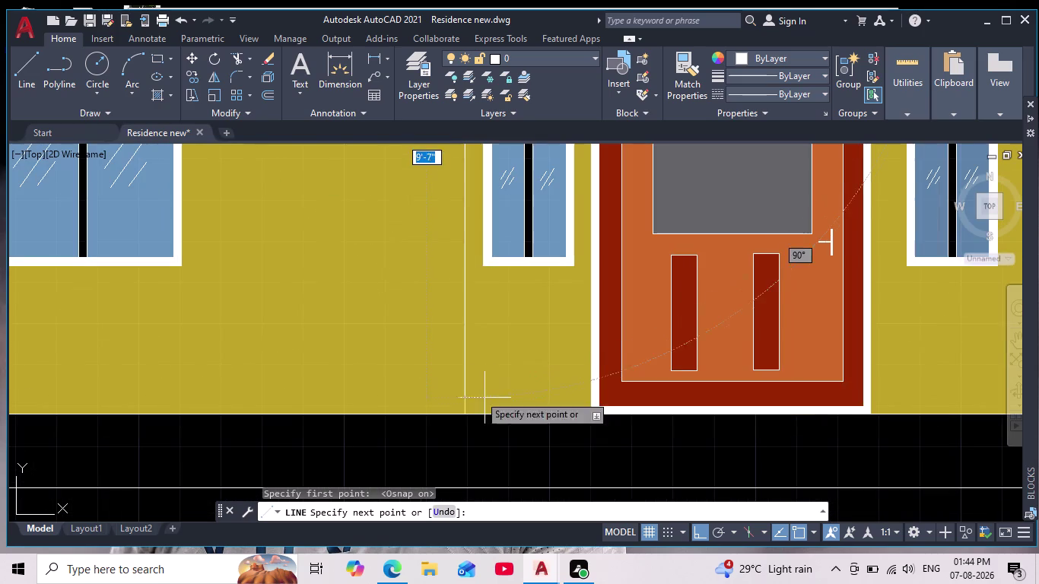
click(469, 415)
key(space)
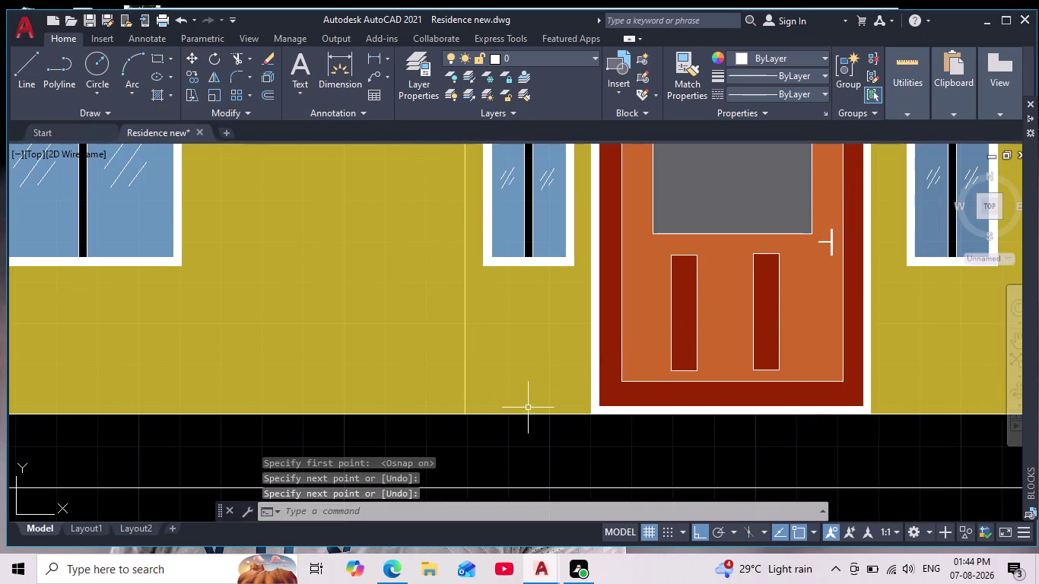
Undo the last action, pan to frame the whole elevation and cancel commands.
scroll(down, 3)
scroll(up, 3)
key(ctrl+z)
scroll(down, 3)
scroll(down, 3)
middle_drag(487, 466, 433, 388)
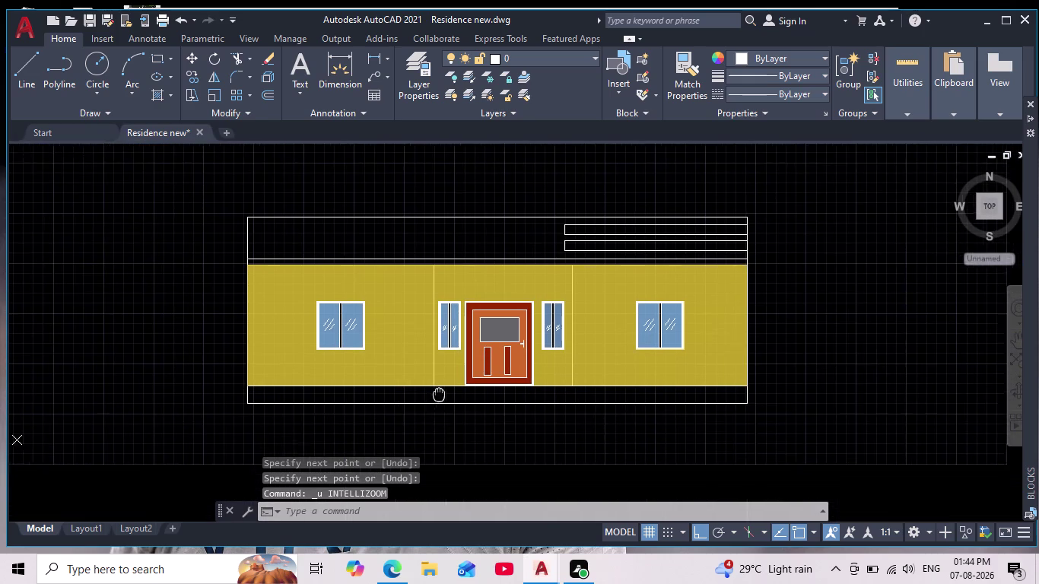
middle_drag(434, 388, 433, 388)
middle_drag(861, 298, 751, 340)
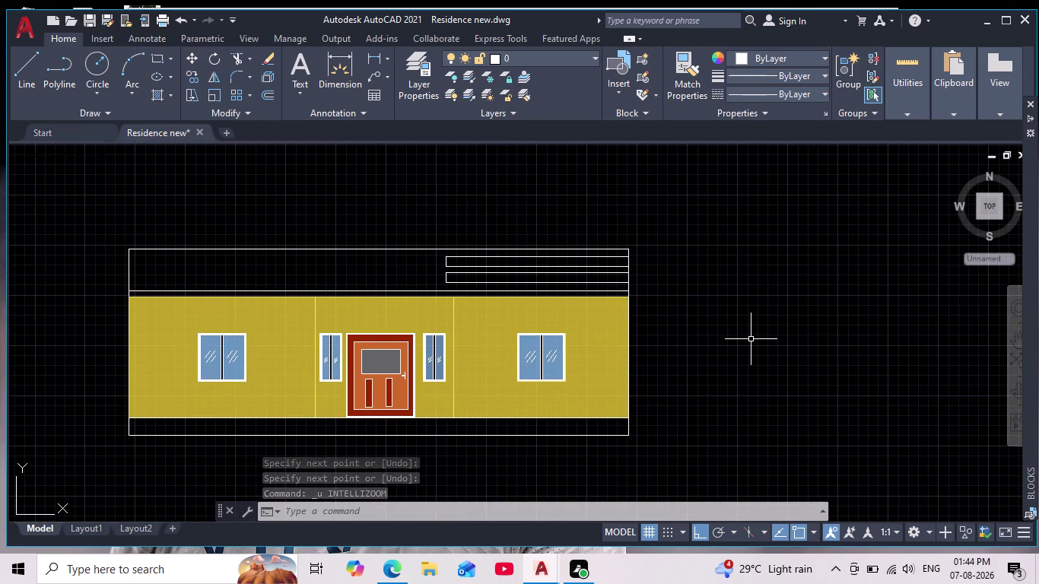
middle_drag(750, 340, 791, 328)
key(Escape)
key(Escape)
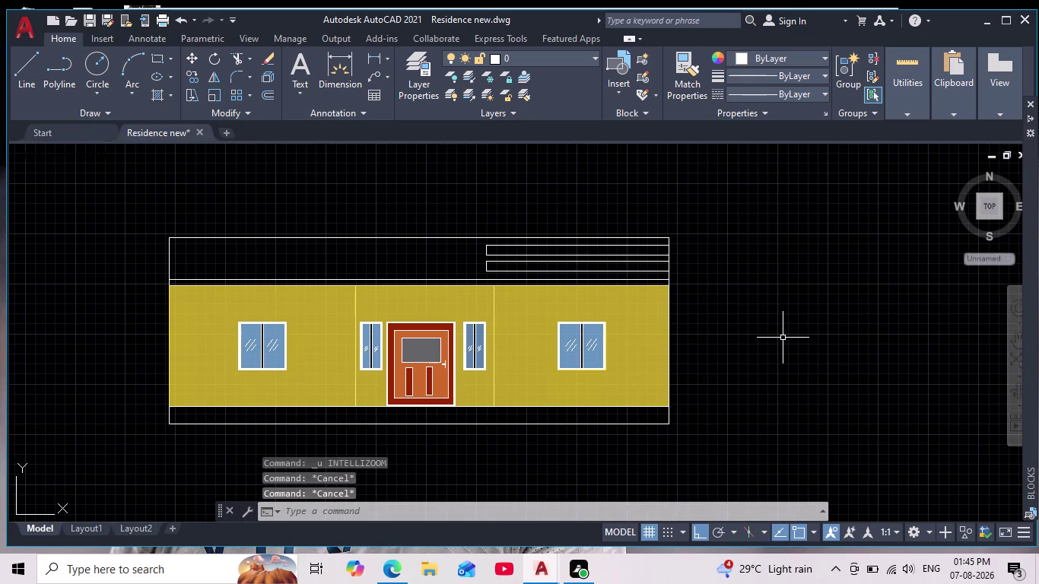
key(Escape)
key(Escape)
click(822, 89)
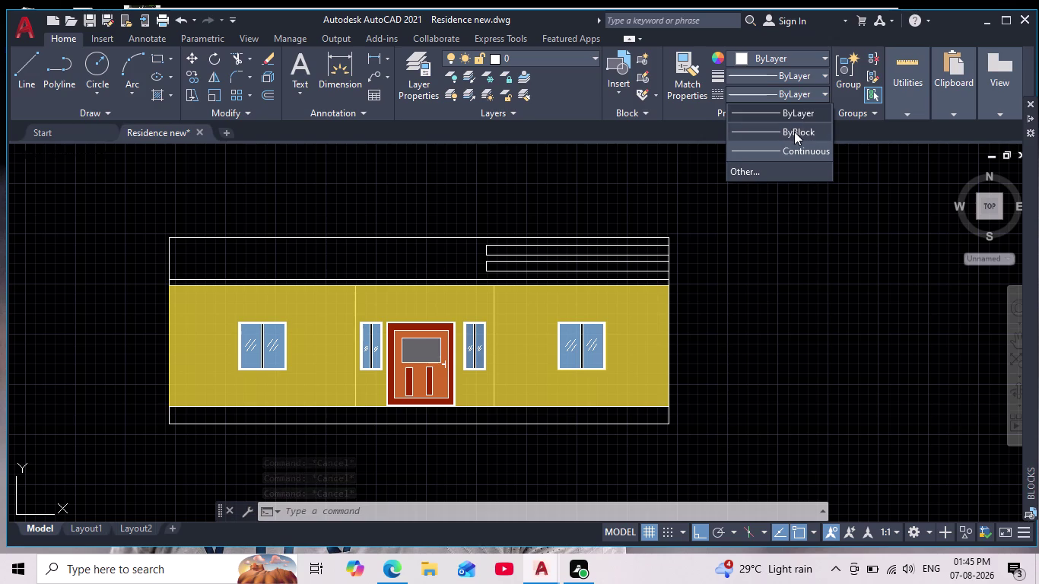
click(817, 74)
click(791, 76)
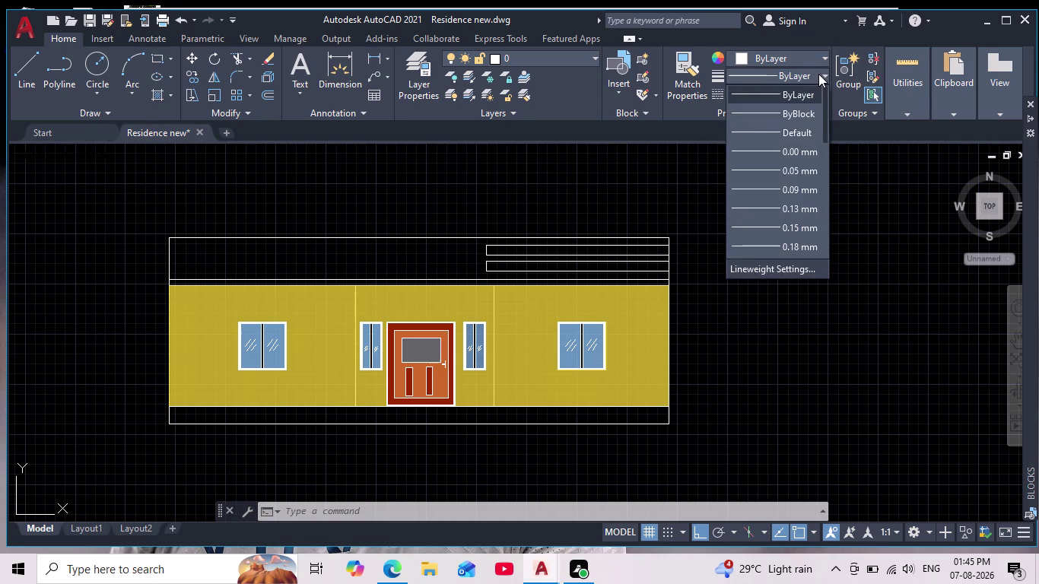
scroll(down, 3)
scroll(down, 3)
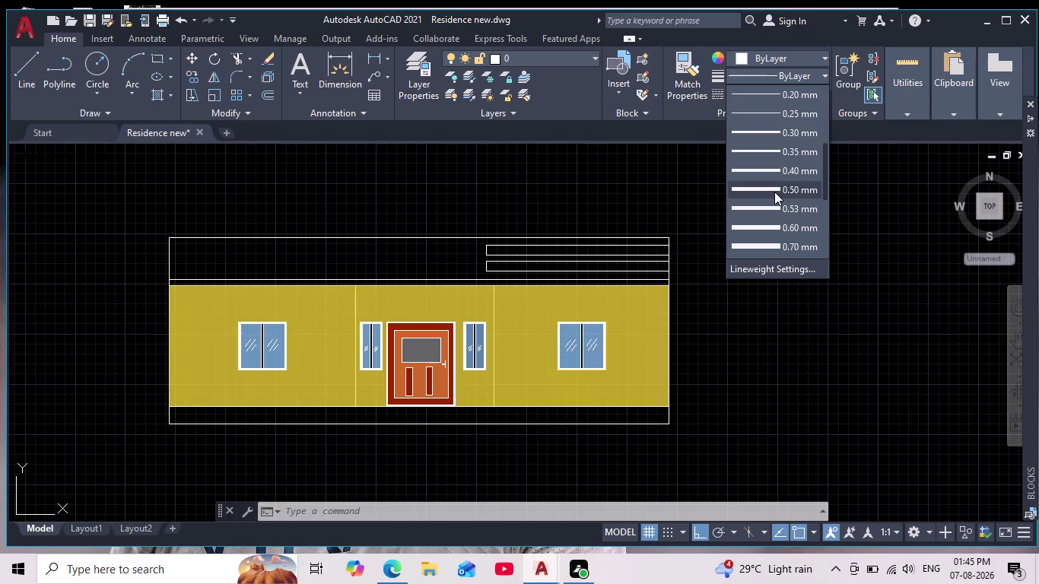
click(774, 191)
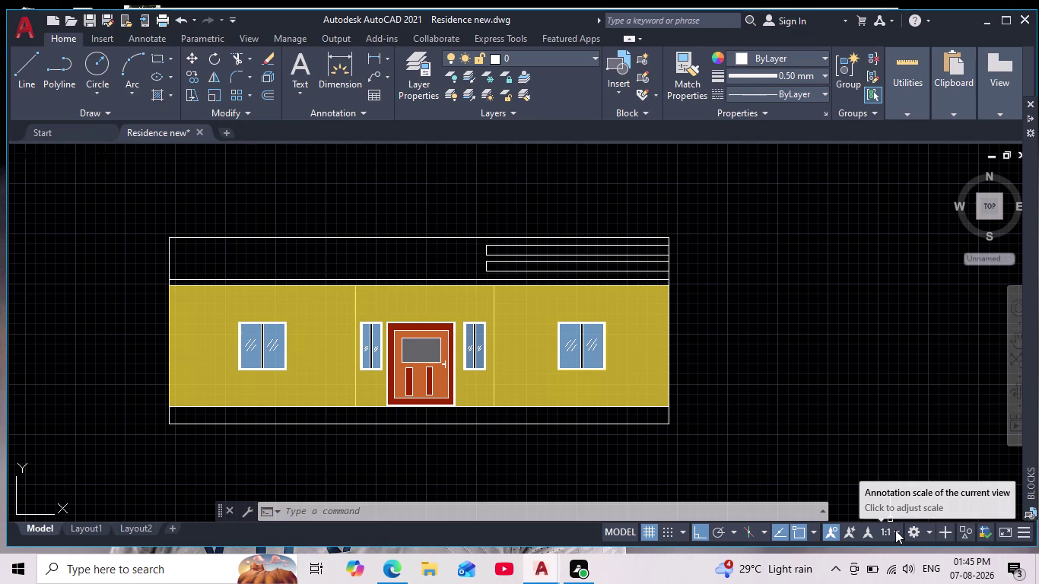
click(31, 64)
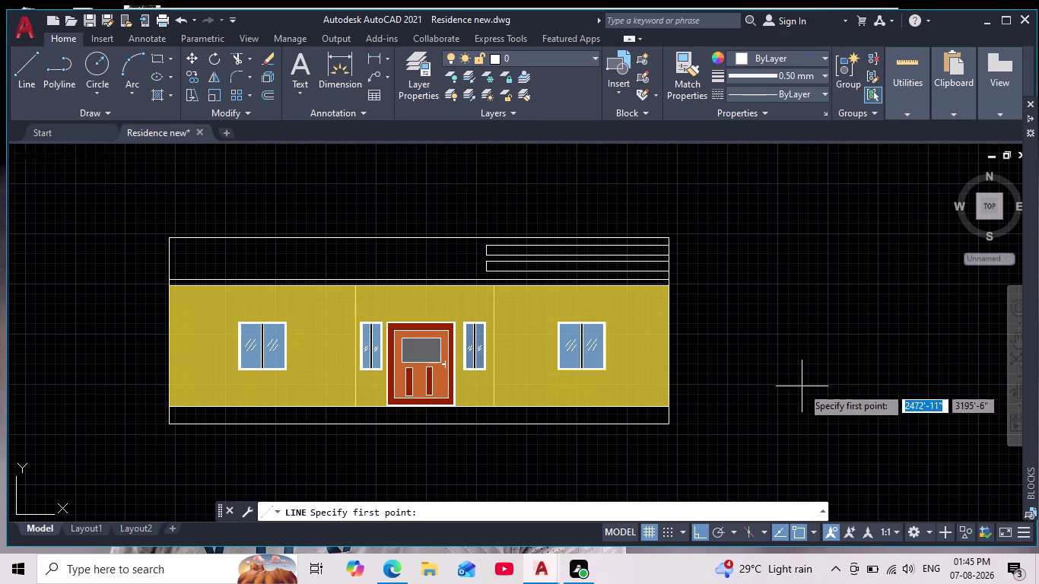
click(815, 529)
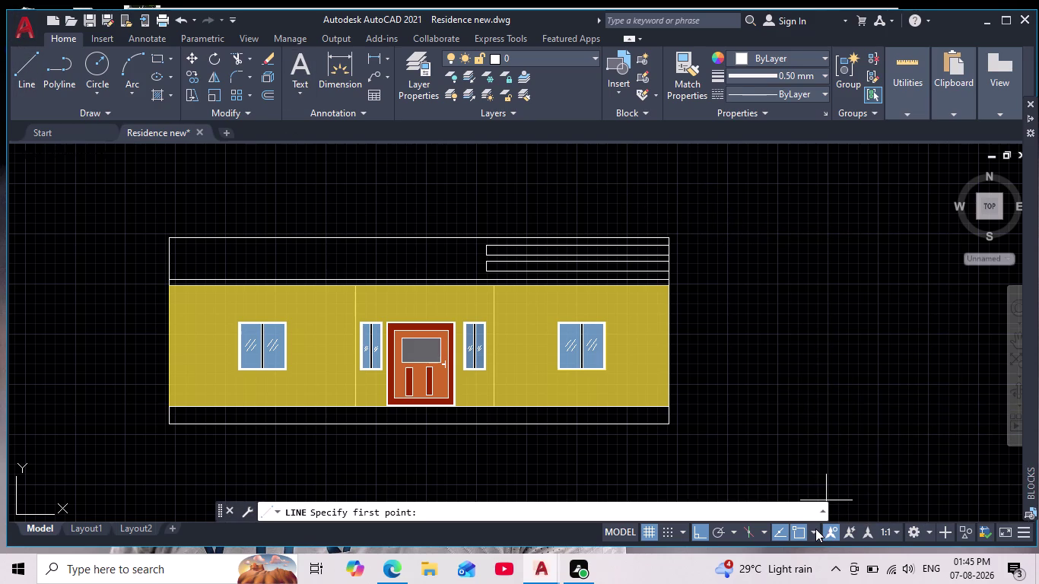
click(813, 534)
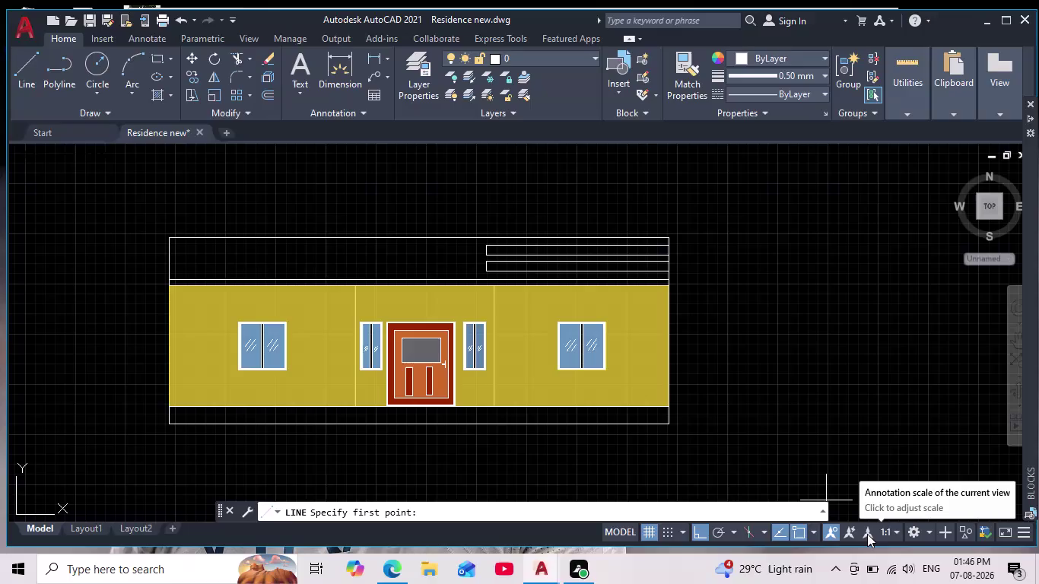
click(896, 530)
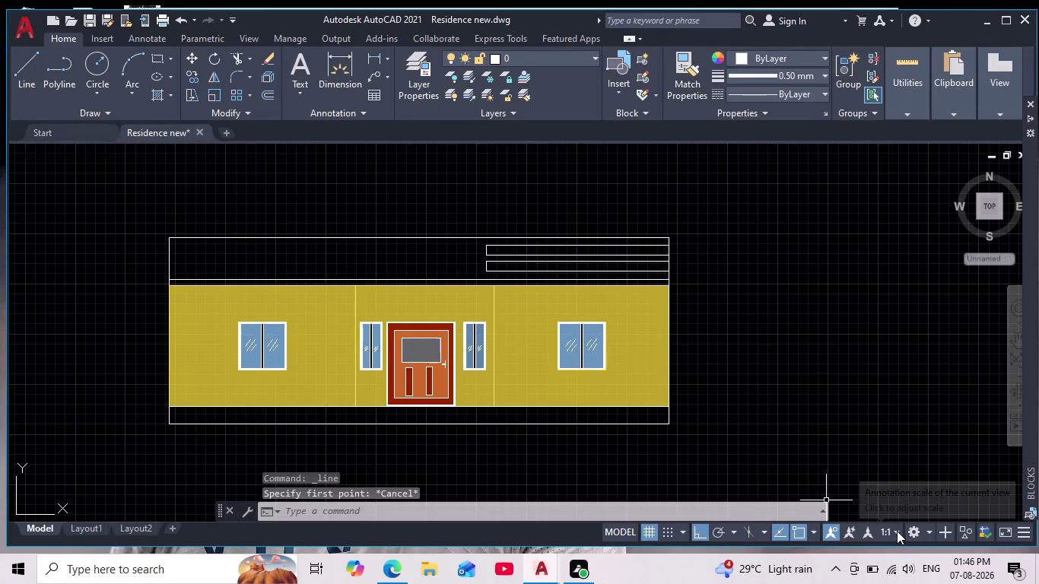
click(898, 533)
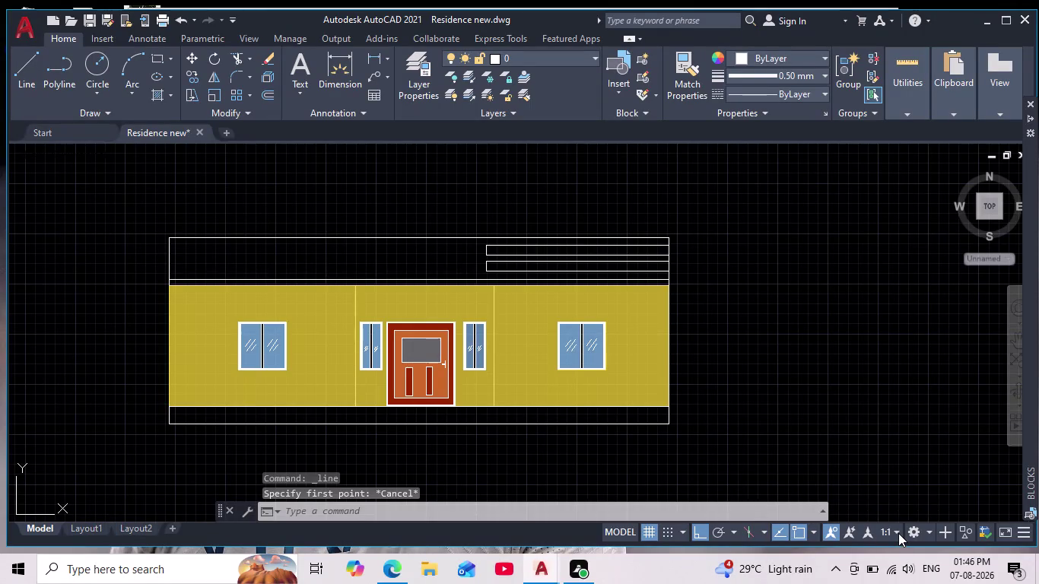
click(898, 533)
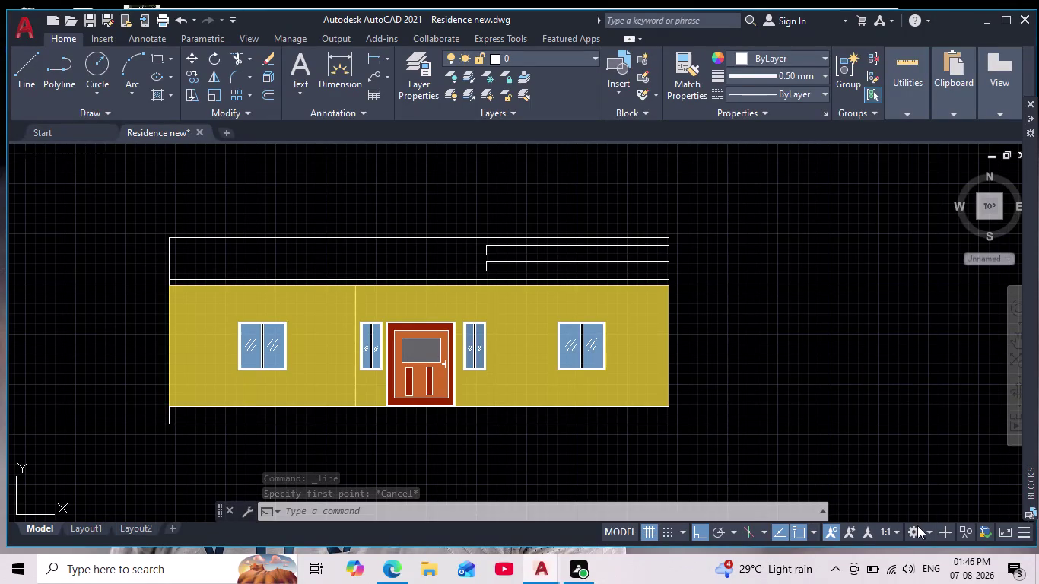
click(928, 529)
click(927, 530)
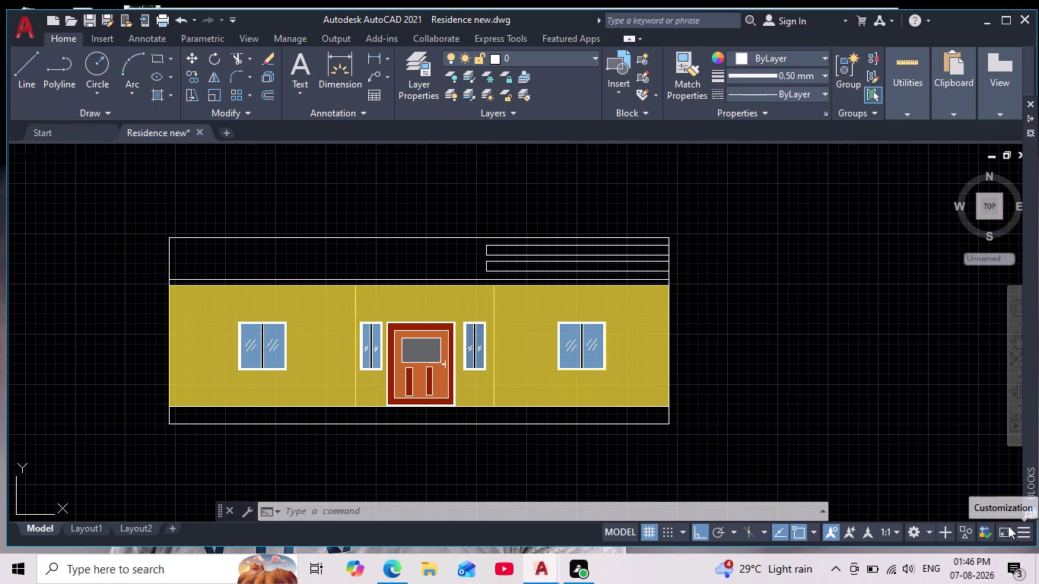
scroll(down, 3)
middle_drag(820, 458, 647, 338)
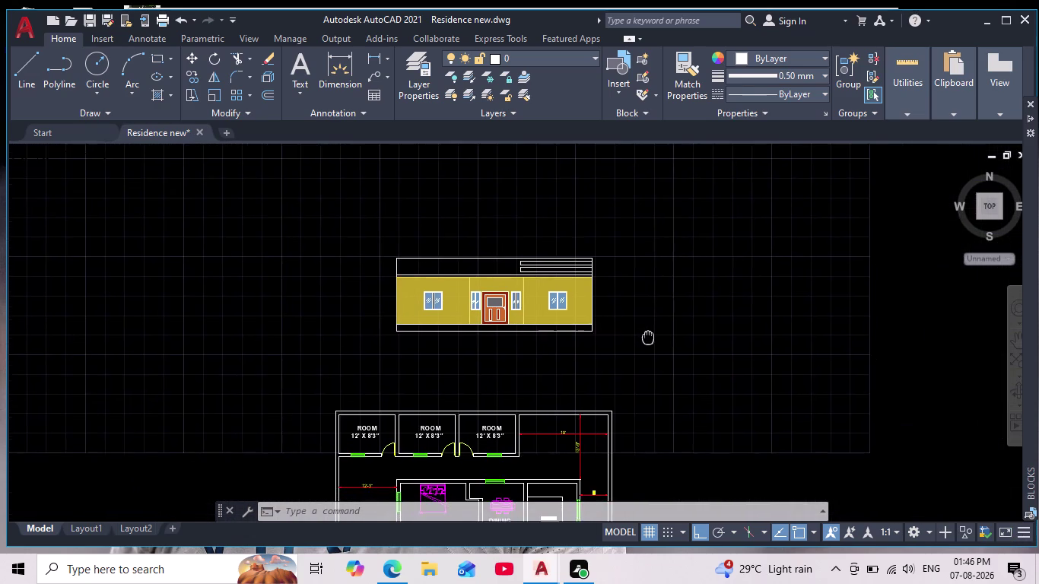
middle_drag(647, 337, 644, 333)
scroll(down, 3)
scroll(up, 3)
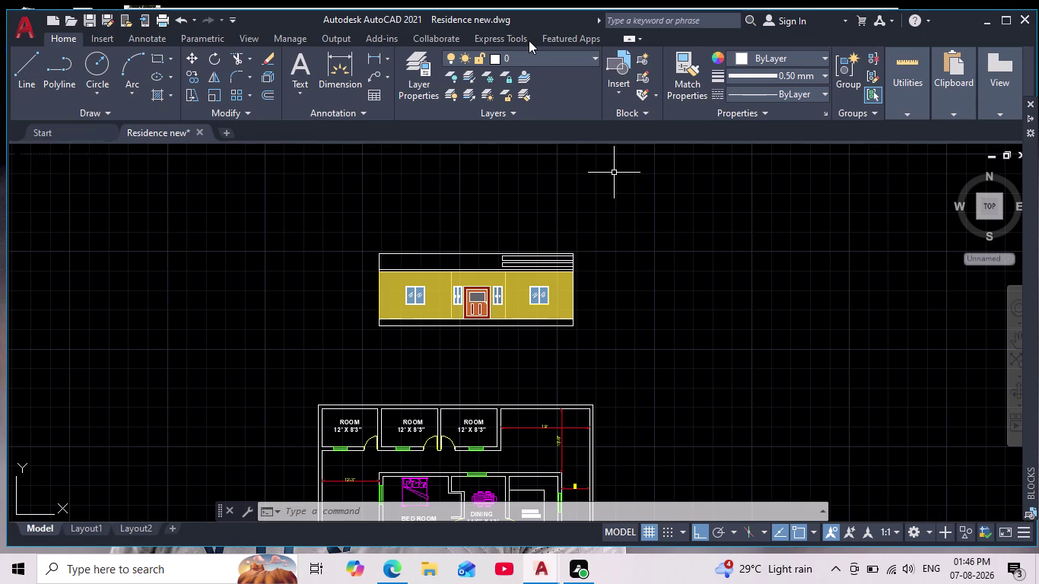
text(lw)
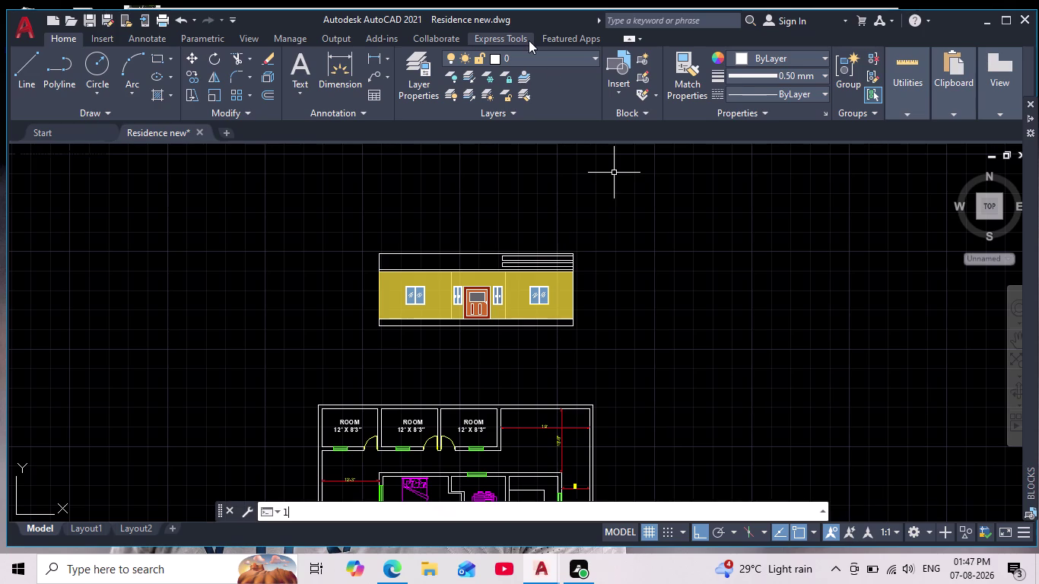
Set LWDISPLAY to ON, then zoom and pan to recentre the elevation.
text(d)
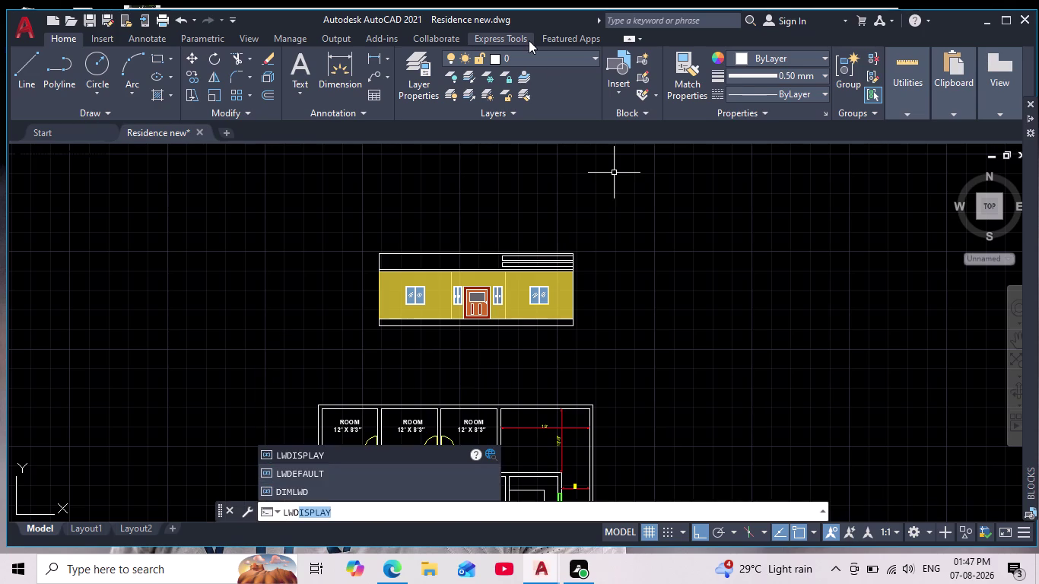
key(Return)
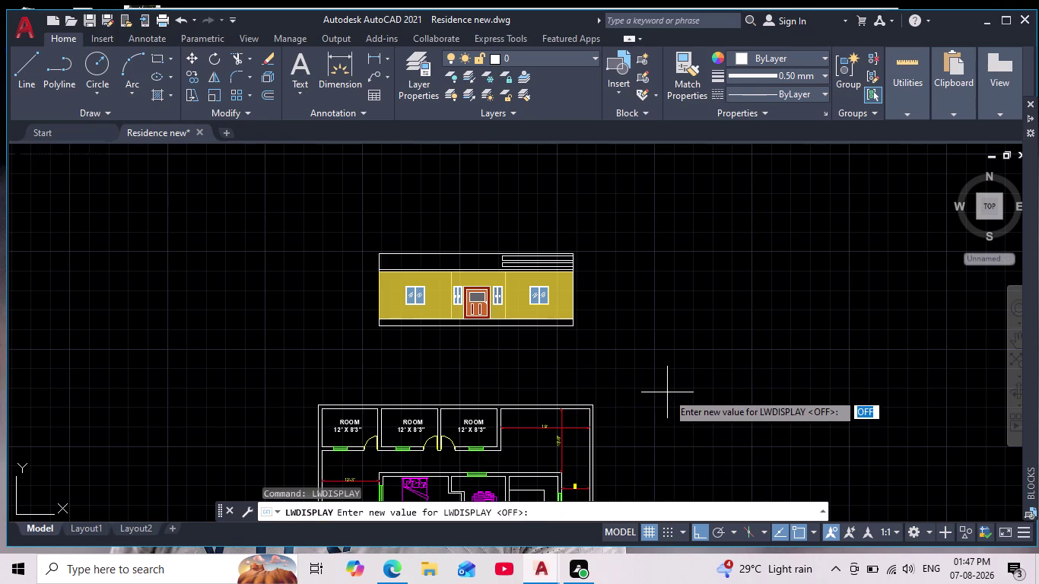
text(on)
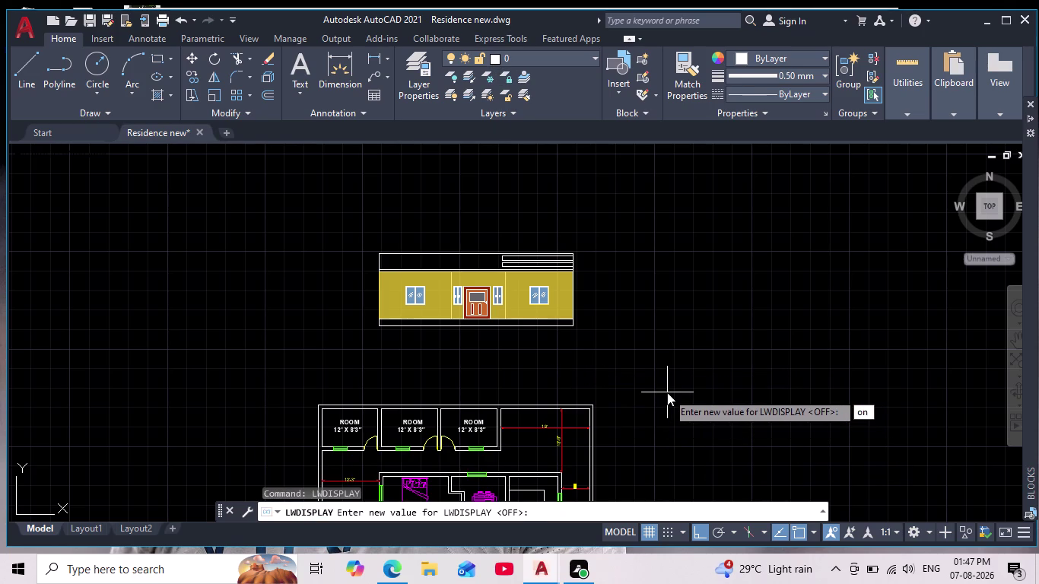
key(Return)
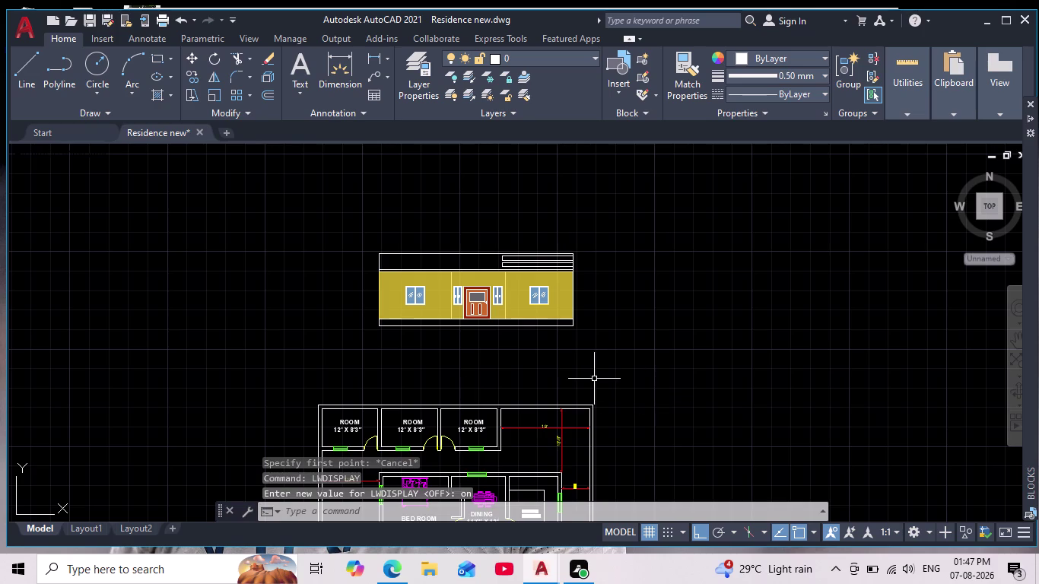
scroll(up, 3)
middle_drag(413, 351, 331, 356)
scroll(down, 3)
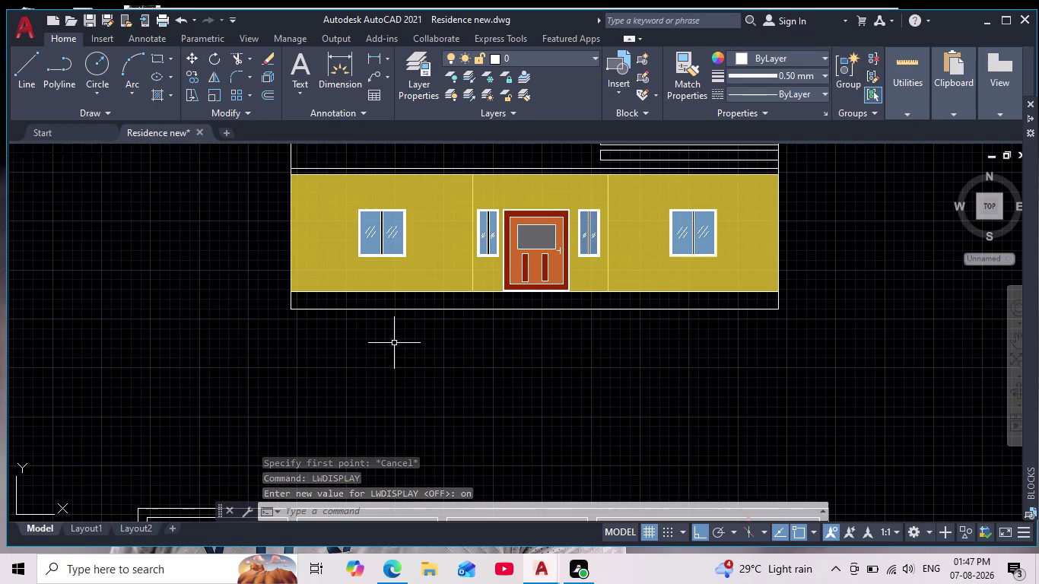
middle_drag(453, 351, 392, 396)
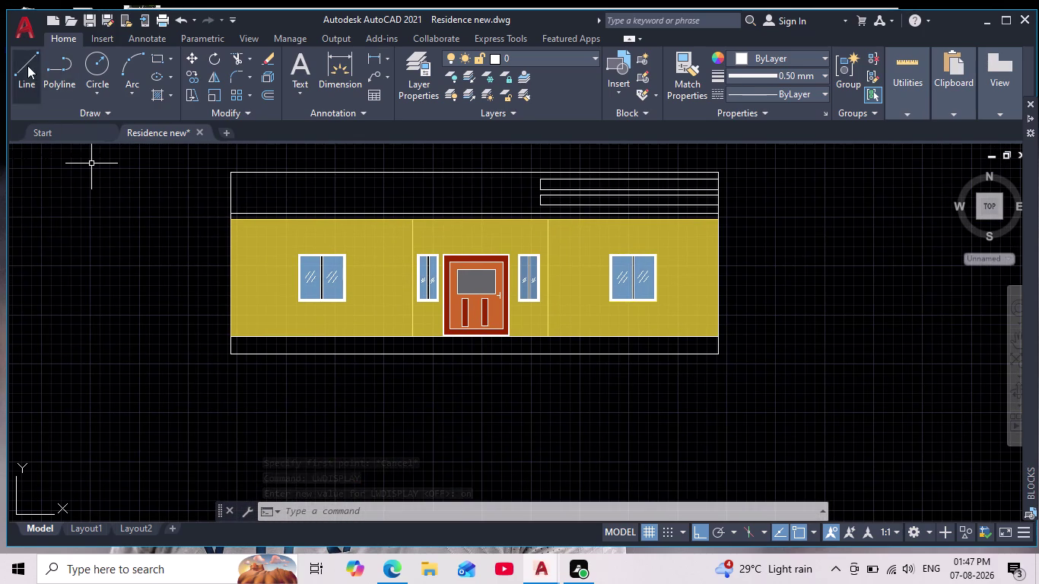
Draw a trial vertical line from the wall band's top edge to its bottom.
click(28, 66)
scroll(up, 3)
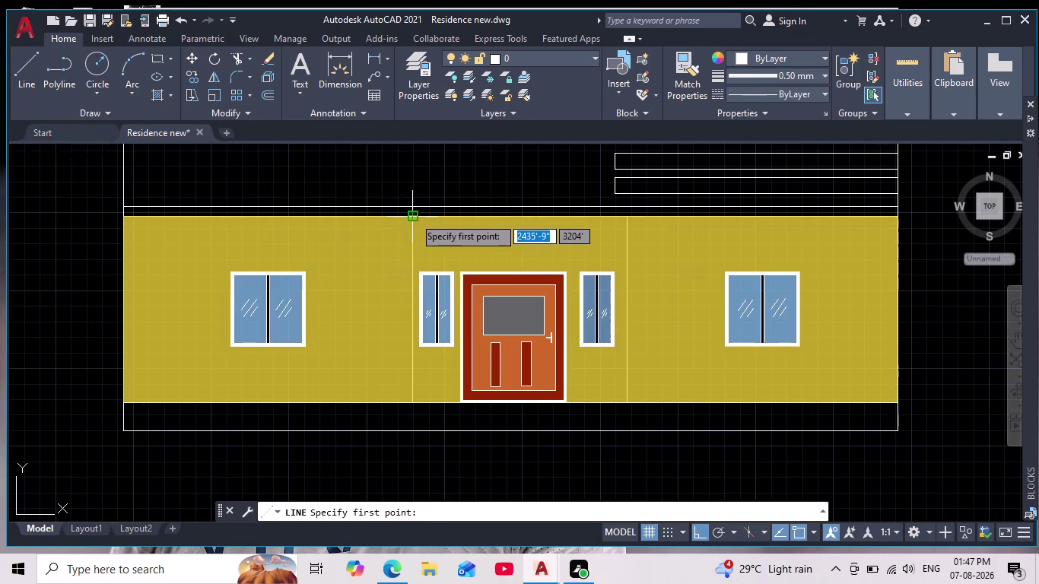
click(414, 216)
scroll(up, 3)
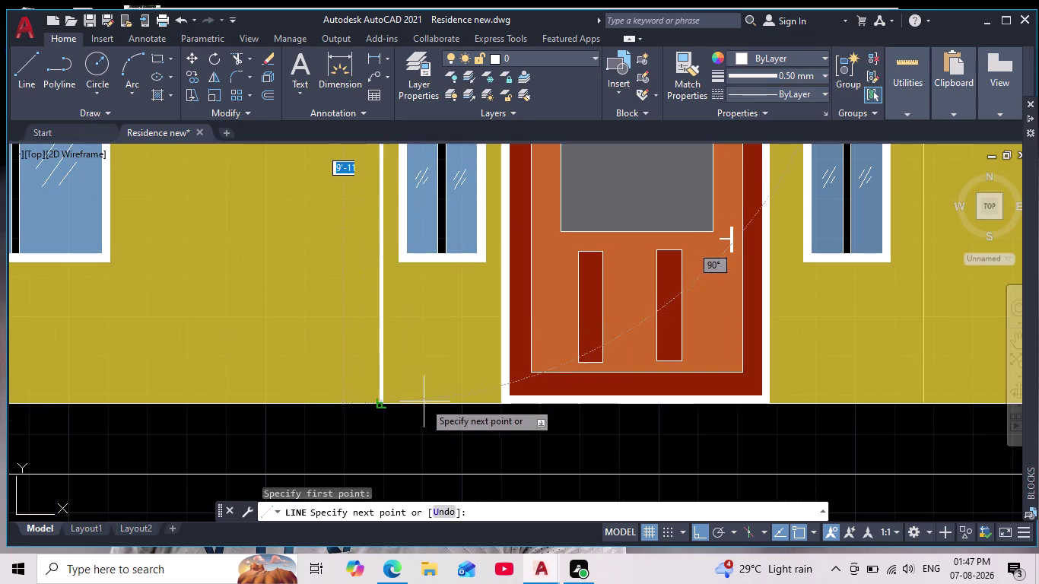
click(378, 402)
key(space)
scroll(down, 3)
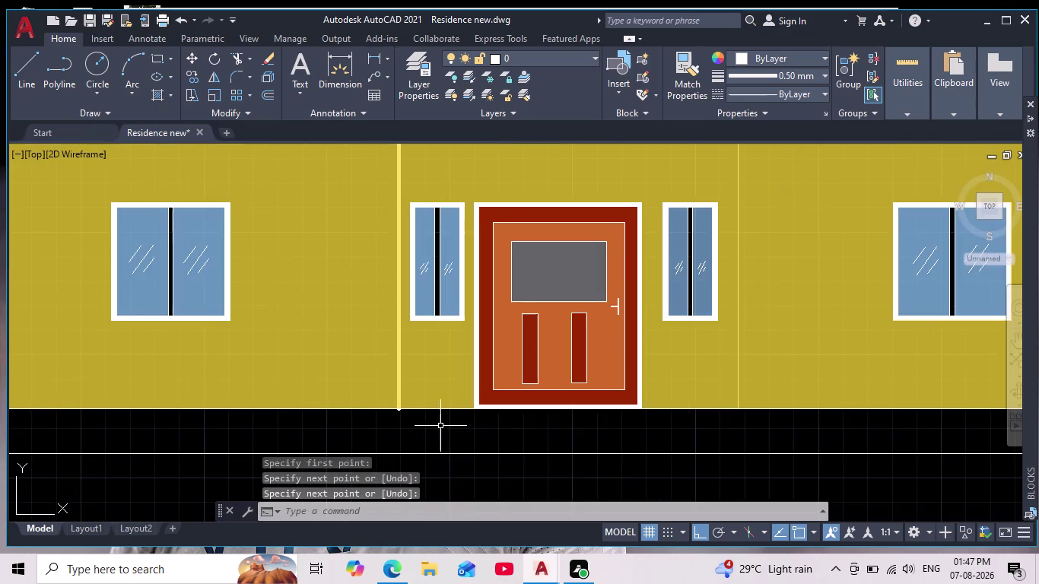
scroll(down, 3)
middle_drag(455, 440, 415, 386)
scroll(up, 3)
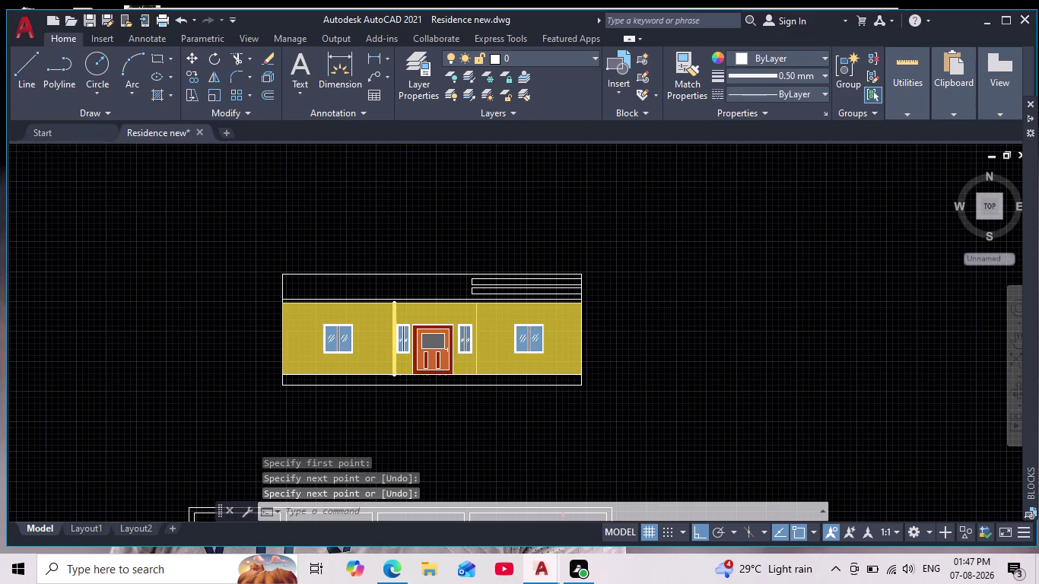
Cancel the command and undo the trial vertical line.
key(z)
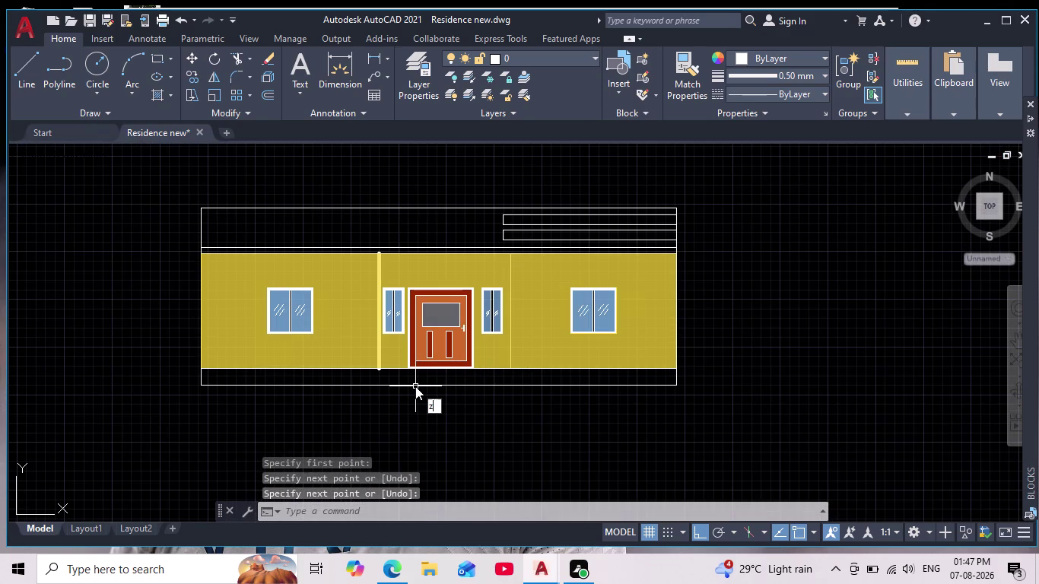
key(Escape)
key(ctrl+z)
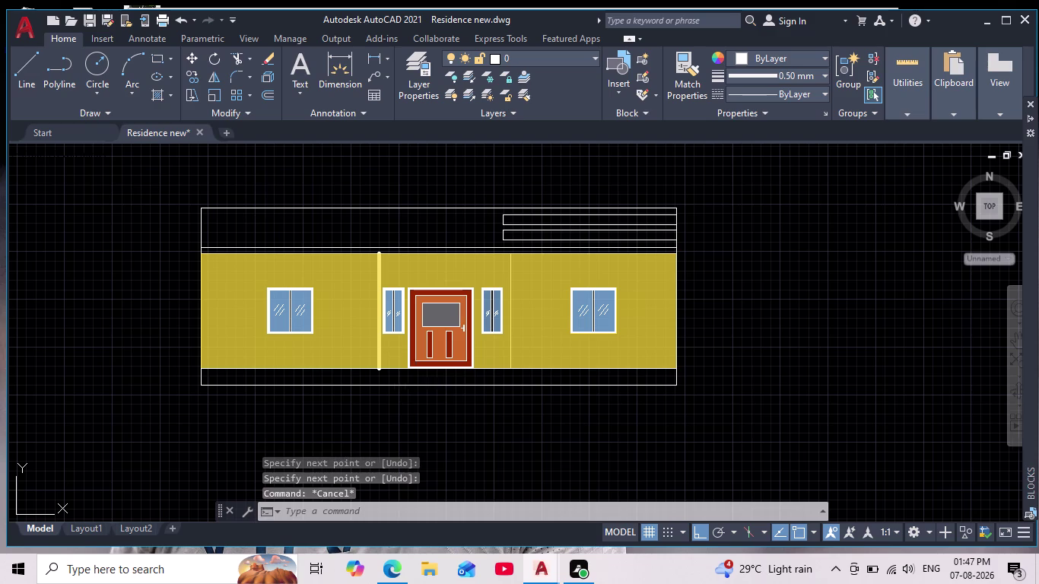
click(415, 386)
key(ctrl+z)
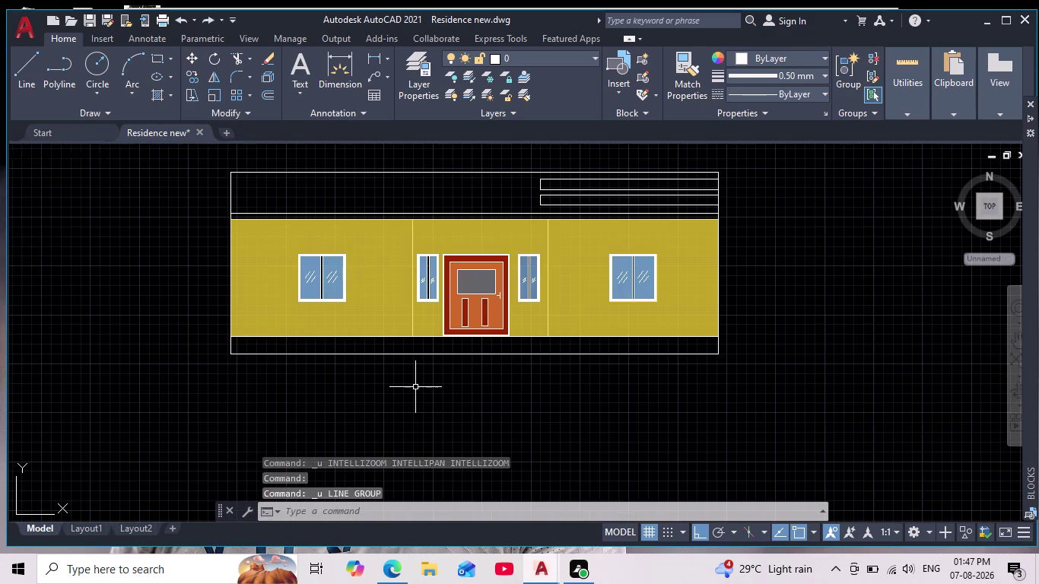
Select the yellow wall hatch and delete it.
scroll(down, 3)
scroll(up, 3)
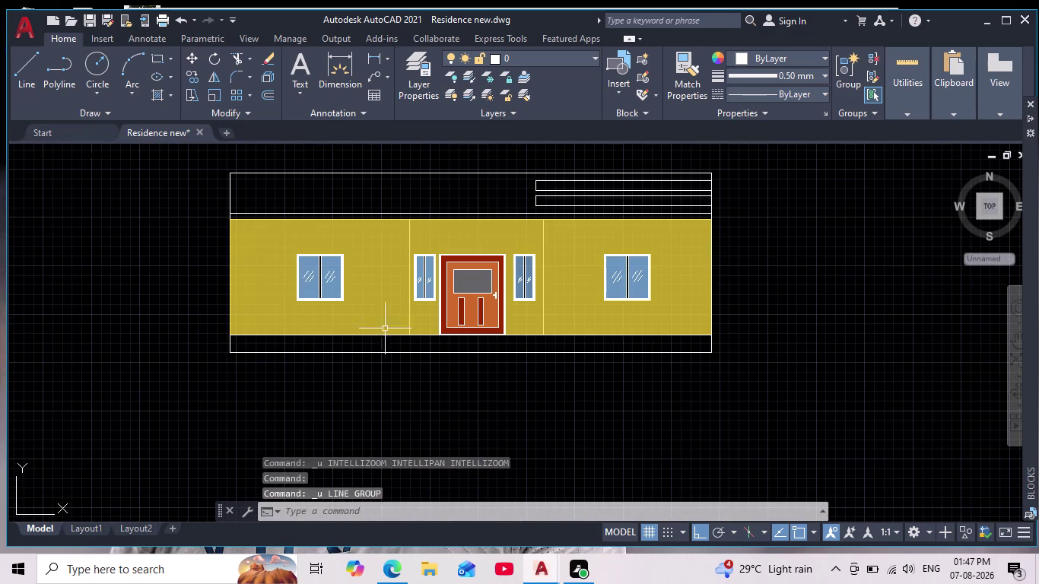
click(379, 312)
key(Delete)
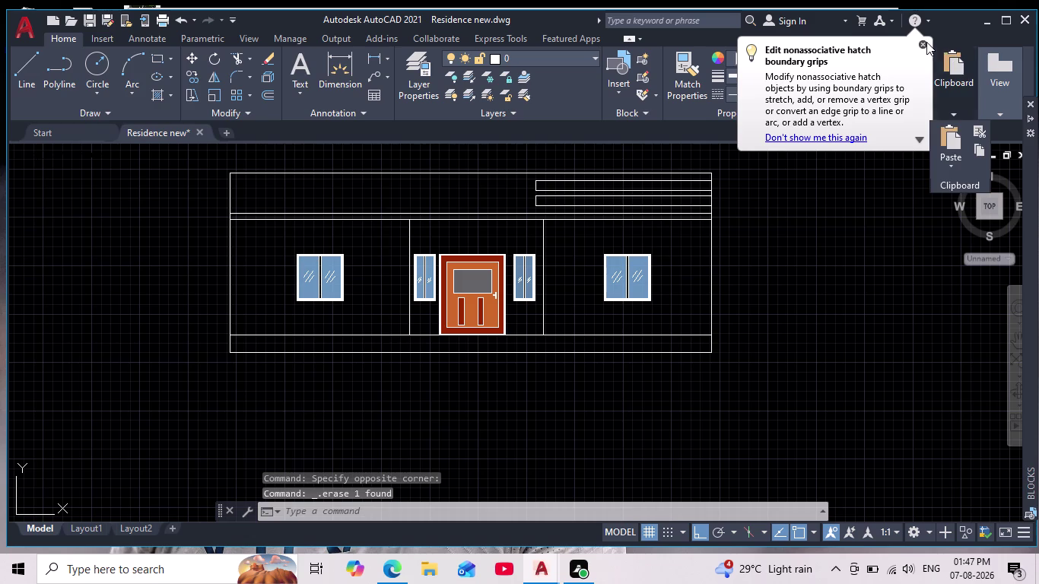
Dismiss the hatch-grip tip and draw a vertical line down the wall band.
click(923, 39)
click(921, 45)
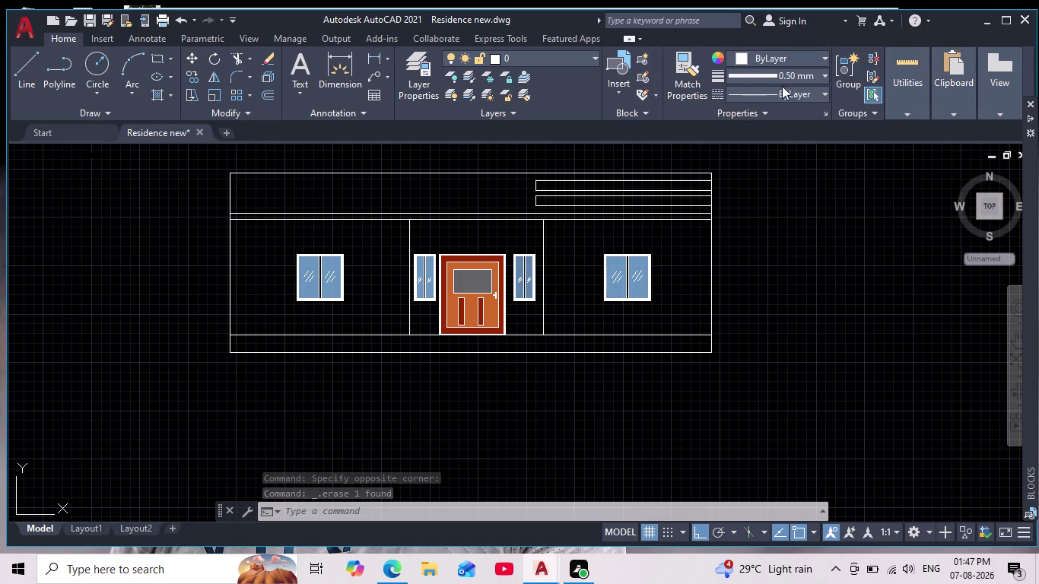
click(36, 76)
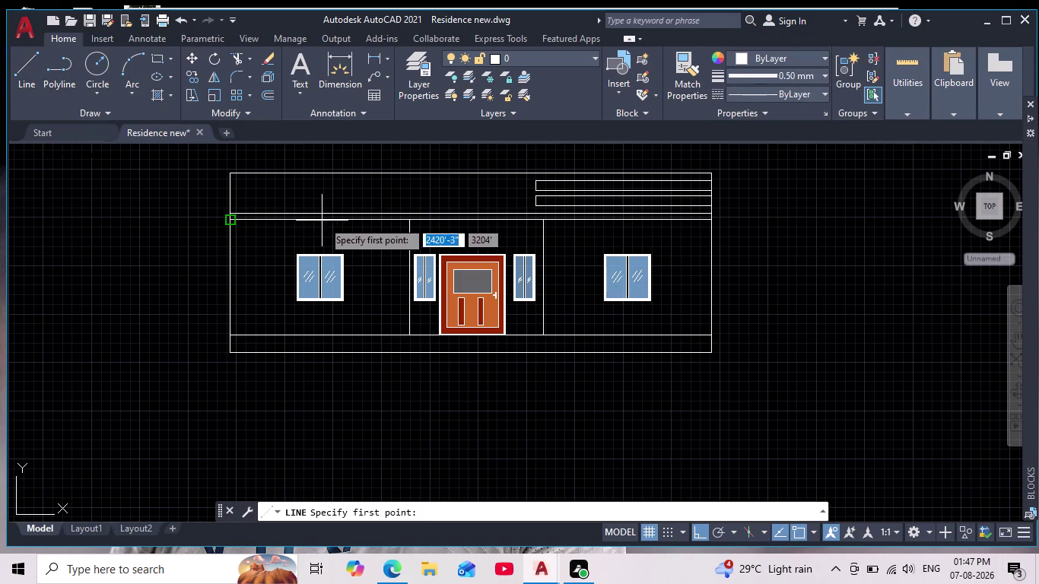
scroll(up, 3)
click(417, 230)
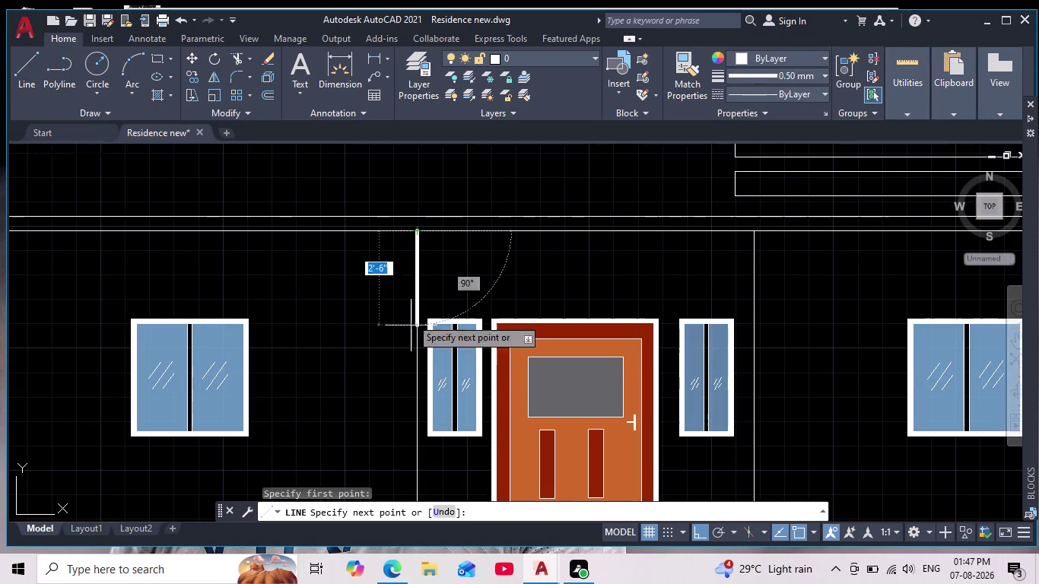
middle_drag(400, 389, 406, 306)
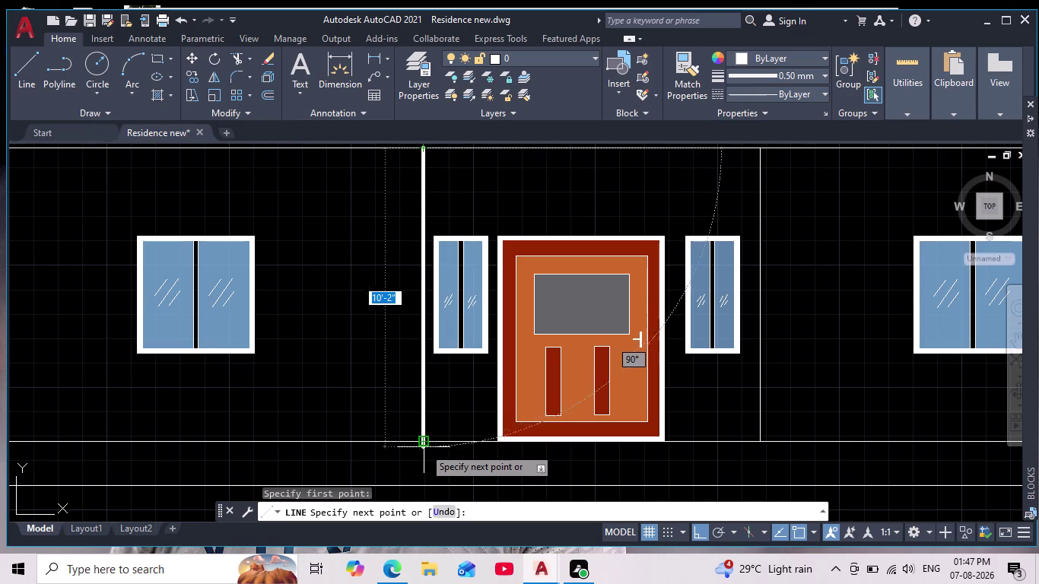
click(425, 443)
key(space)
scroll(down, 3)
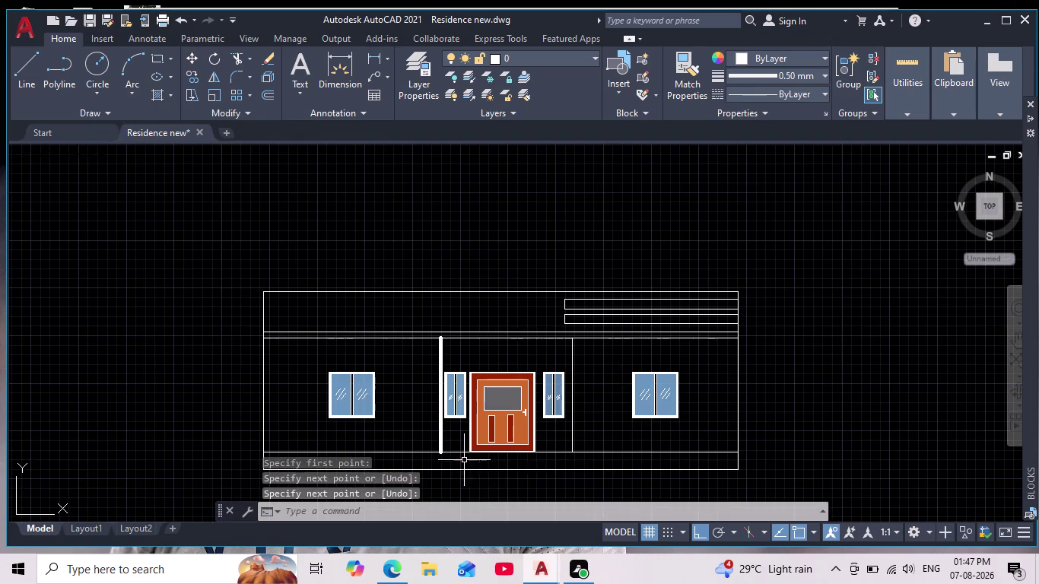
scroll(up, 3)
middle_drag(587, 335, 513, 233)
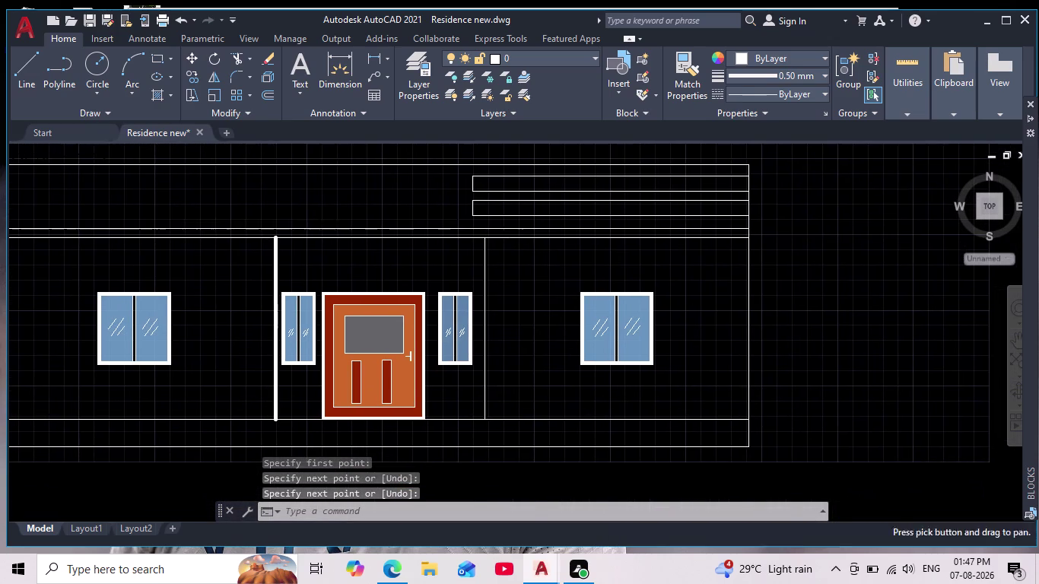
Draw the divider line right of the door, then start HATCH.
key(space)
click(484, 238)
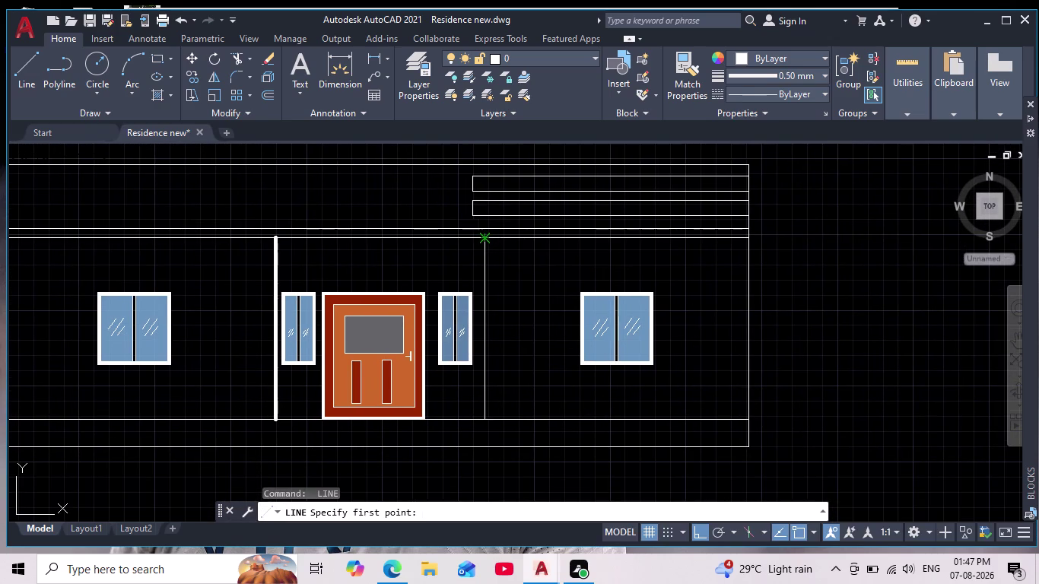
click(482, 419)
key(space)
scroll(down, 3)
middle_drag(472, 434, 410, 338)
scroll(up, 3)
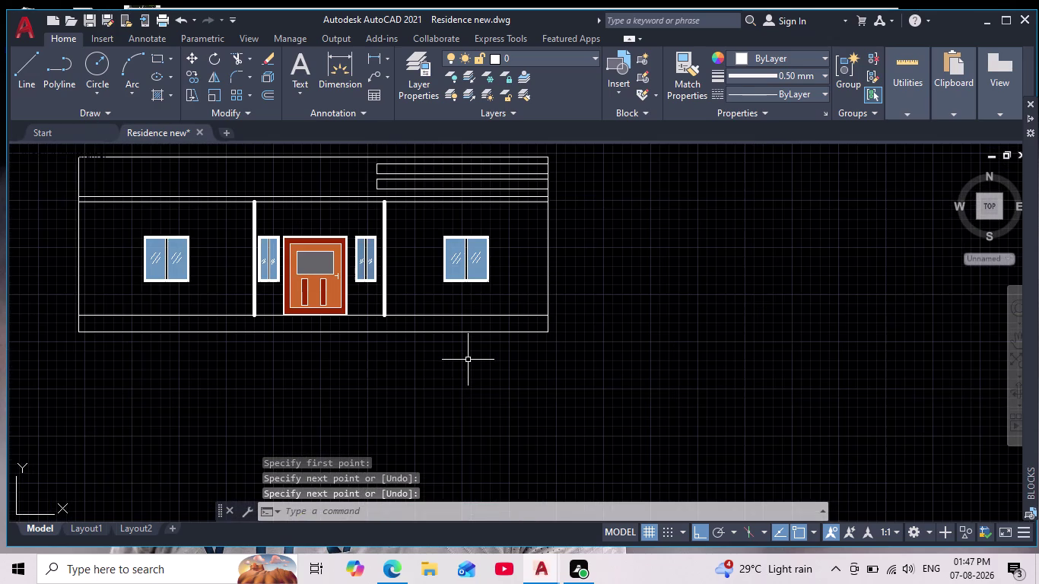
middle_drag(471, 368, 491, 408)
key(h)
key(Return)
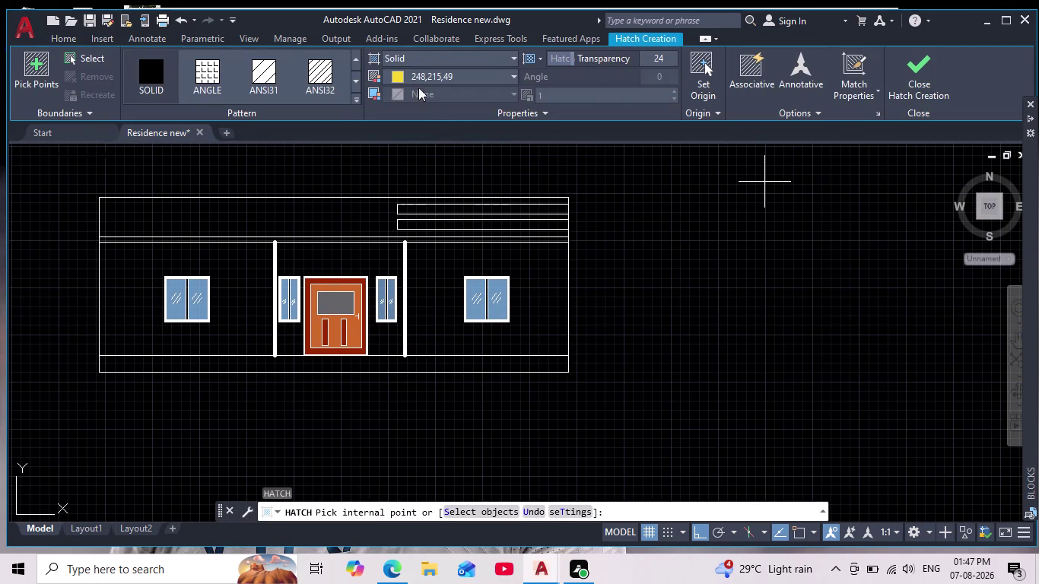
Fill the wall panels left and right of the door with solid yellow.
click(138, 267)
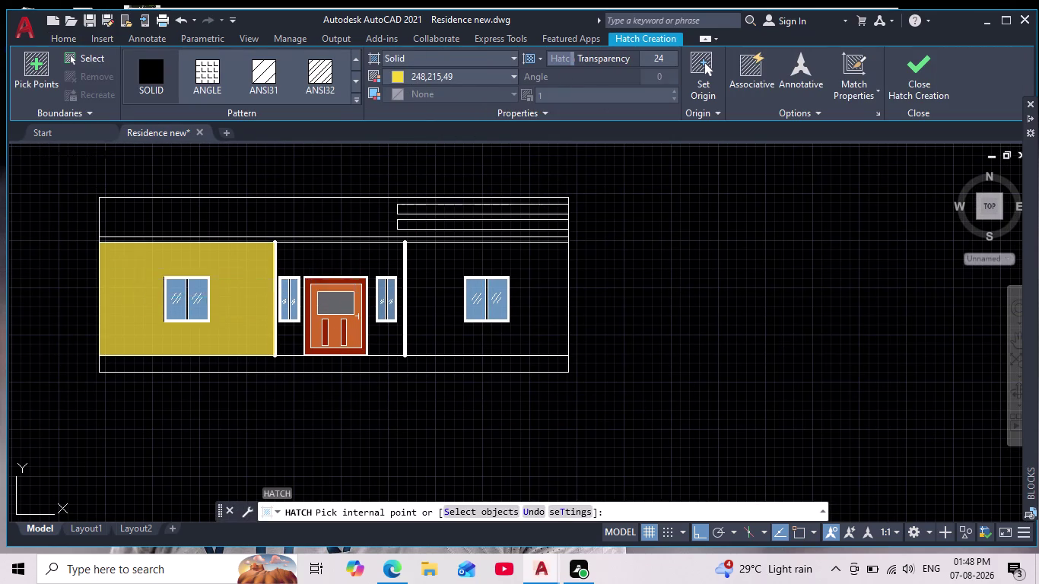
click(530, 269)
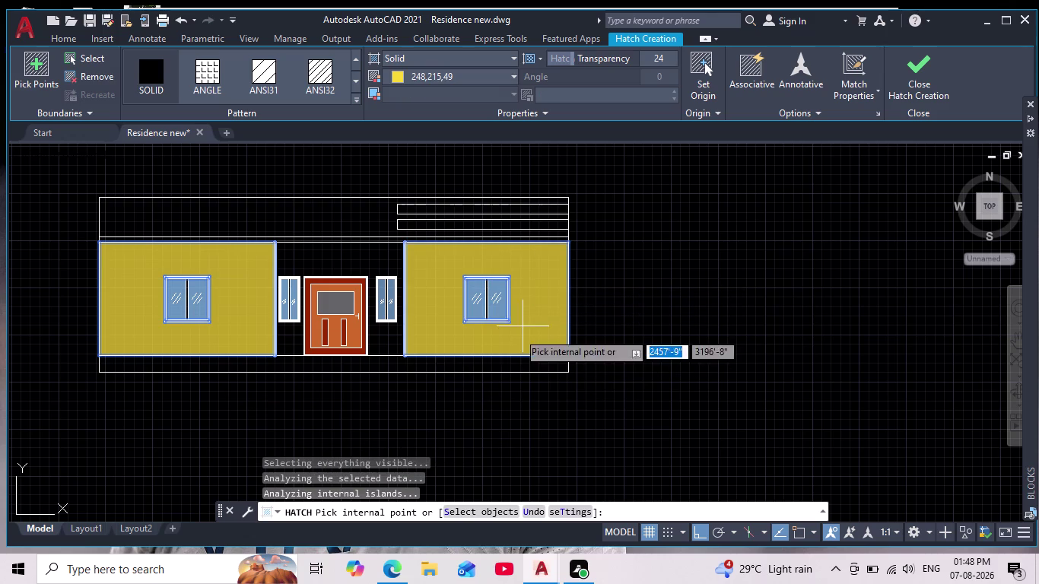
key(Return)
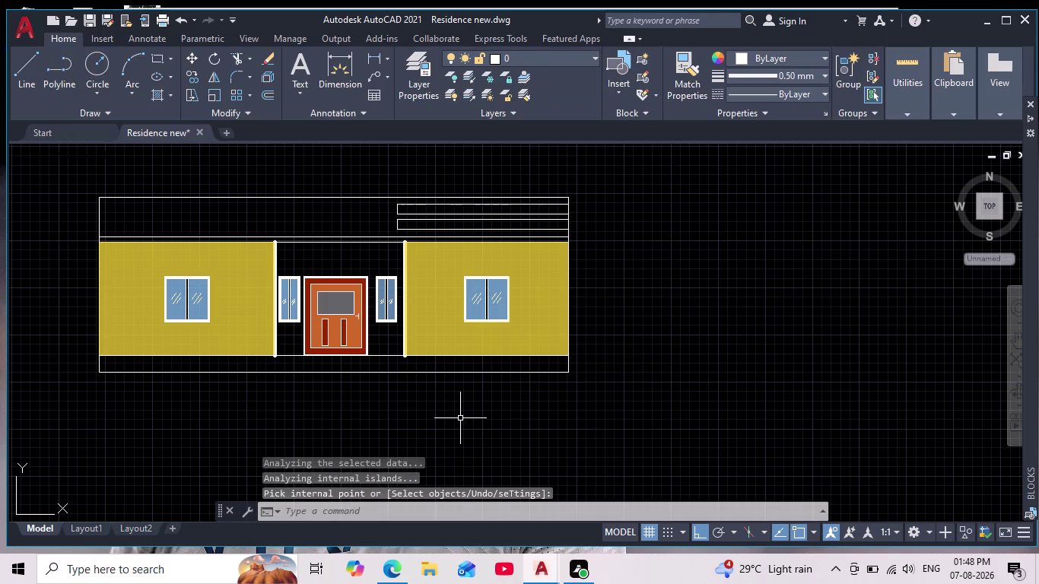
Hatch the central wall section around the door yellow, then select the left divider.
scroll(down, 3)
scroll(up, 3)
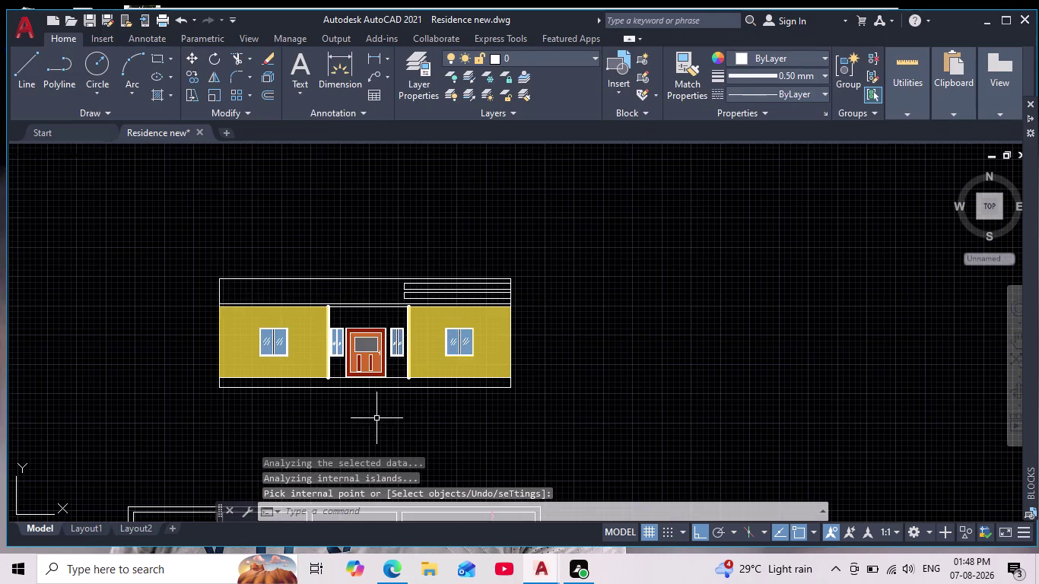
scroll(up, 3)
click(360, 177)
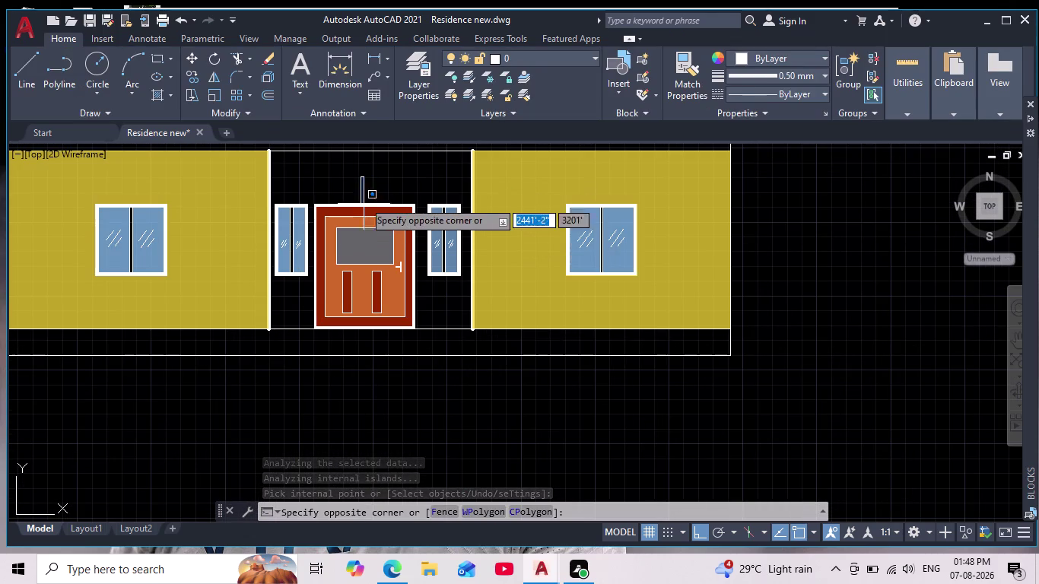
click(343, 182)
key(space)
click(341, 173)
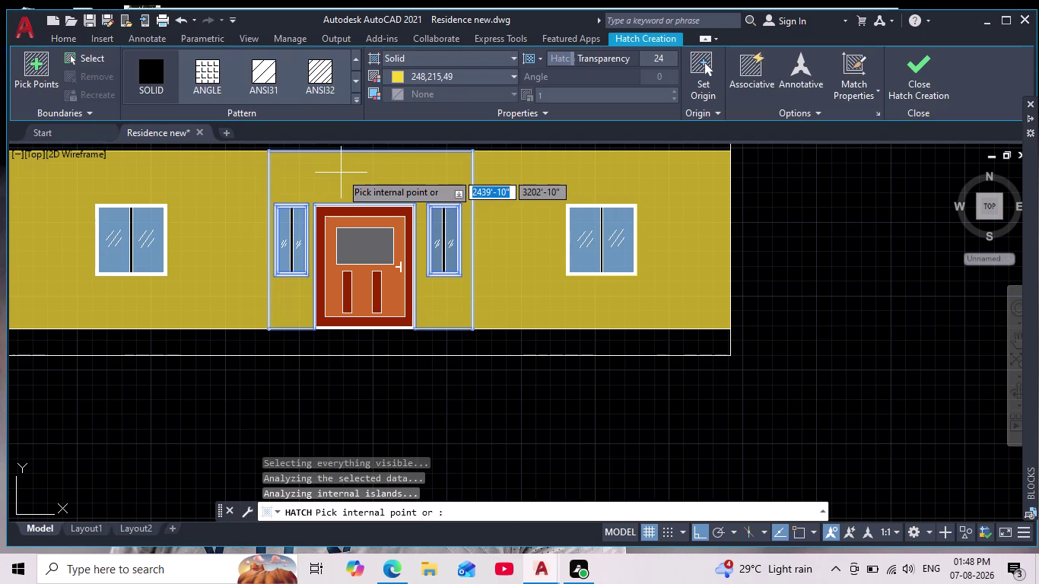
key(Return)
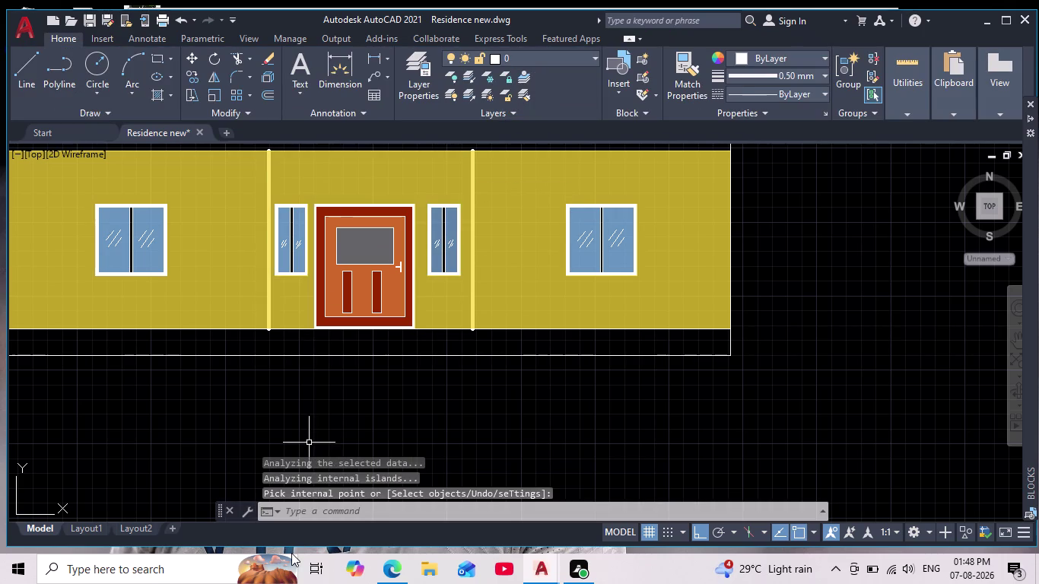
key(Escape)
click(267, 190)
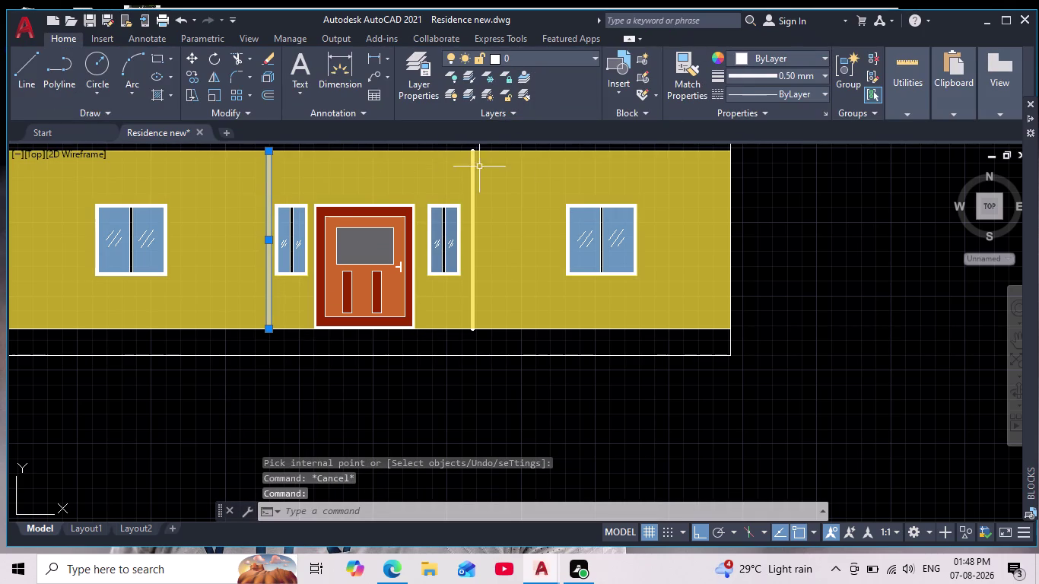
Set both divider lines' colour to black and clear the selection.
click(471, 175)
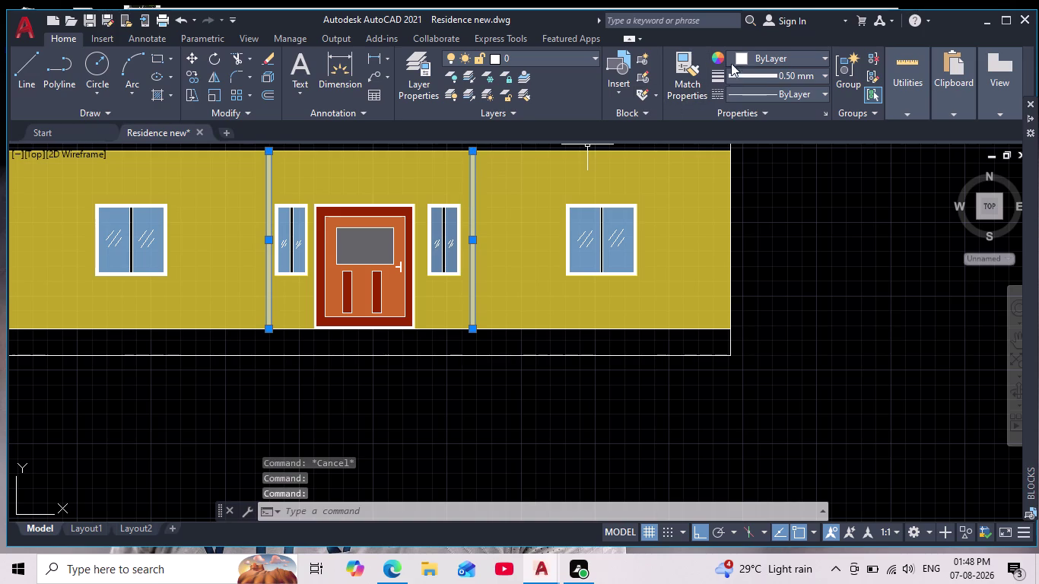
click(740, 60)
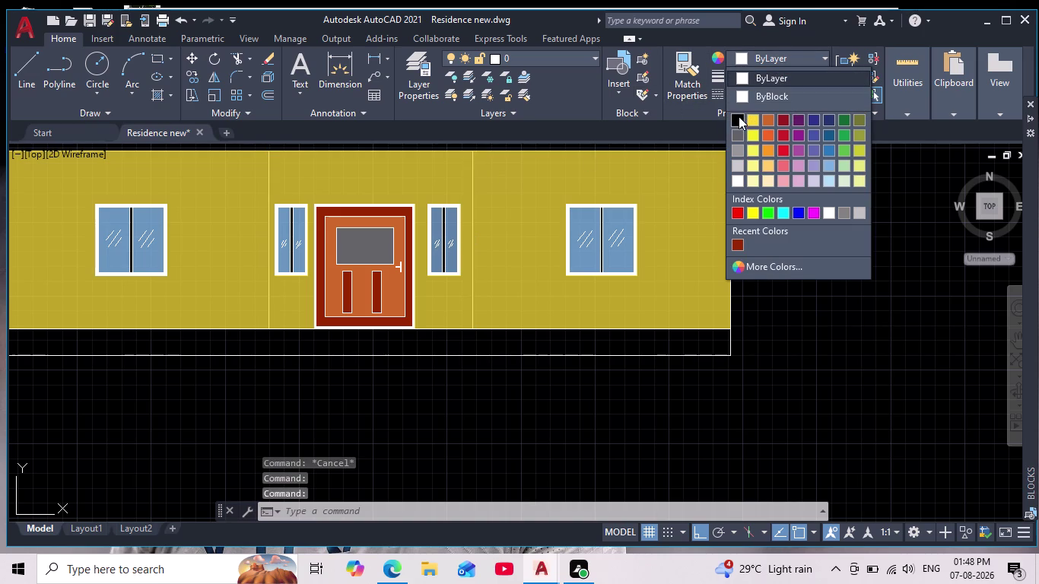
click(740, 119)
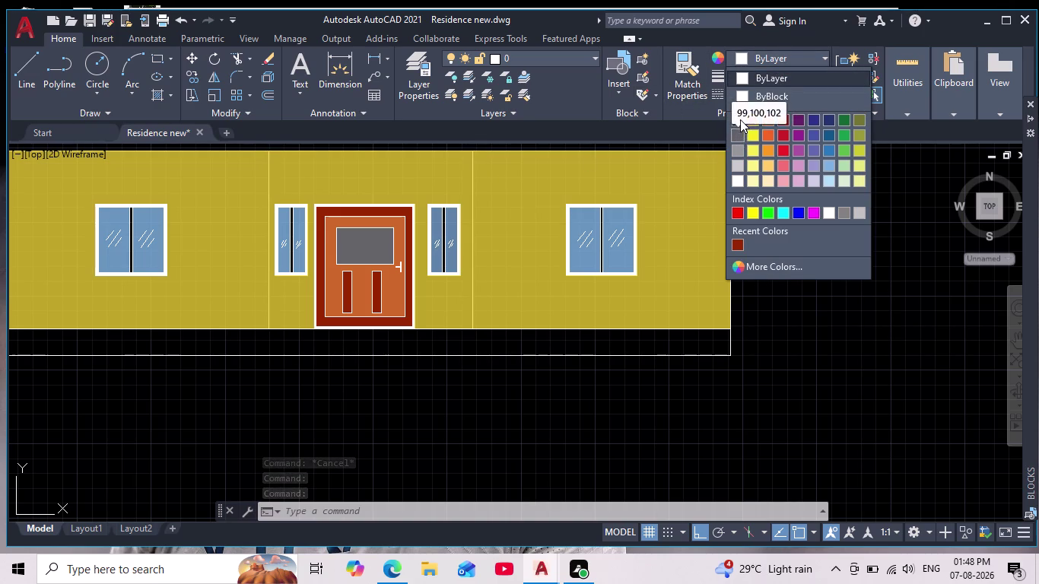
key(Return)
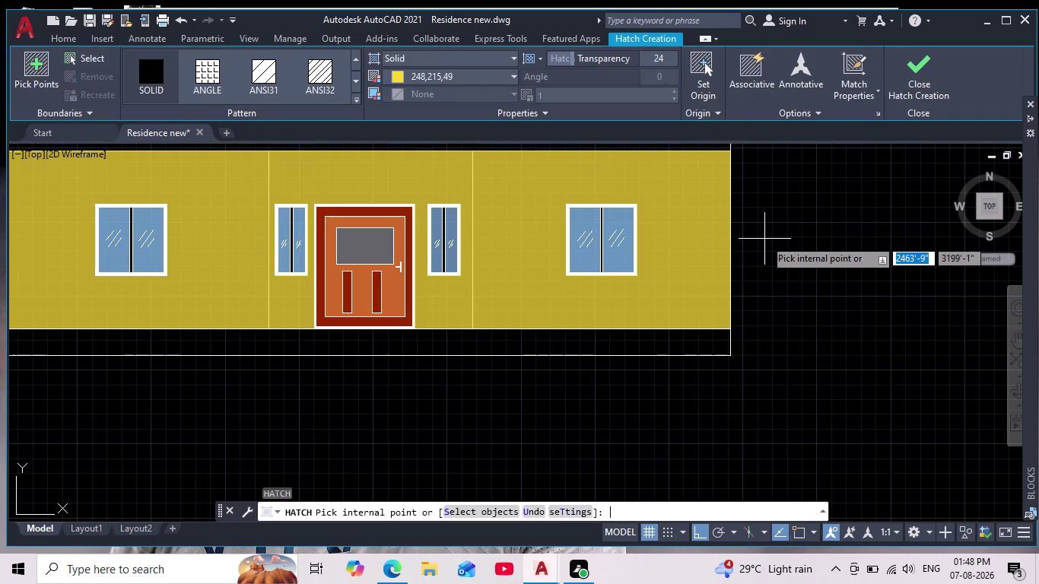
scroll(down, 3)
scroll(up, 3)
middle_drag(662, 347, 524, 439)
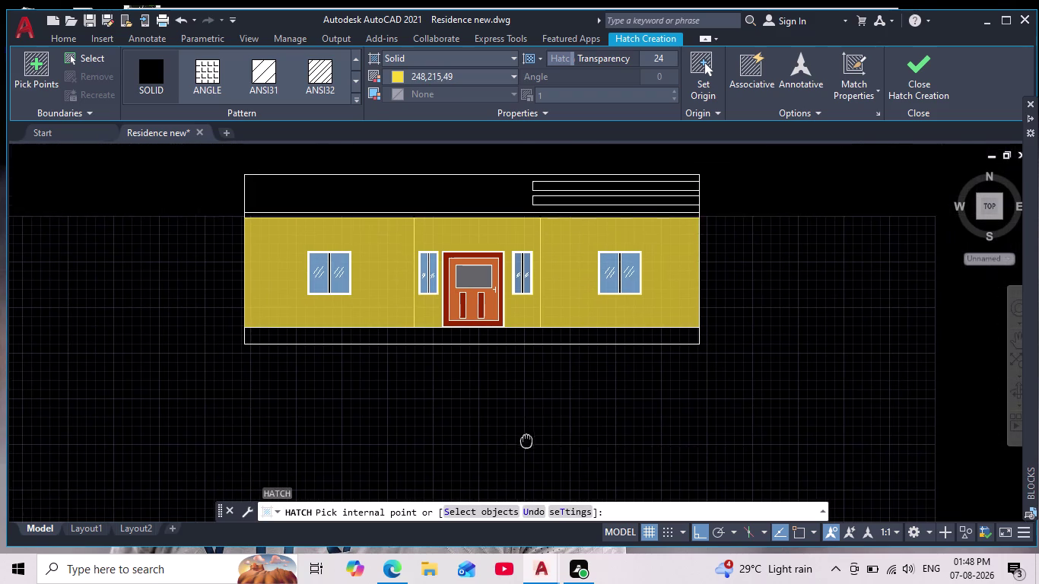
key(Escape)
key(Escape)
key(Escape)
key(Escape)
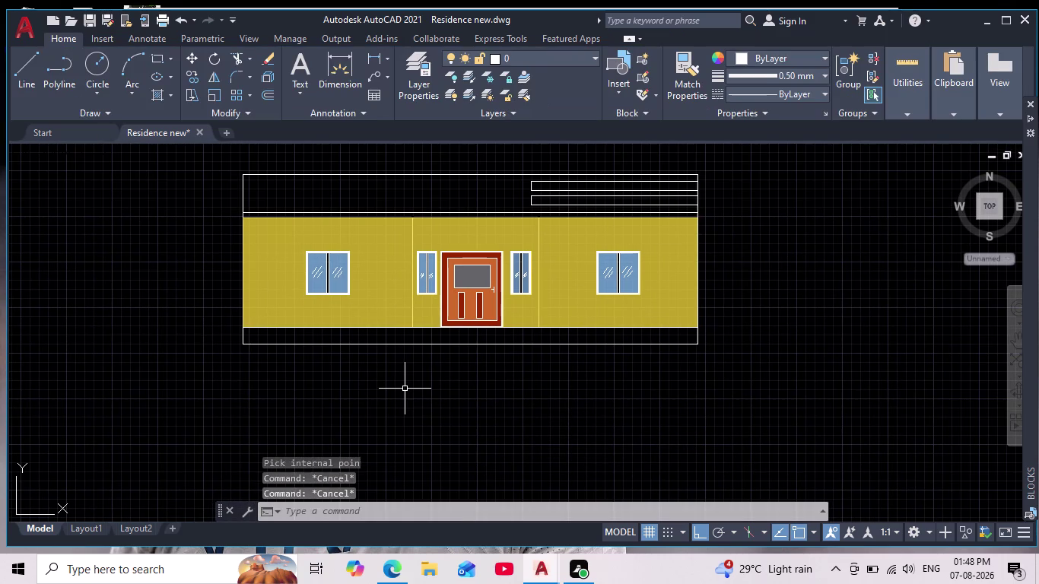
key(Escape)
key(Escape)
key(Escape)
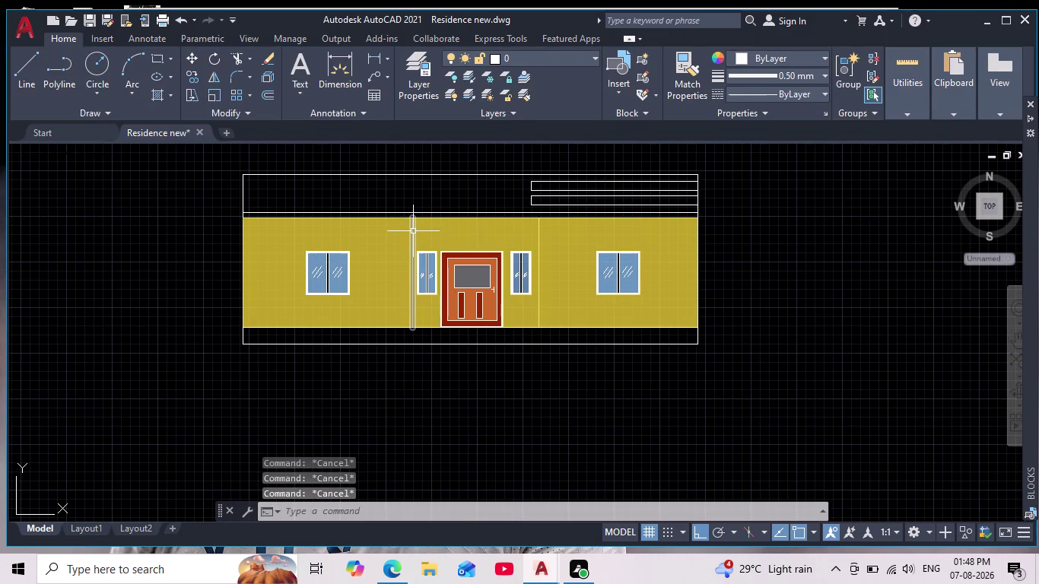
Check the left divider line's colour choices without changing anything.
click(413, 230)
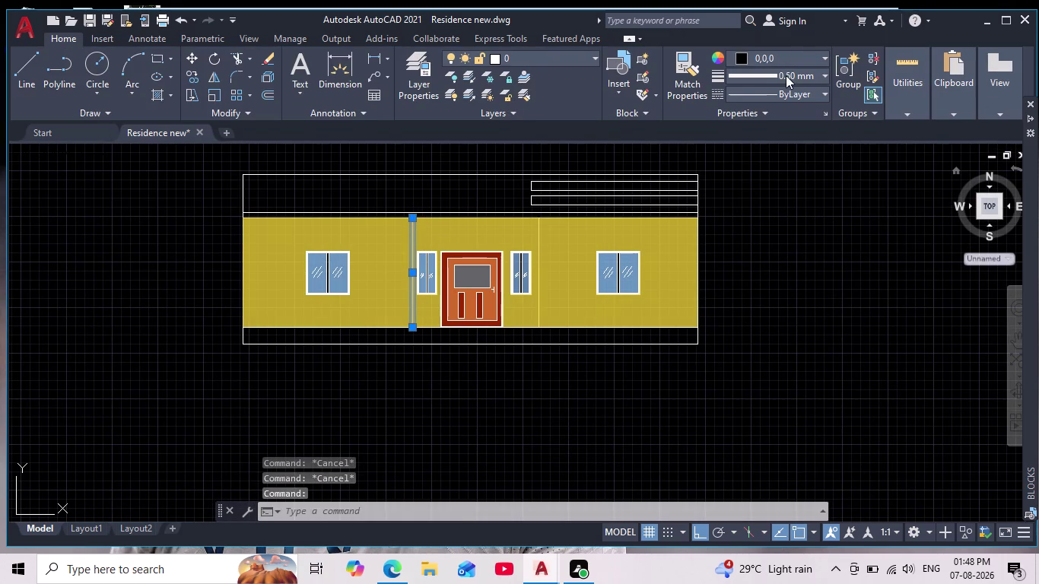
click(744, 54)
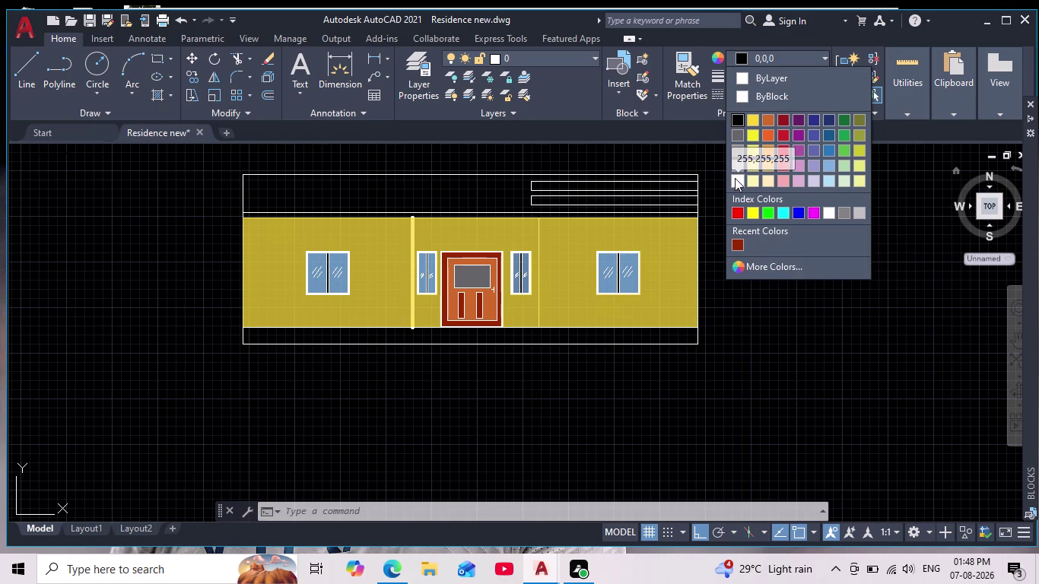
key(Escape)
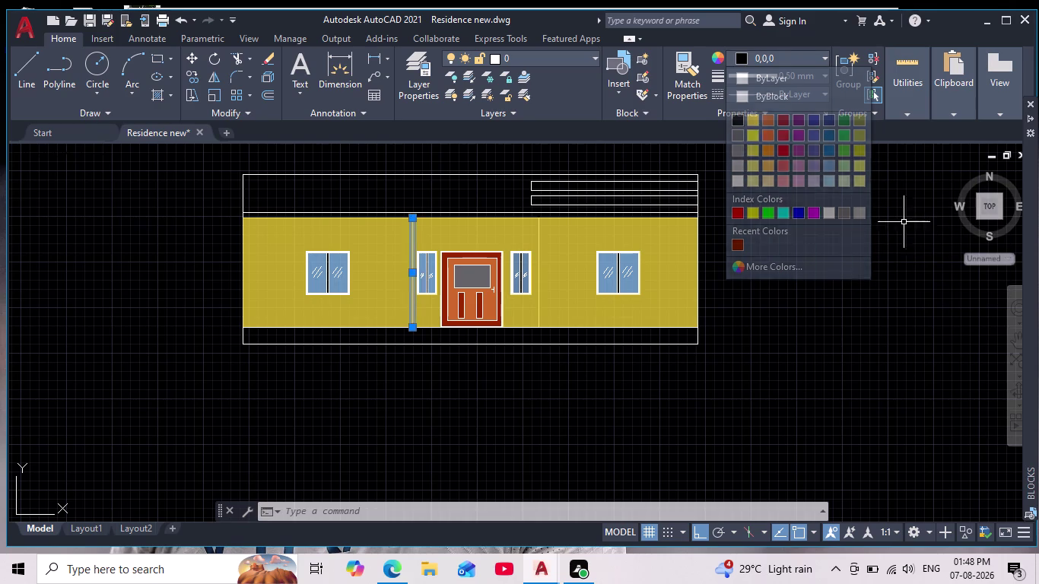
key(Escape)
key(Escape)
key(Escape)
key(Escape)
Zoom and pan to frame the whole front elevation.
scroll(down, 3)
middle_drag(843, 299, 520, 297)
scroll(up, 3)
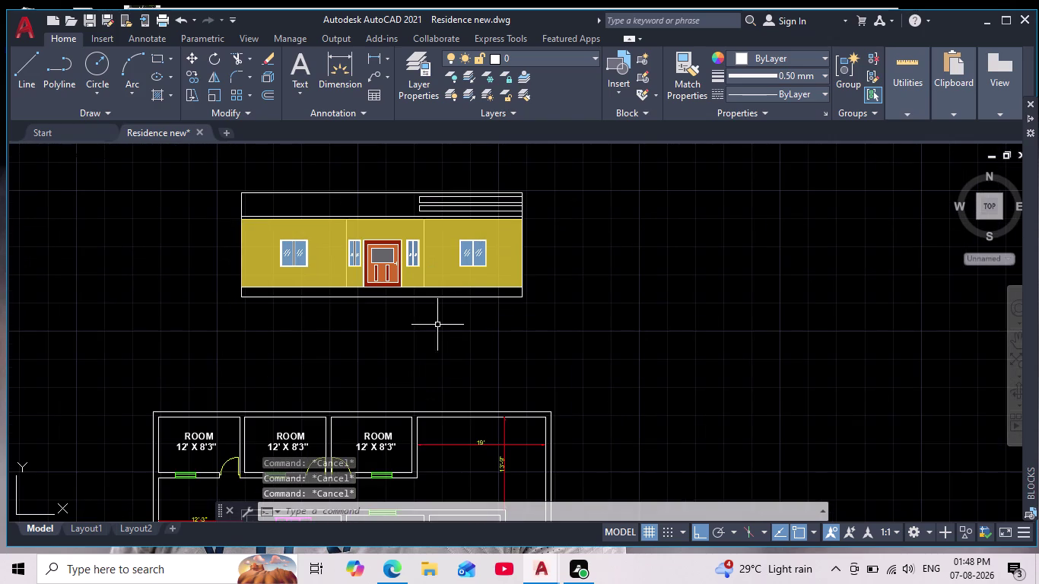
scroll(up, 3)
middle_drag(324, 310, 316, 345)
scroll(down, 3)
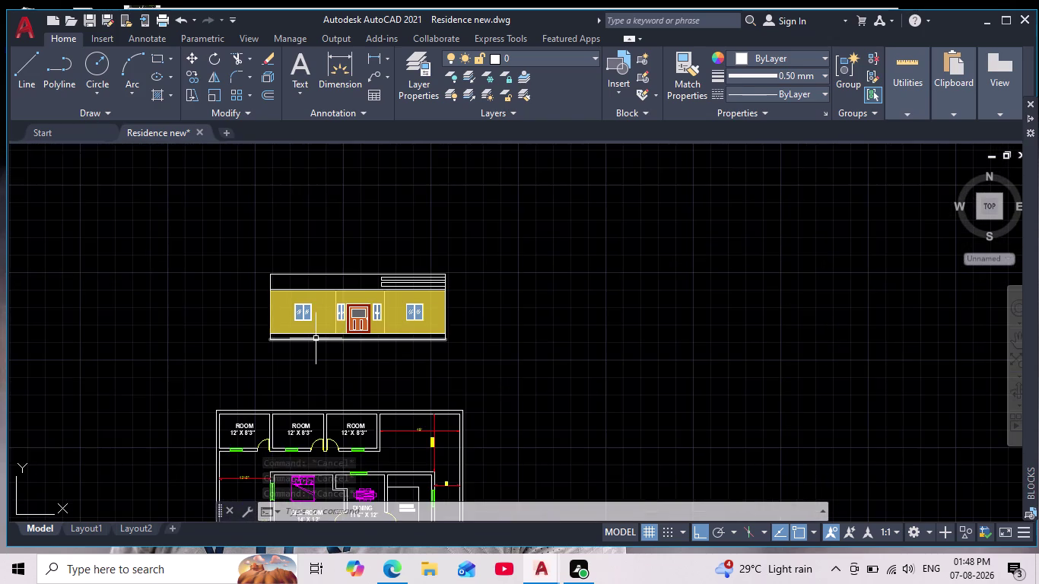
scroll(up, 3)
middle_drag(315, 333, 356, 342)
scroll(up, 3)
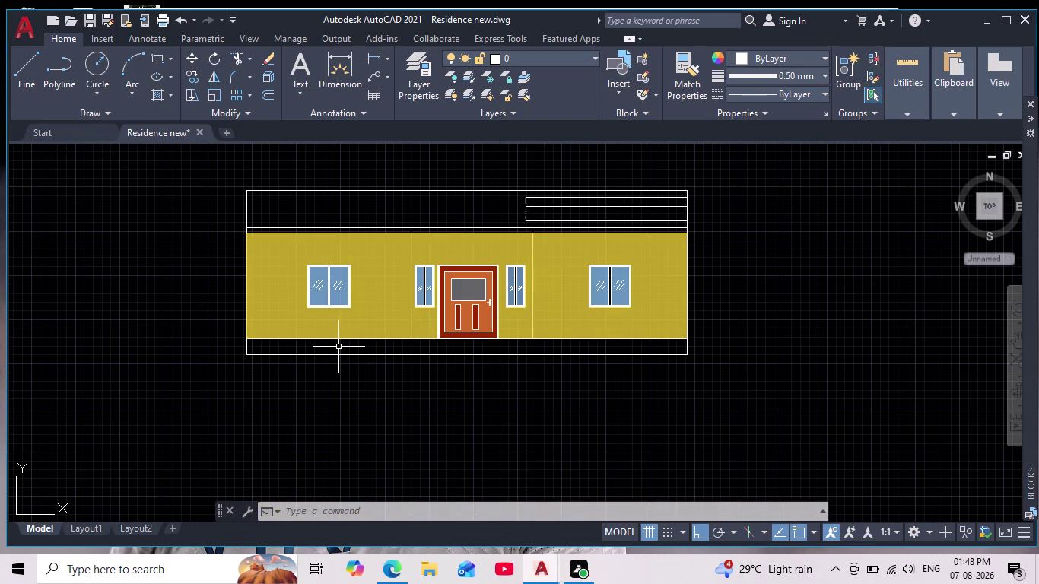
scroll(up, 3)
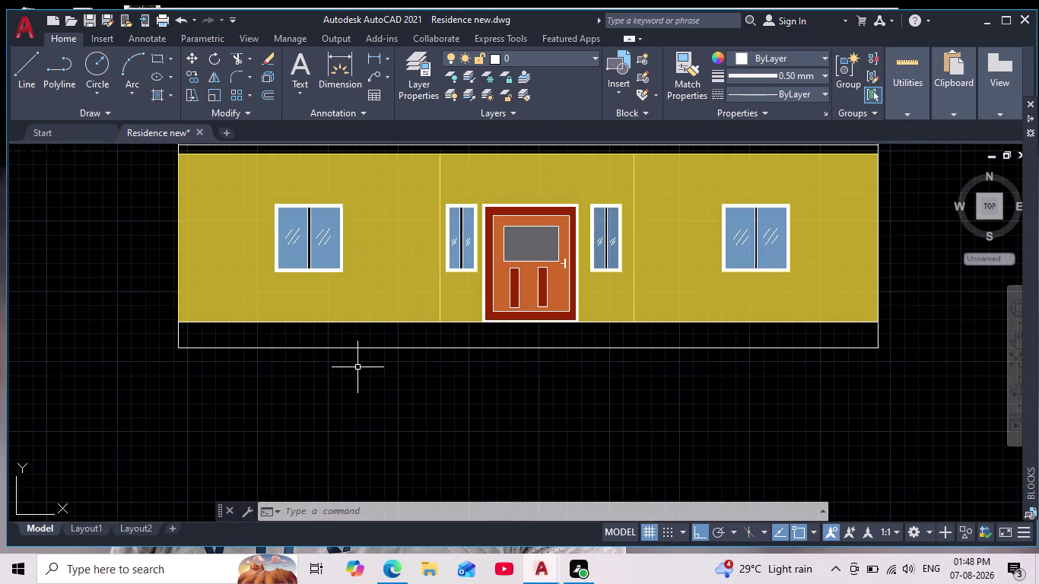
scroll(down, 3)
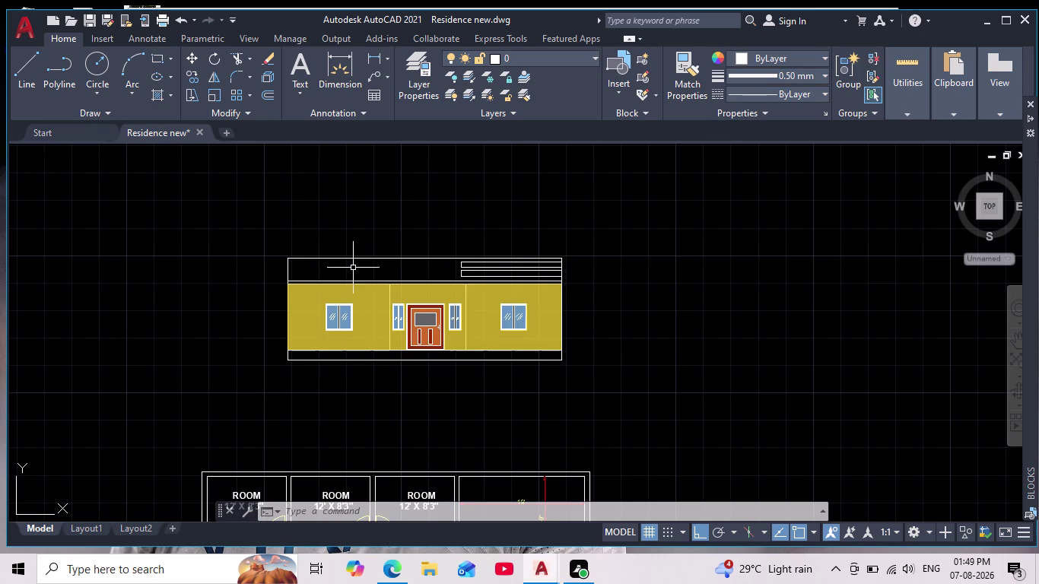
scroll(up, 3)
Start a Solid hatch and set its colour to grey 99,100,102.
key(h)
key(Return)
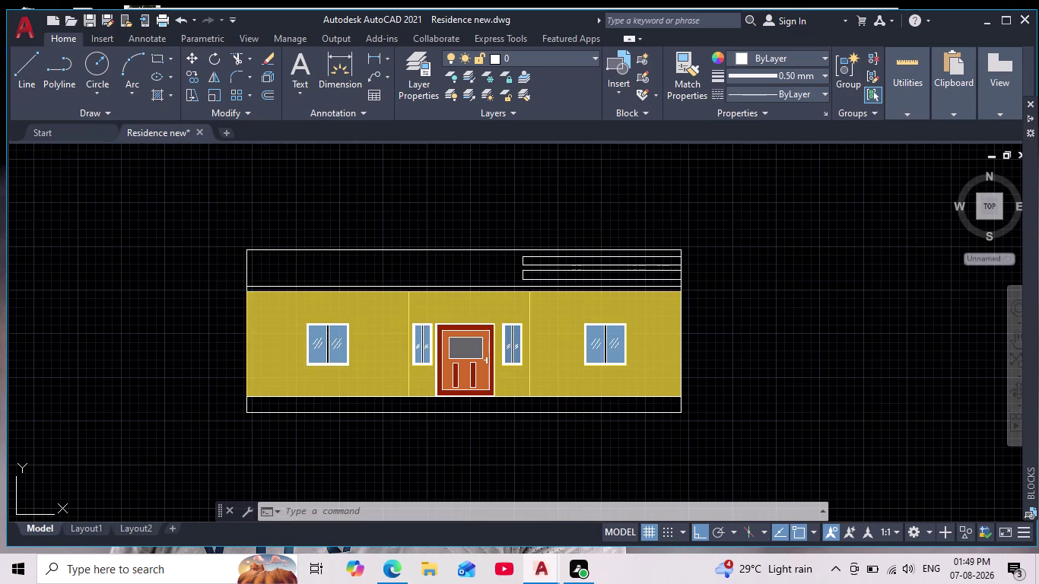
click(403, 77)
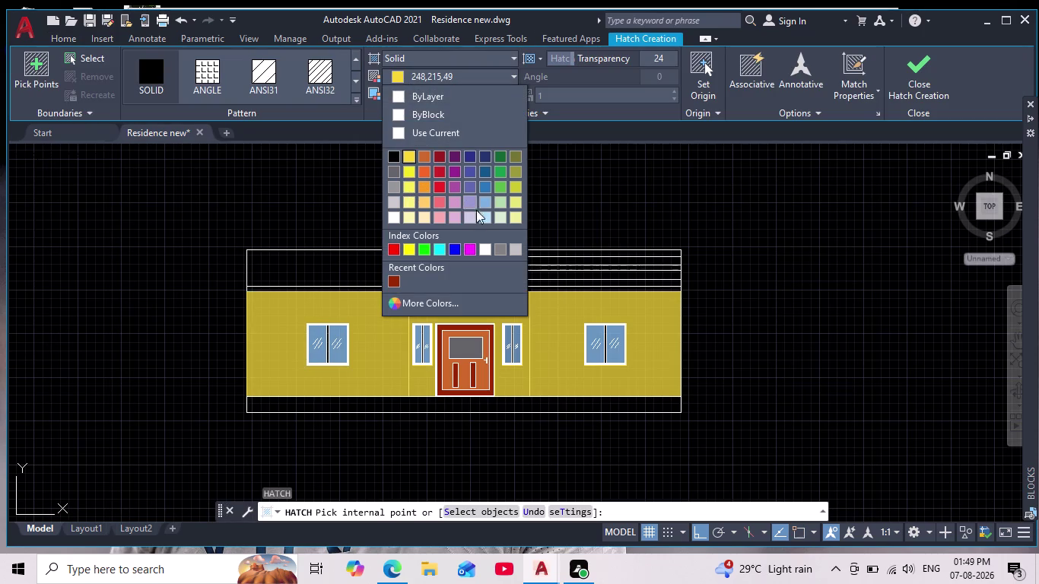
click(412, 266)
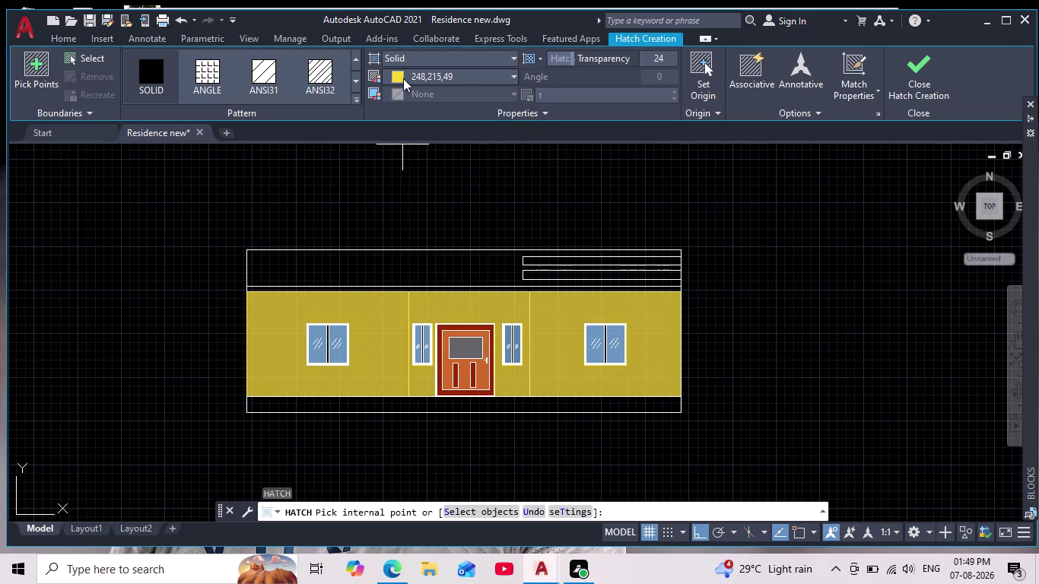
click(403, 78)
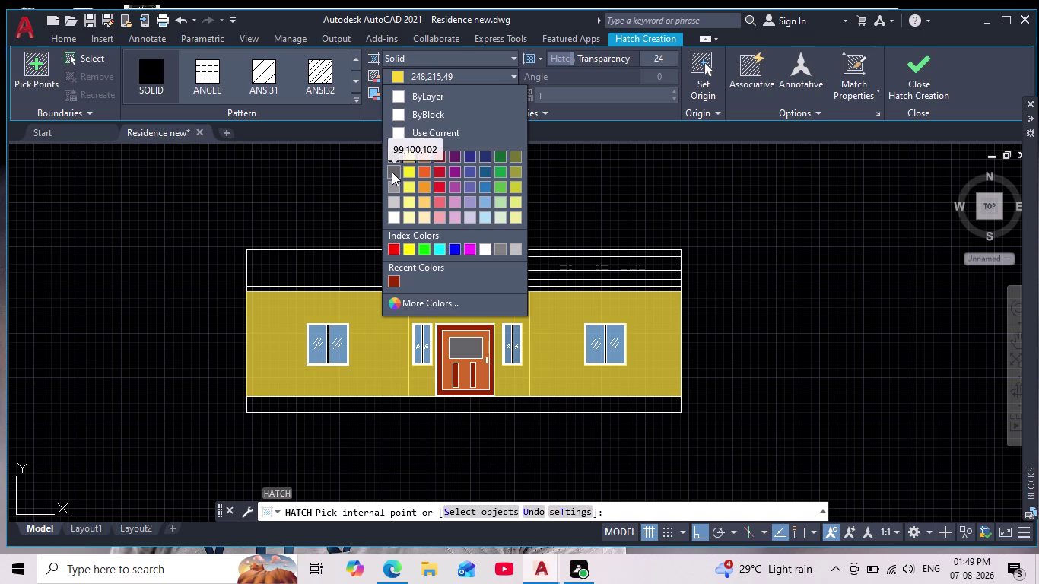
click(391, 172)
Fill the thin band between the parapet and the yellow wall with grey.
scroll(up, 3)
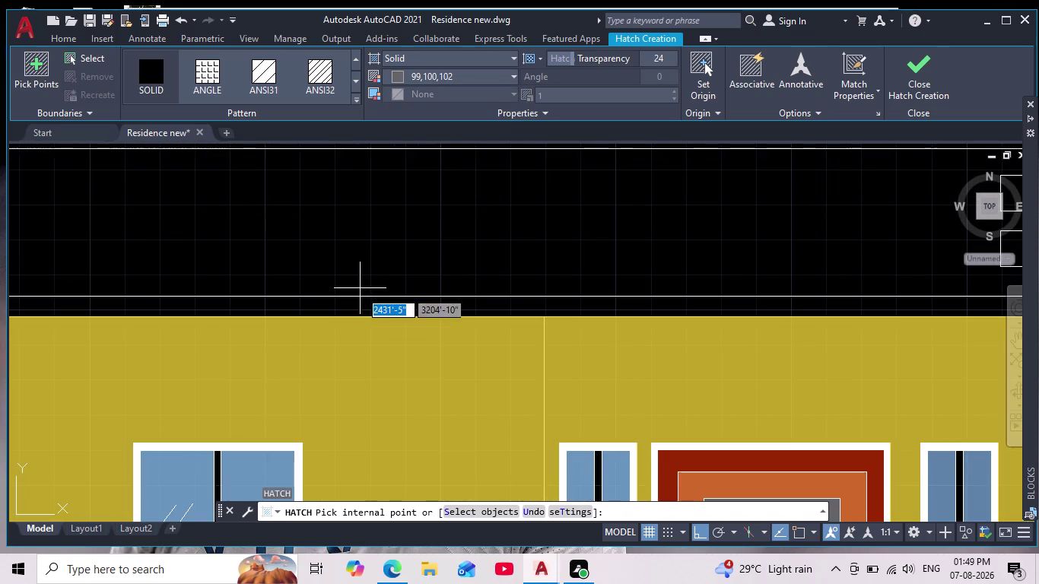
scroll(down, 3)
scroll(down, 3)
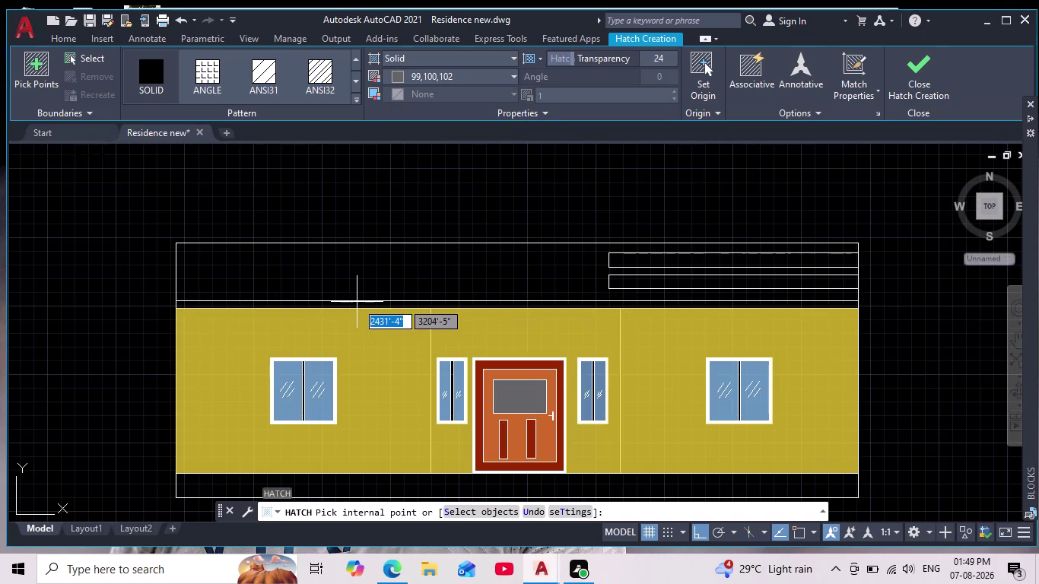
click(357, 305)
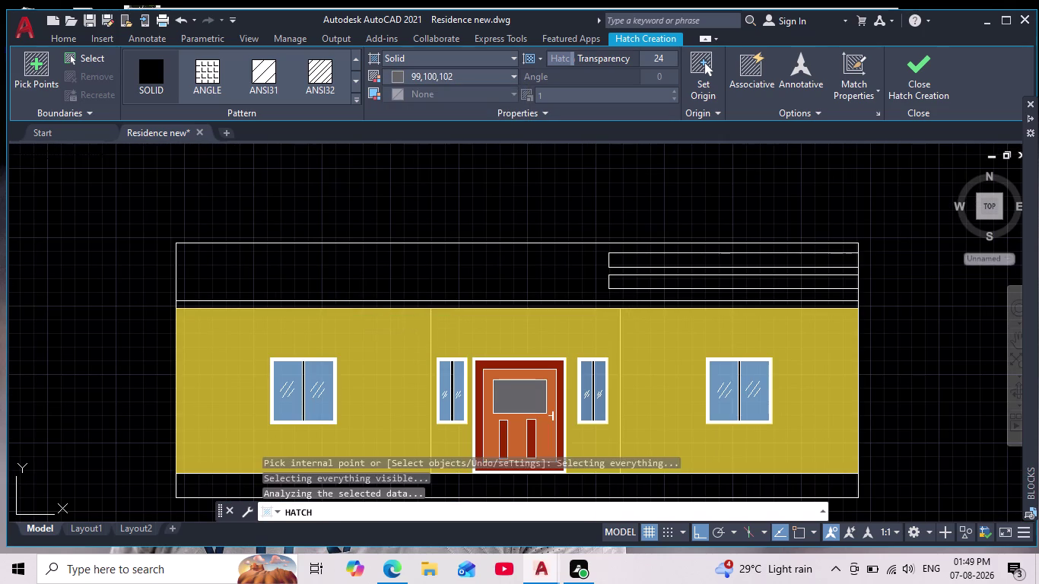
key(Return)
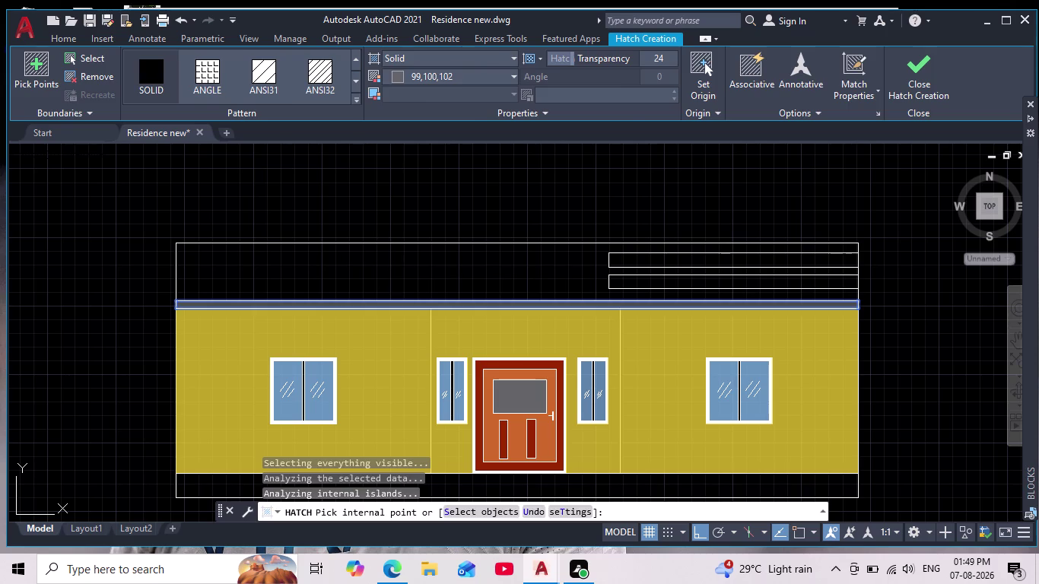
scroll(down, 3)
scroll(up, 3)
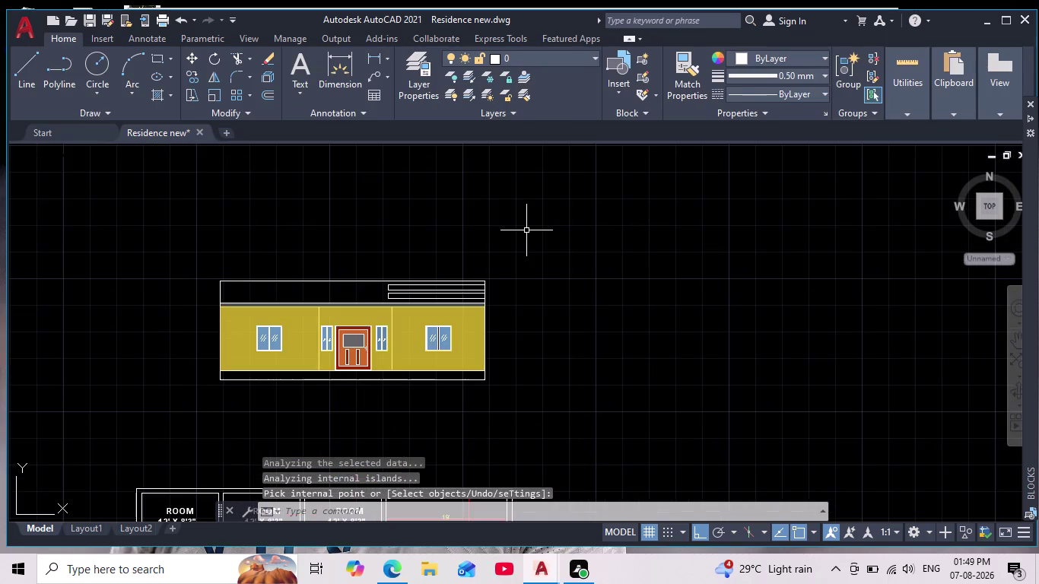
Pan and zoom in on the two long strips at the upper right of the parapet.
middle_drag(546, 238, 583, 224)
scroll(up, 3)
middle_drag(570, 257, 629, 247)
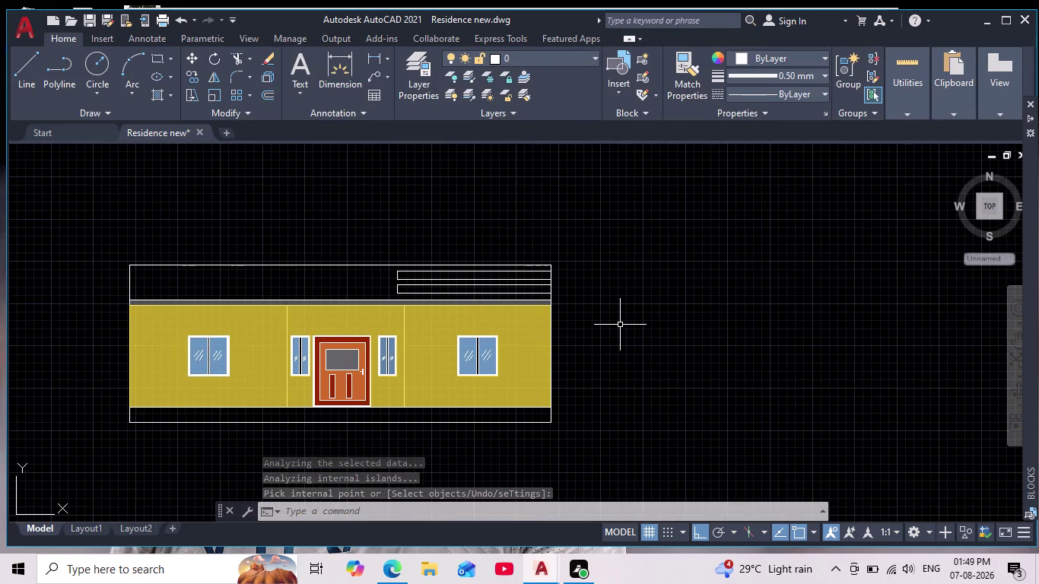
scroll(up, 3)
middle_drag(627, 327, 733, 330)
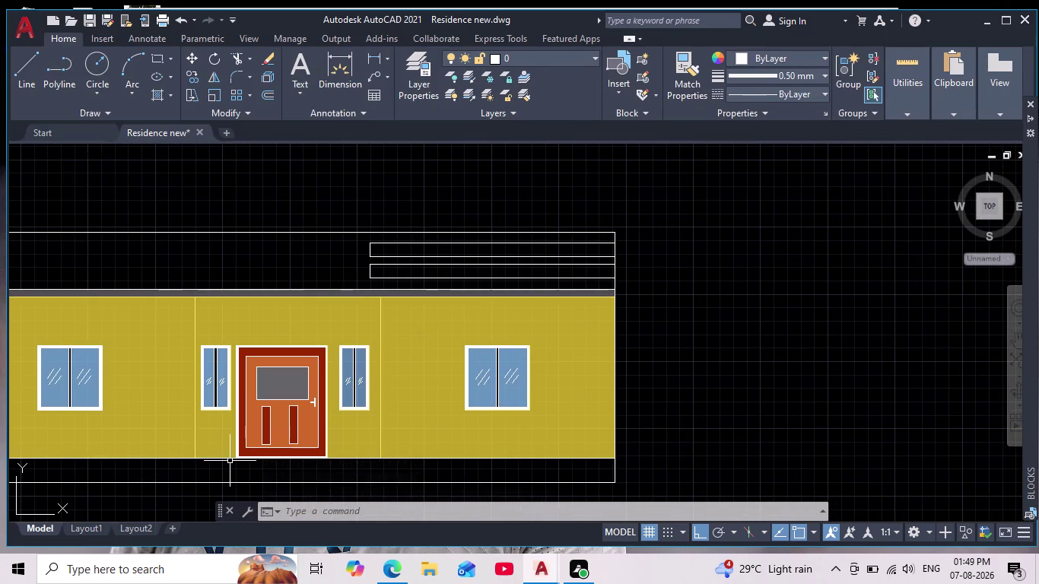
middle_drag(827, 276, 839, 275)
scroll(down, 3)
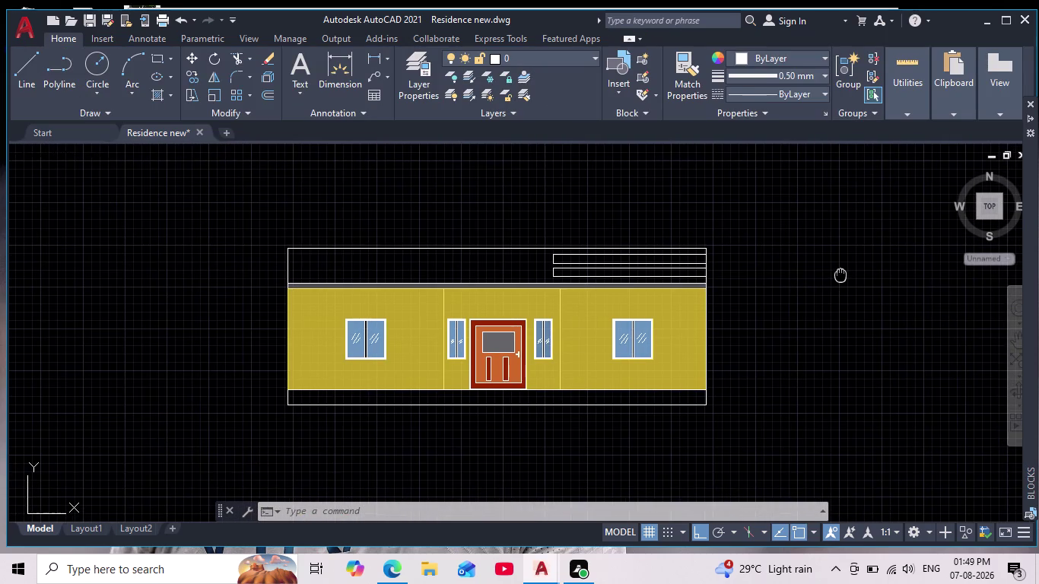
middle_drag(840, 275, 840, 275)
scroll(up, 3)
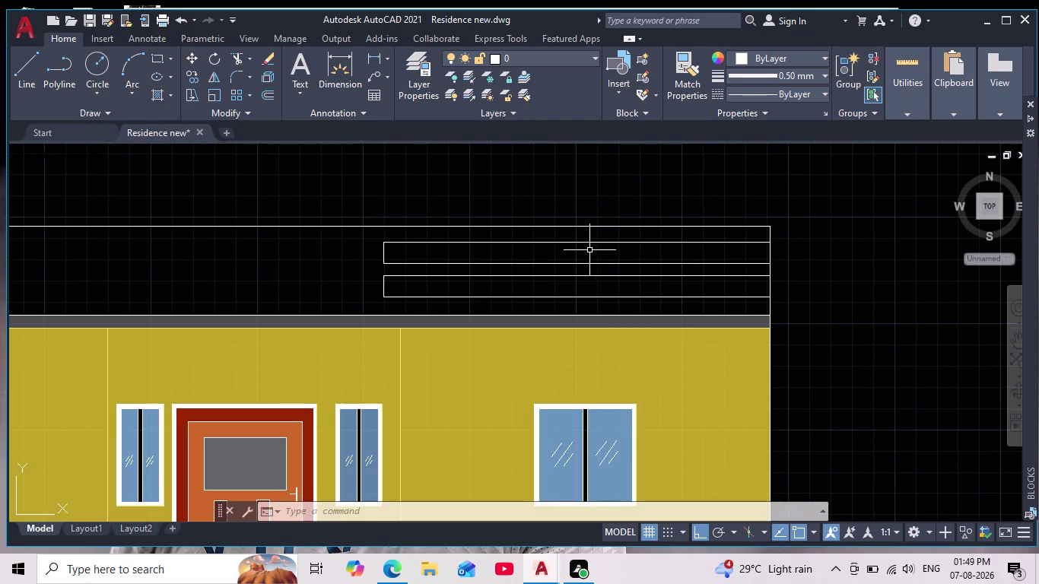
Fill the upper and lower parapet strips with solid grey.
click(589, 250)
click(538, 256)
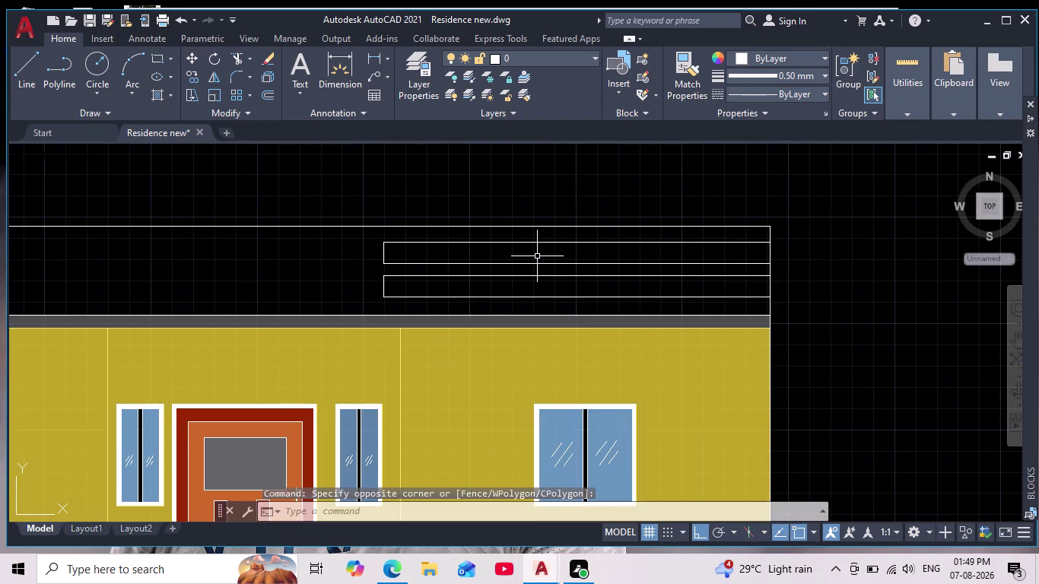
key(space)
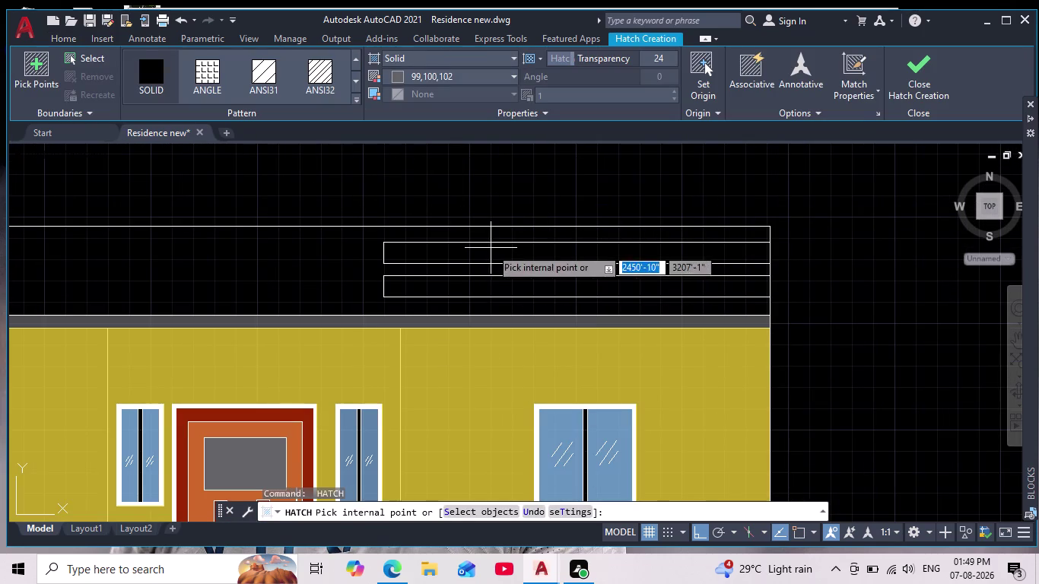
click(489, 247)
click(489, 280)
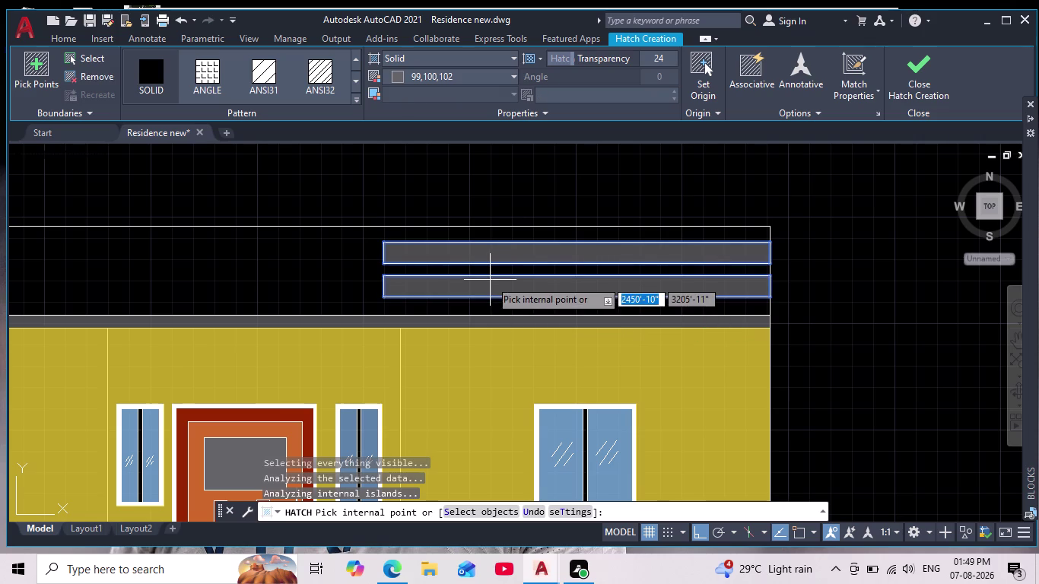
key(Return)
Zoom back out to the whole elevation and cancel any leftover commands.
scroll(down, 3)
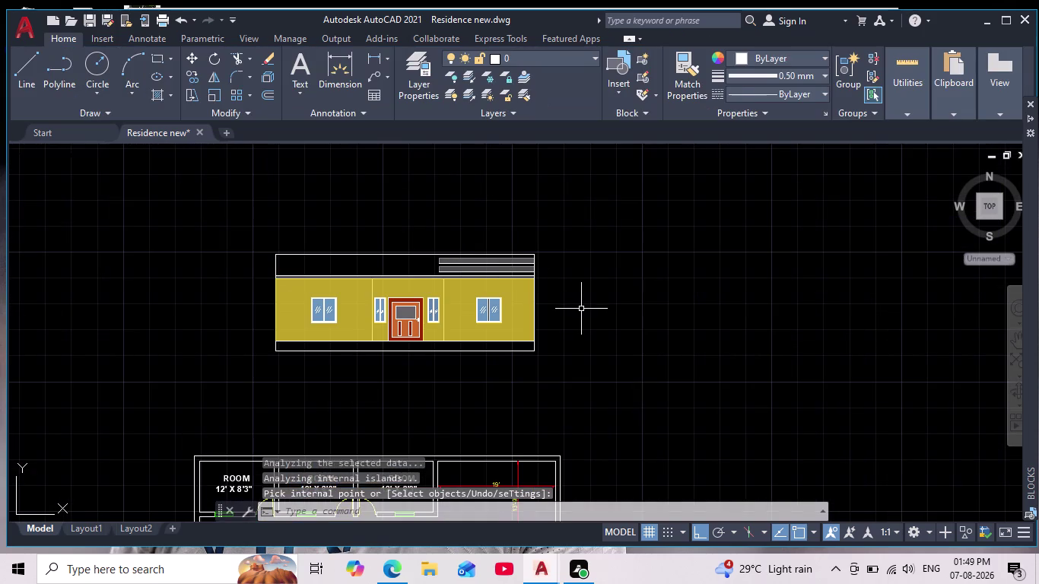
middle_drag(589, 313, 622, 304)
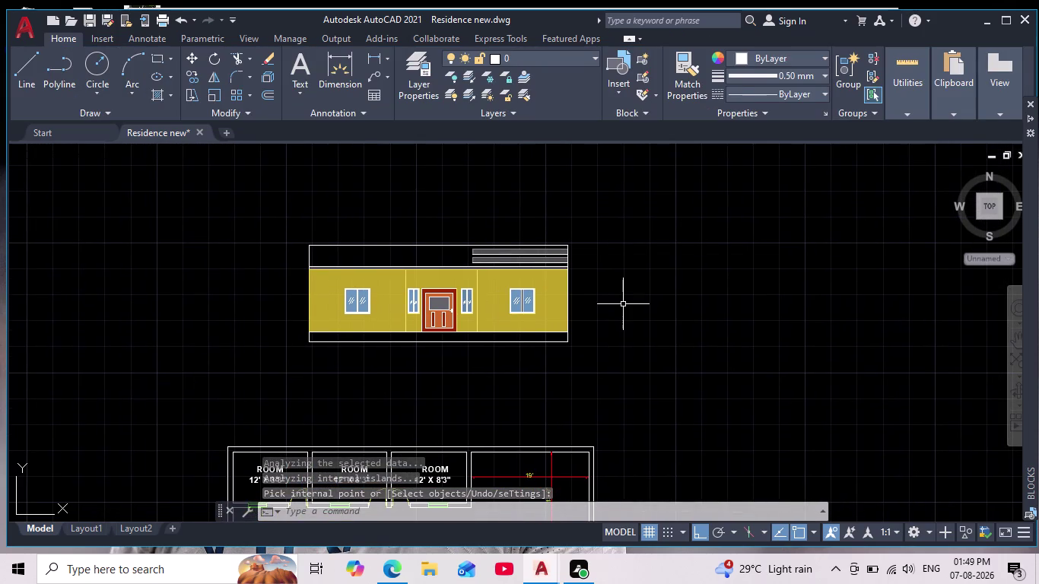
key(Escape)
key(Escape)
key(Escape)
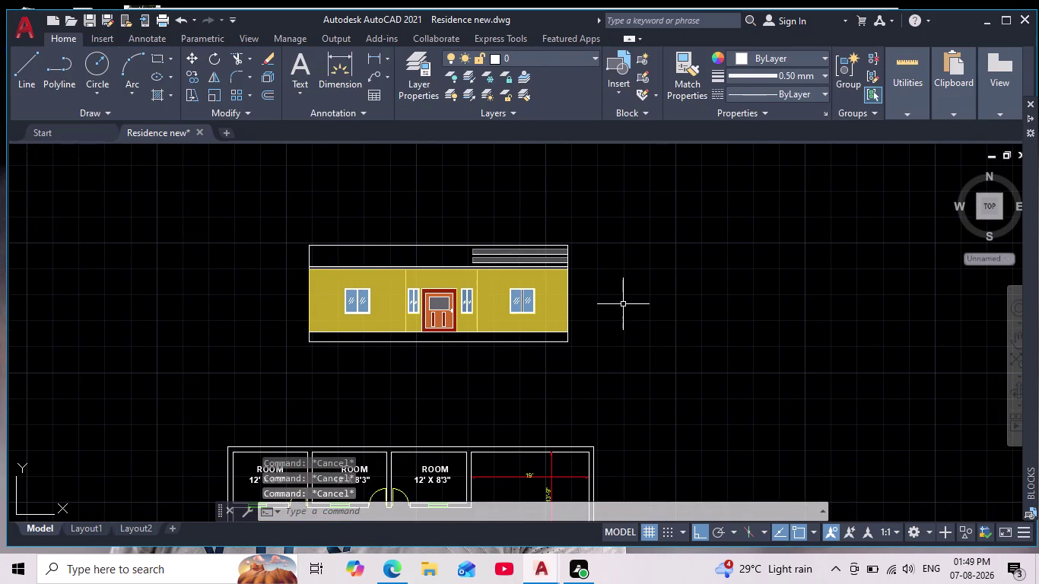
key(h)
key(Return)
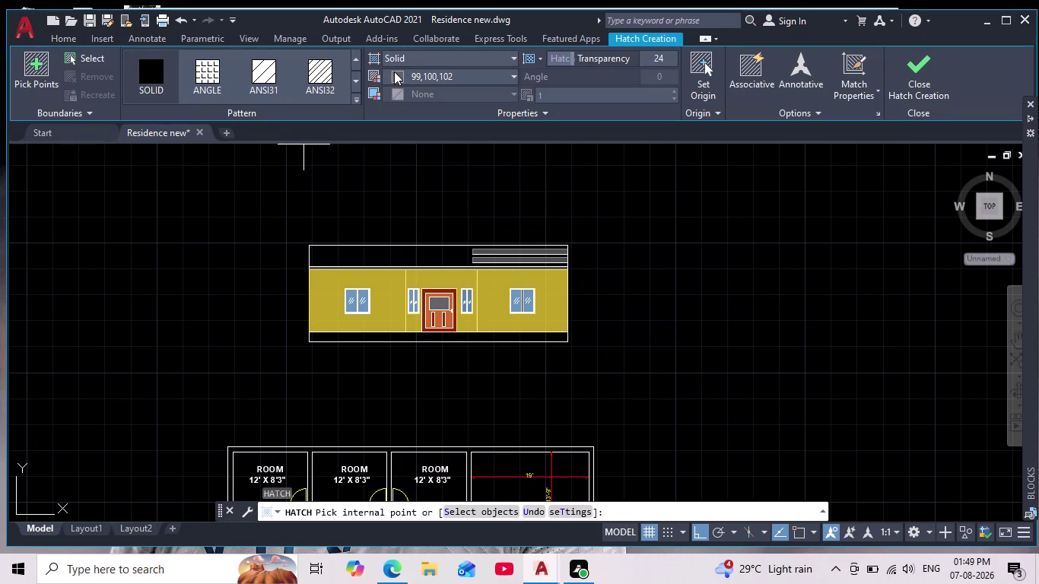
Set the hatch colour to yellow (248,215,49) and pick the upper parapet area.
click(395, 72)
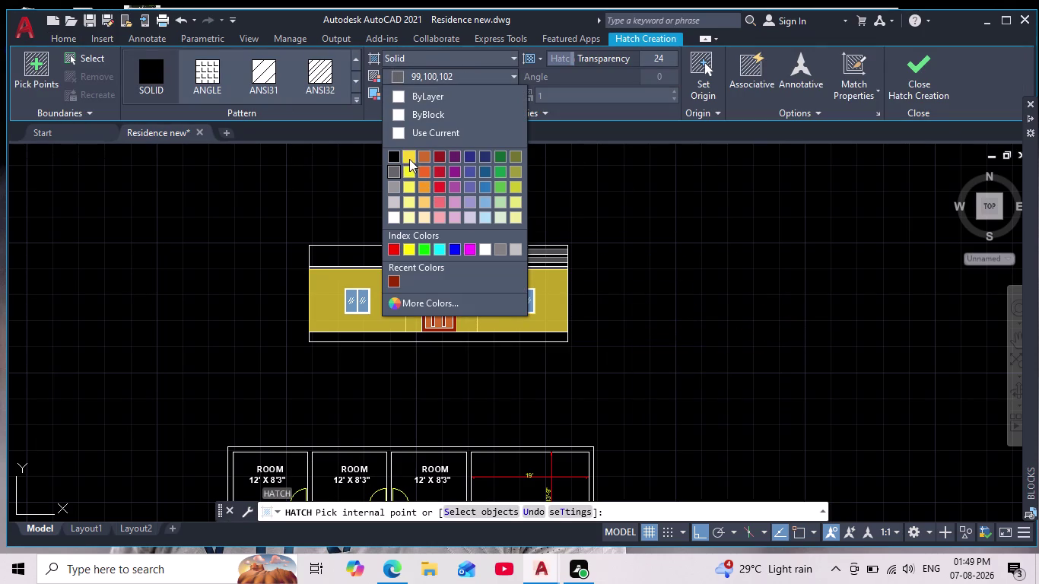
click(411, 158)
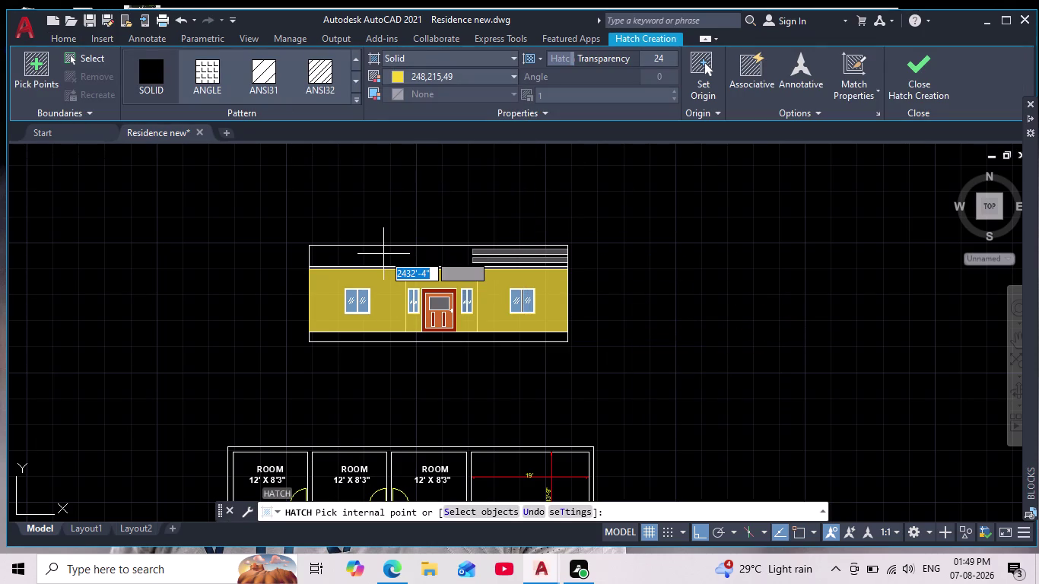
click(383, 254)
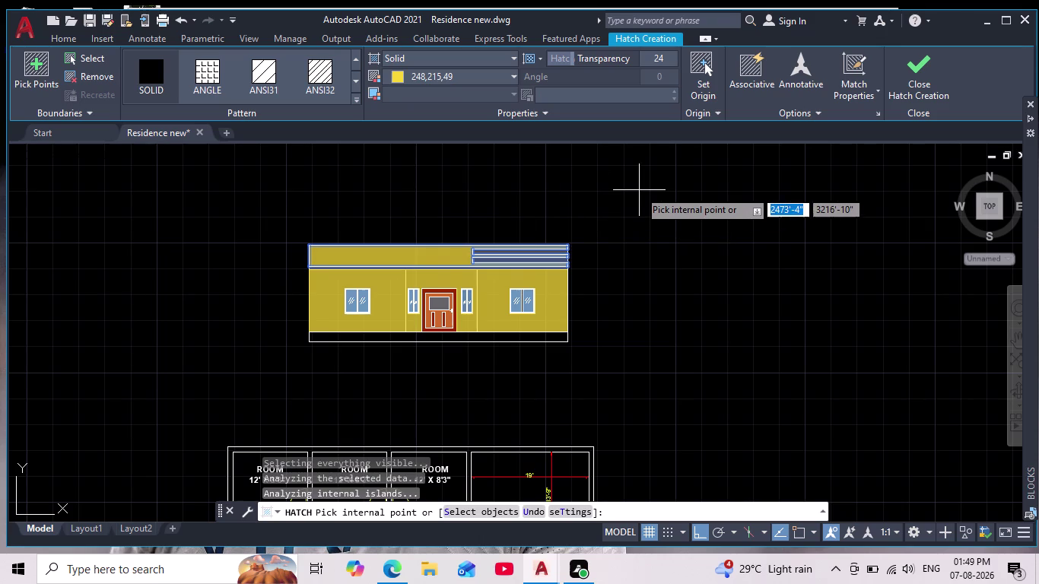
scroll(up, 3)
middle_drag(636, 226, 715, 179)
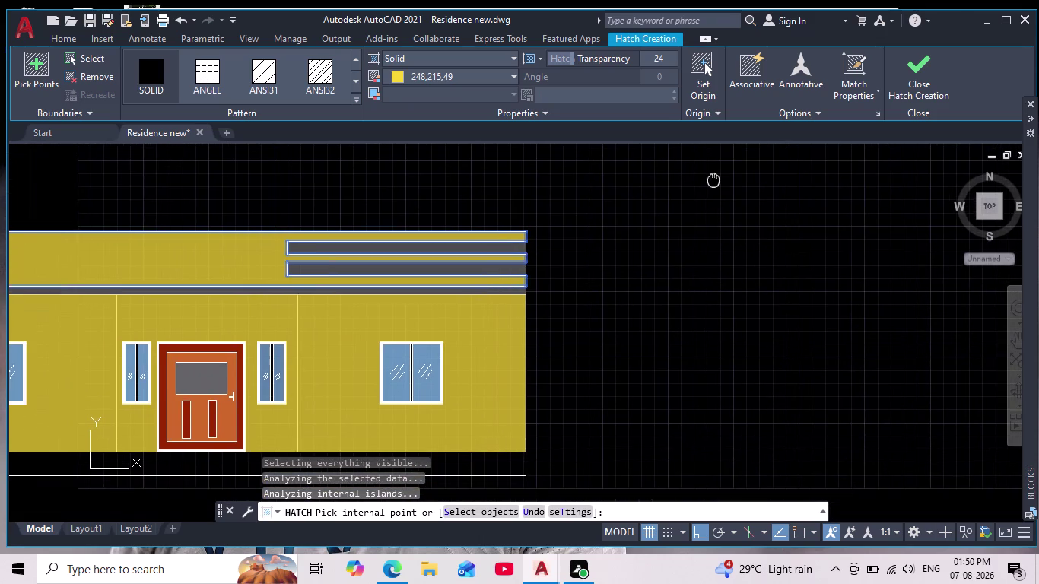
middle_drag(715, 180, 738, 186)
scroll(down, 3)
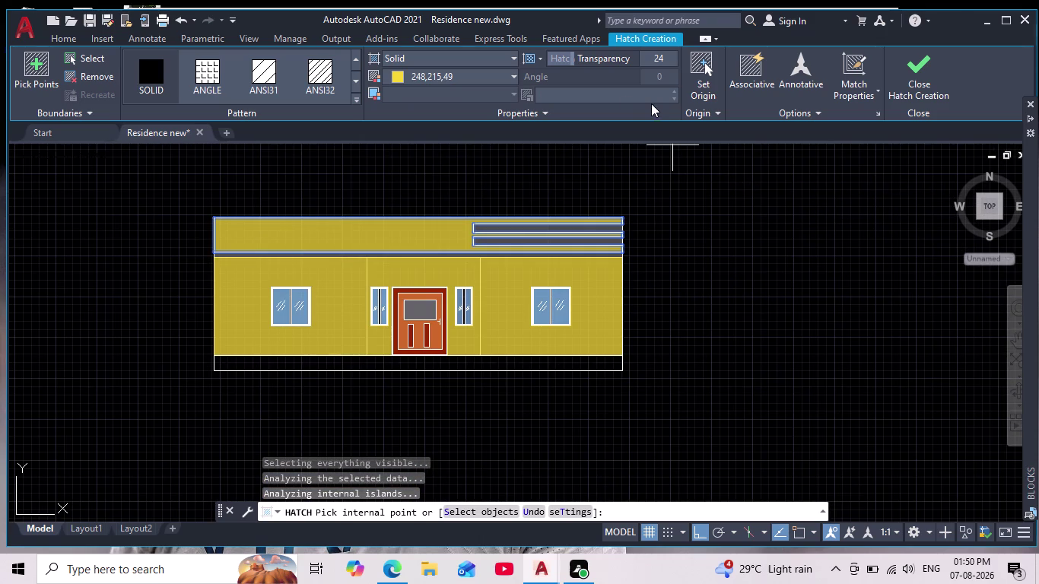
Set hatch transparency to 13, dismiss the boundary error, and finish the yellow fill.
drag(575, 62, 515, 69)
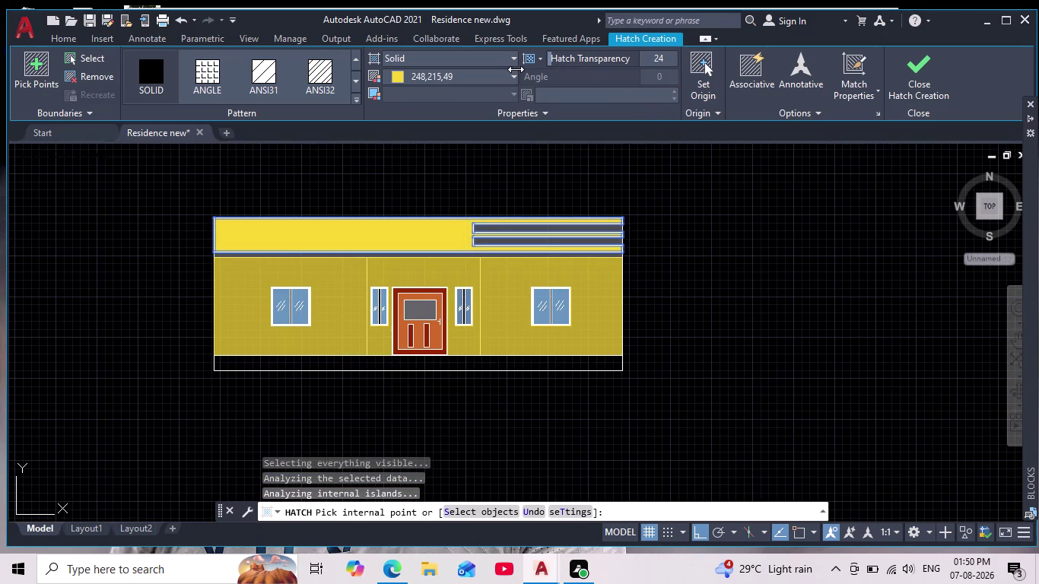
drag(515, 69, 550, 79)
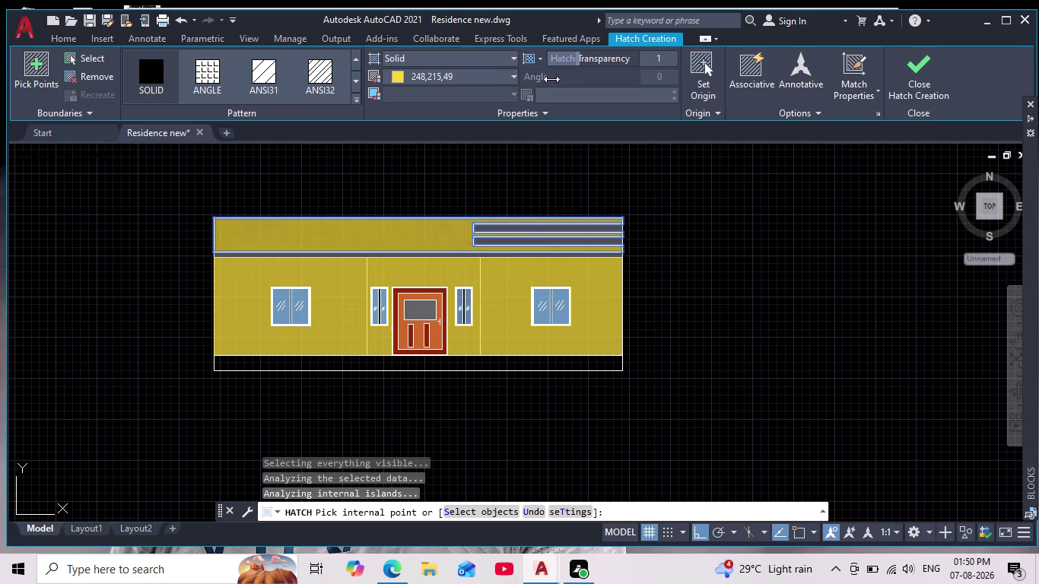
drag(550, 79, 525, 89)
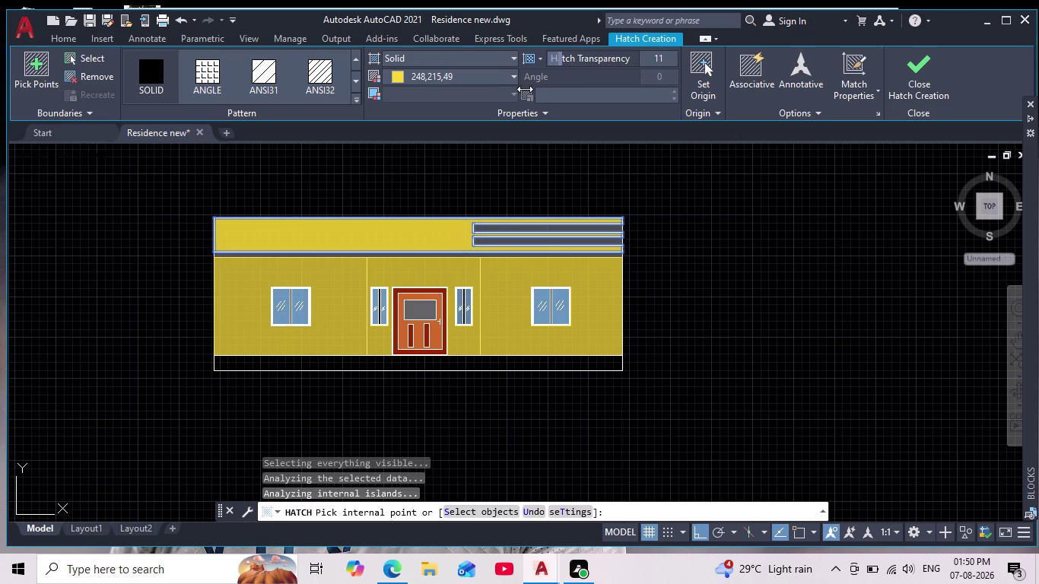
drag(525, 88, 527, 94)
click(563, 156)
key(grave)
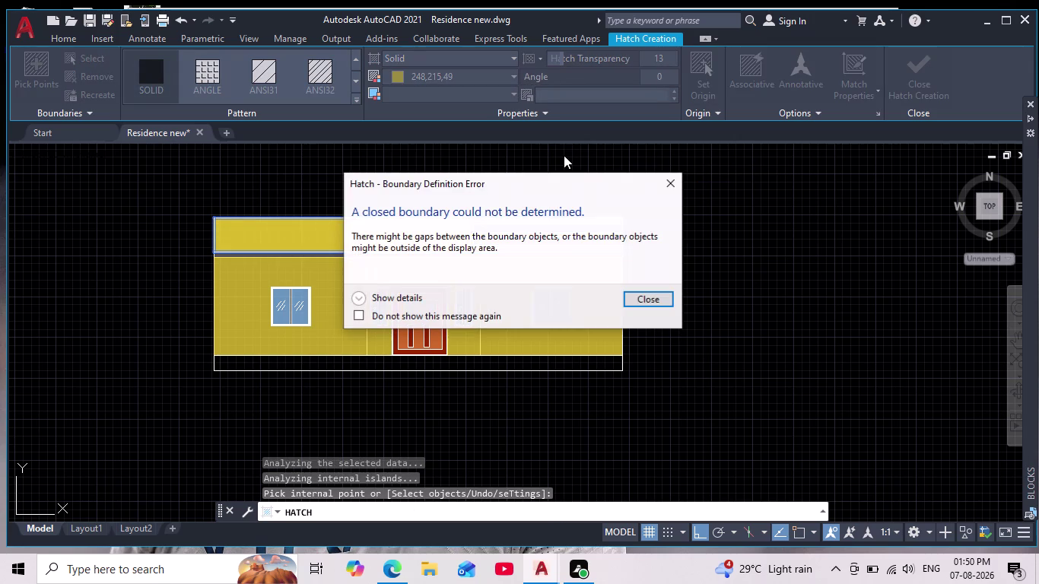
click(673, 188)
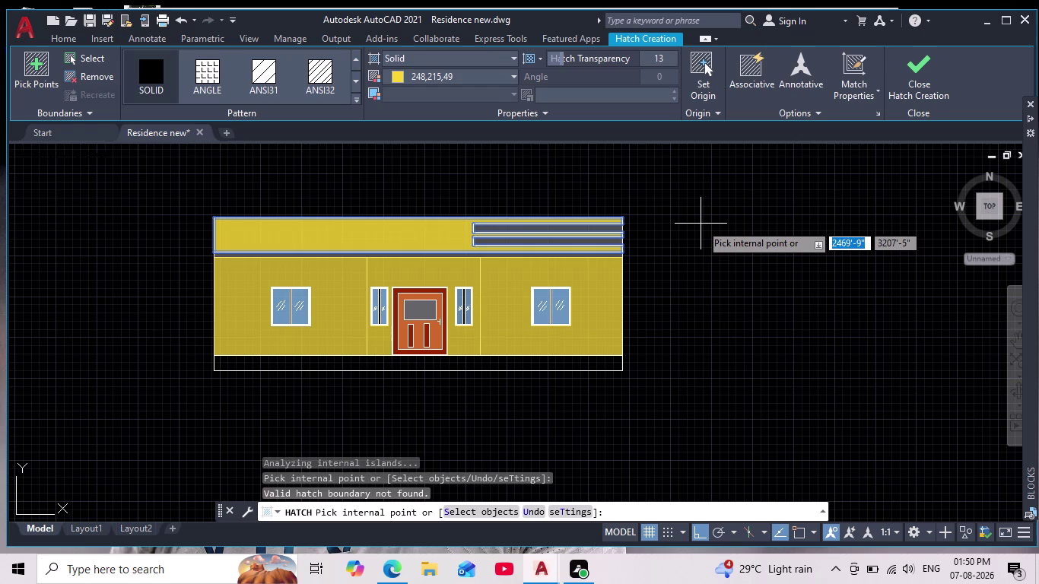
key(Return)
scroll(down, 3)
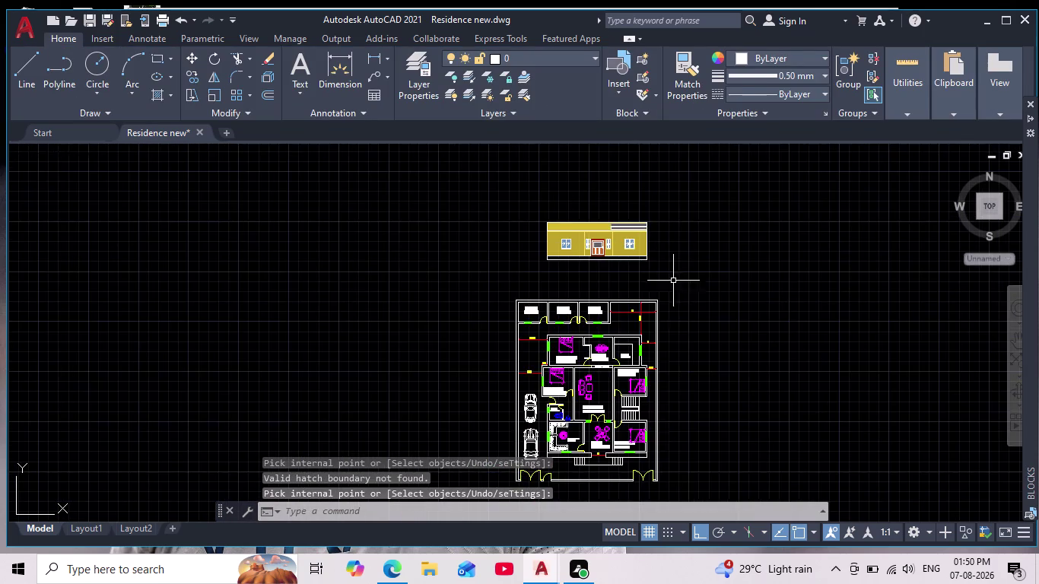
Delete the large wall hatch and the hatch around the door.
scroll(up, 3)
scroll(up, 3)
middle_drag(568, 276, 515, 351)
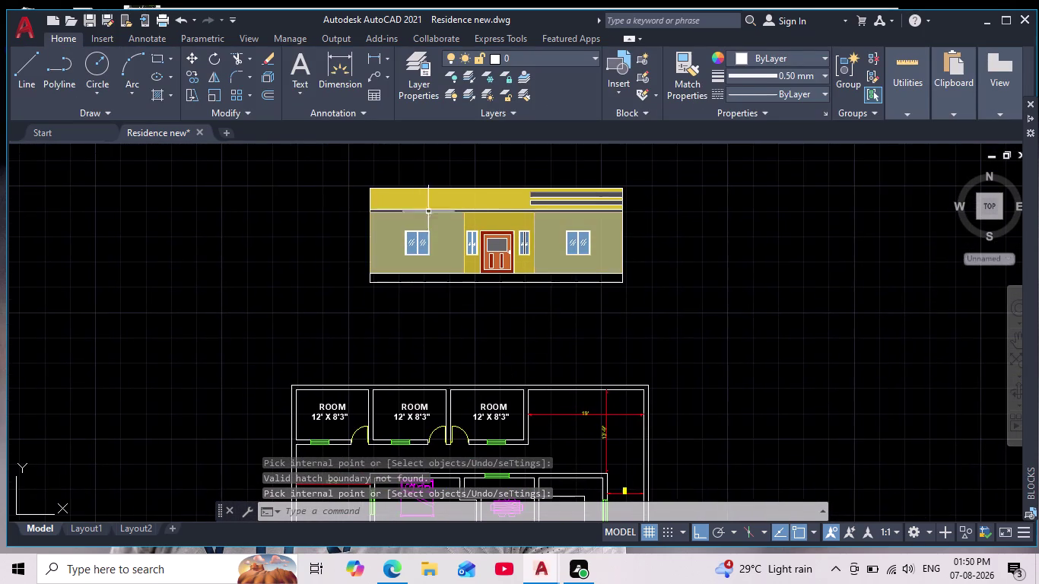
click(432, 224)
key(Delete)
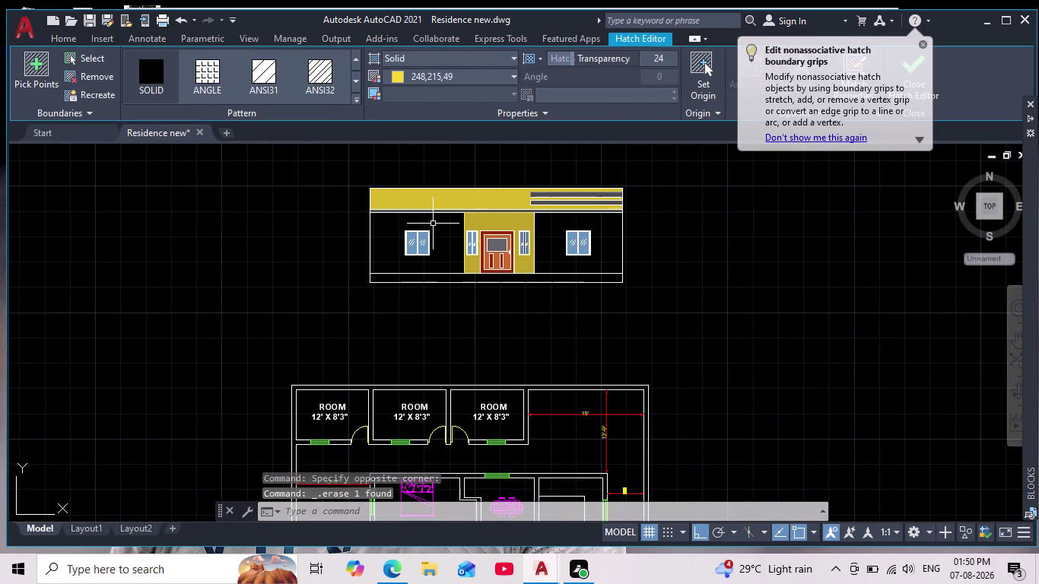
click(495, 220)
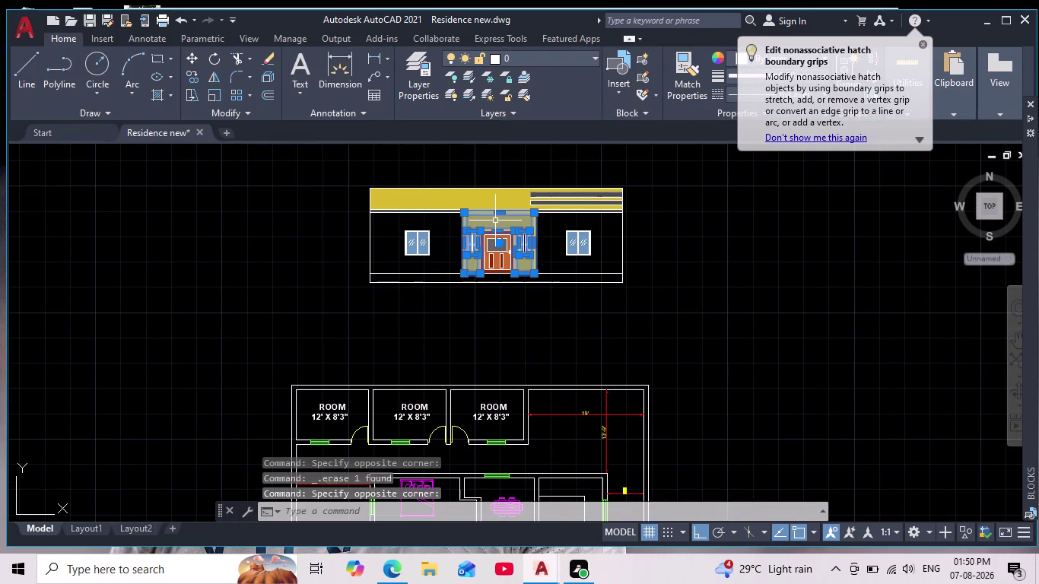
key(Delete)
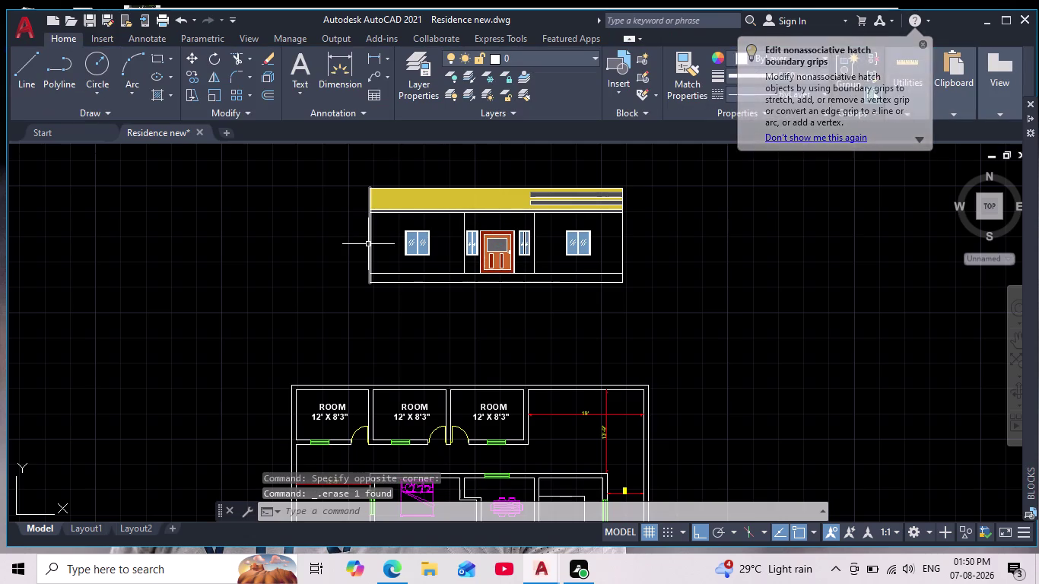
Fill the left and right wall bays with solid yellow (248,215,49).
key(h)
key(Return)
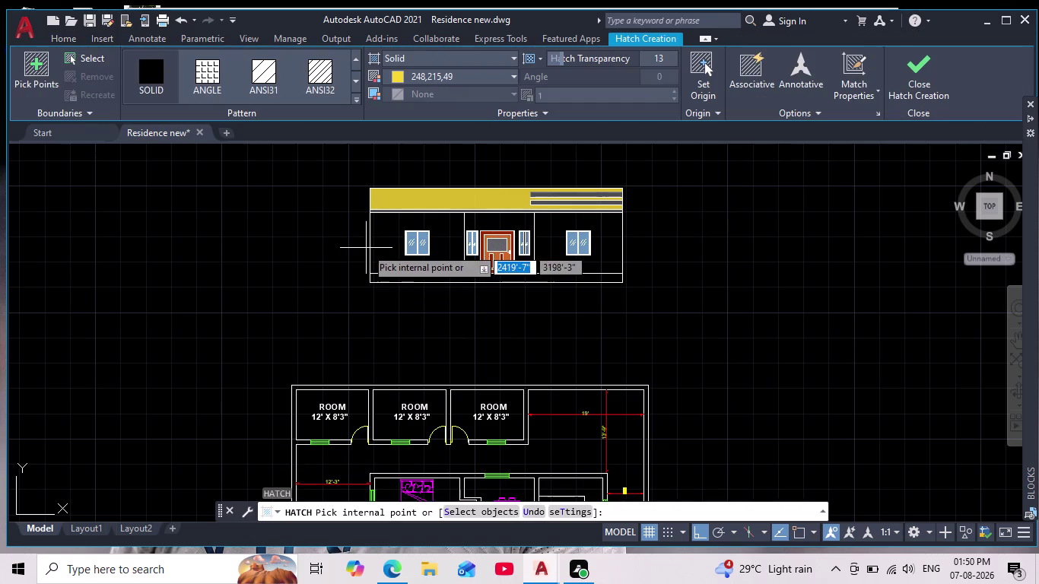
click(436, 234)
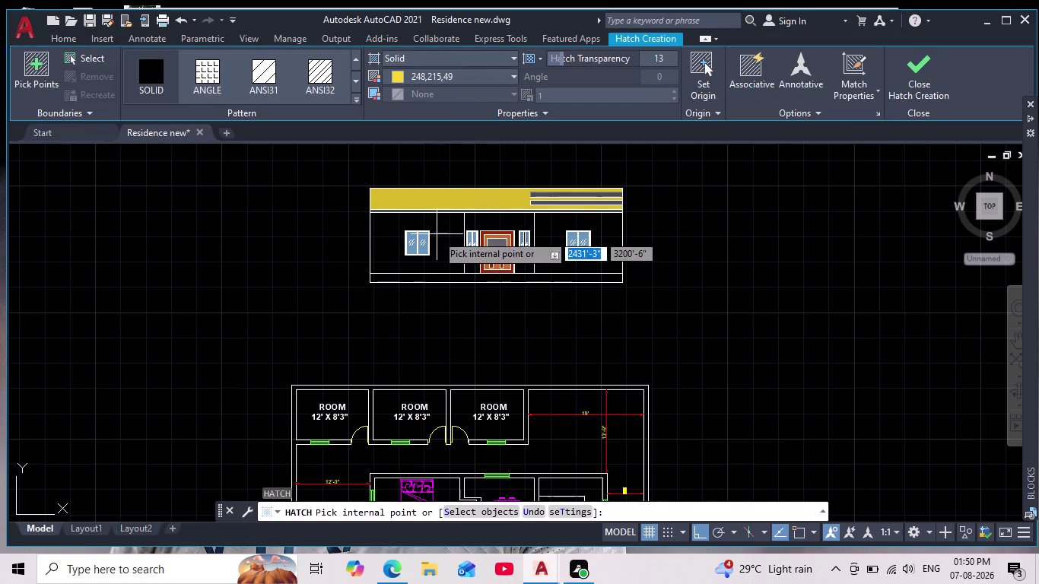
scroll(up, 3)
middle_drag(436, 249, 319, 283)
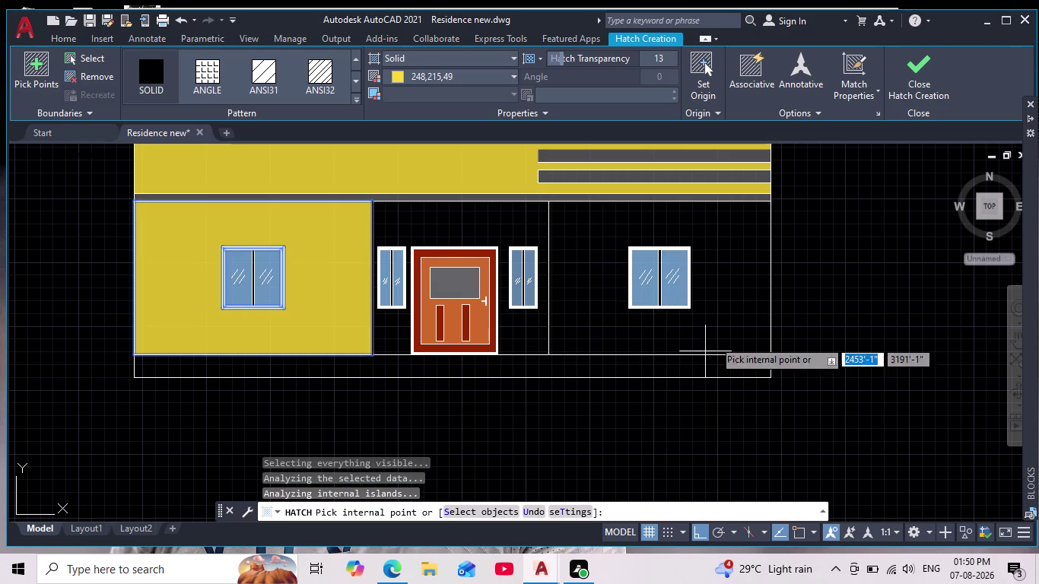
click(727, 241)
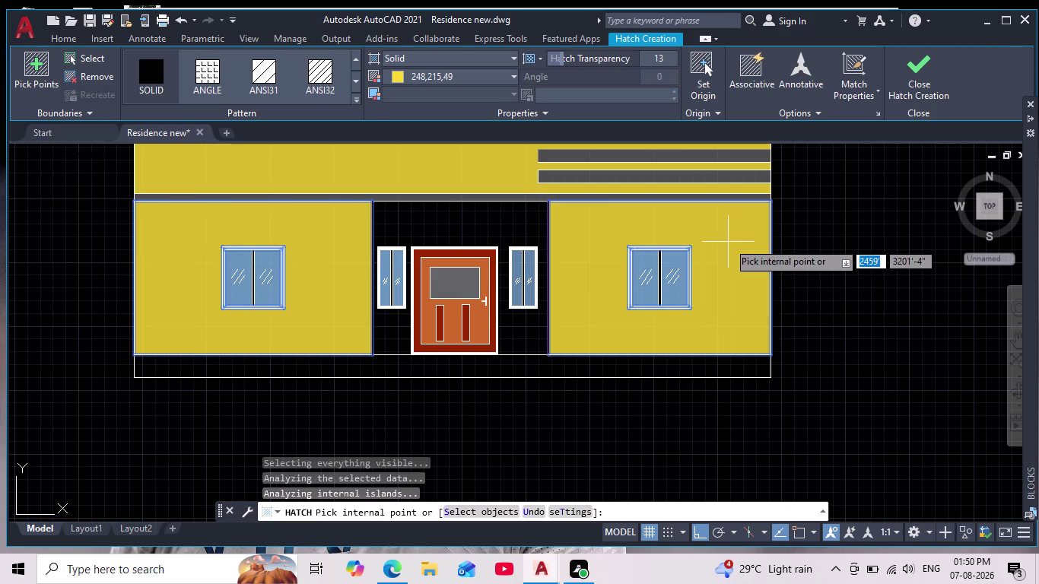
scroll(down, 3)
scroll(up, 3)
middle_drag(694, 285, 568, 364)
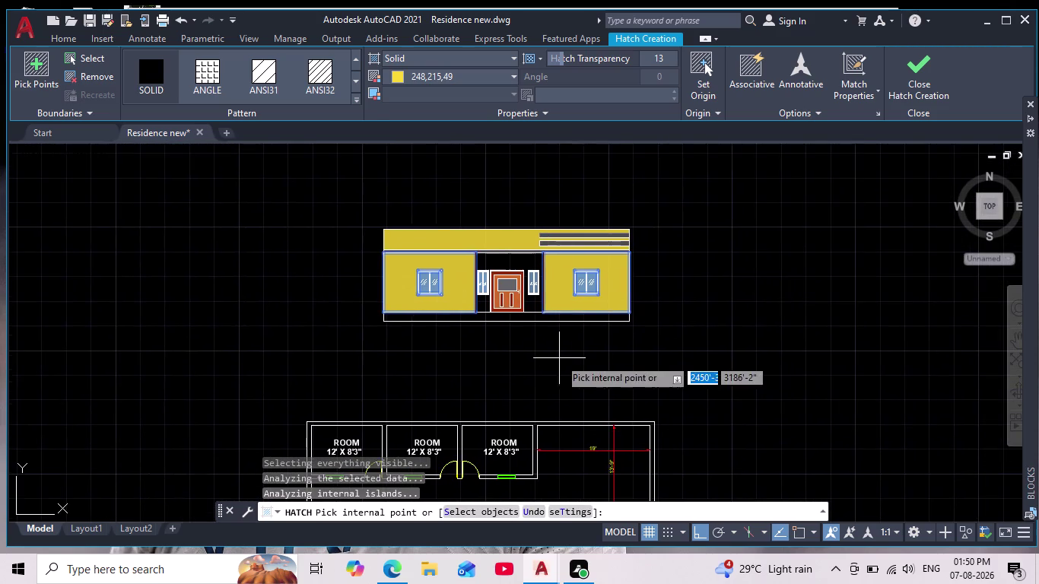
scroll(up, 3)
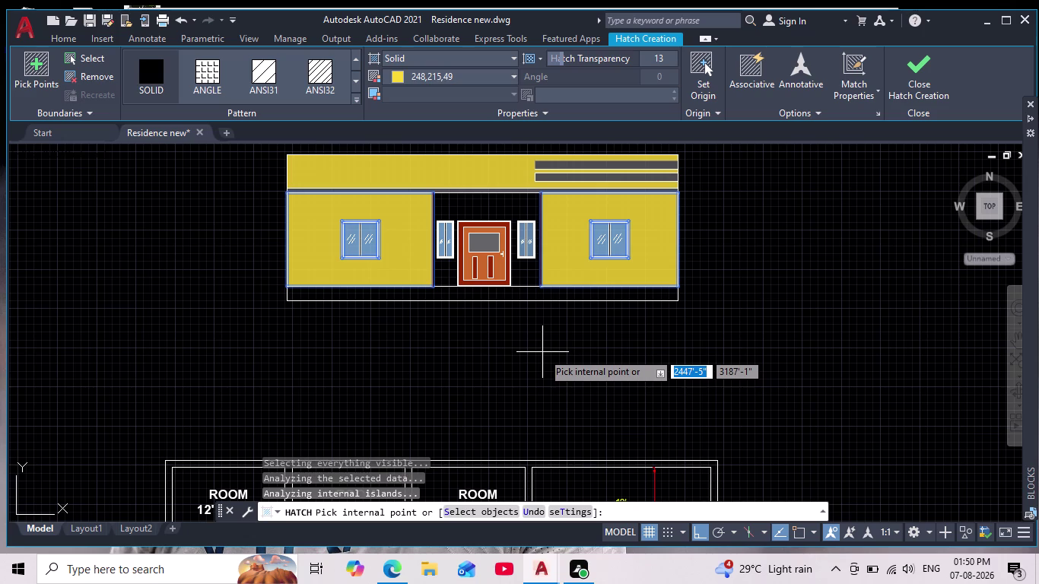
Pan and zoom around the elevation and the floor plan below it.
middle_drag(513, 338, 506, 389)
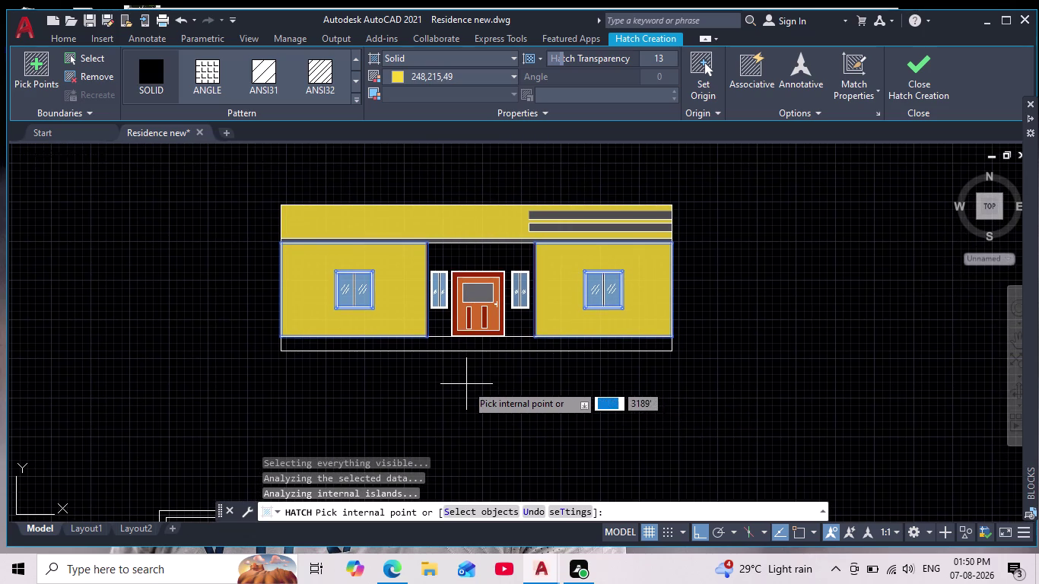
scroll(up, 3)
scroll(down, 3)
scroll(down, 3)
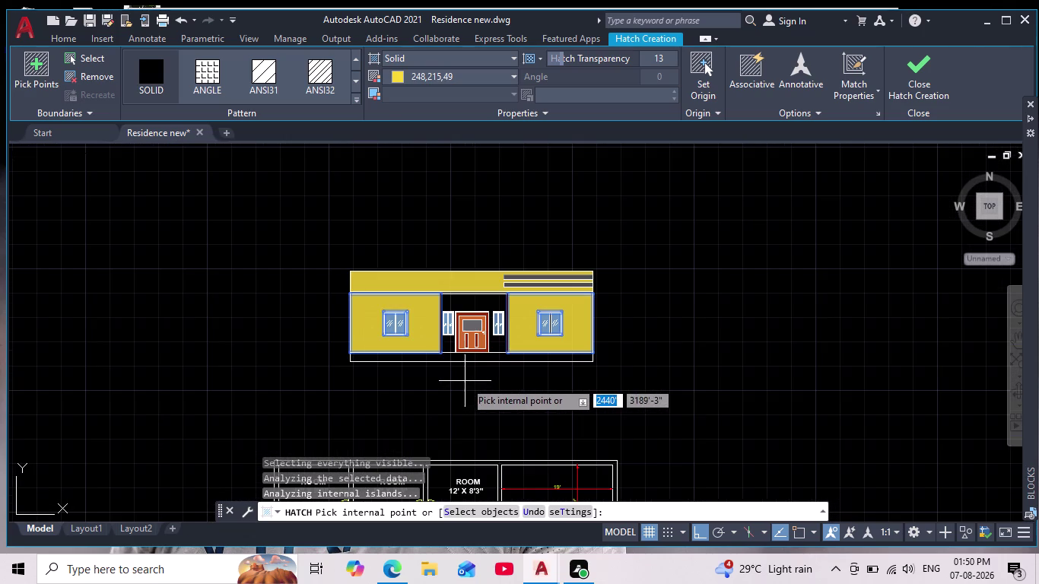
middle_drag(464, 381, 463, 352)
scroll(down, 3)
scroll(up, 3)
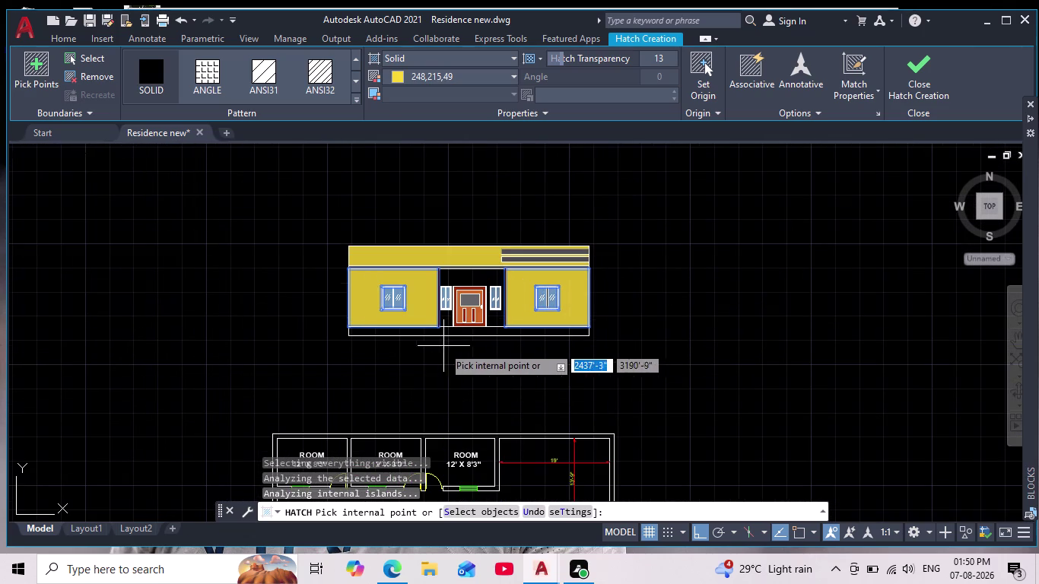
Try a blue-to-yellow gradient on the wall bays, then undo it.
click(396, 76)
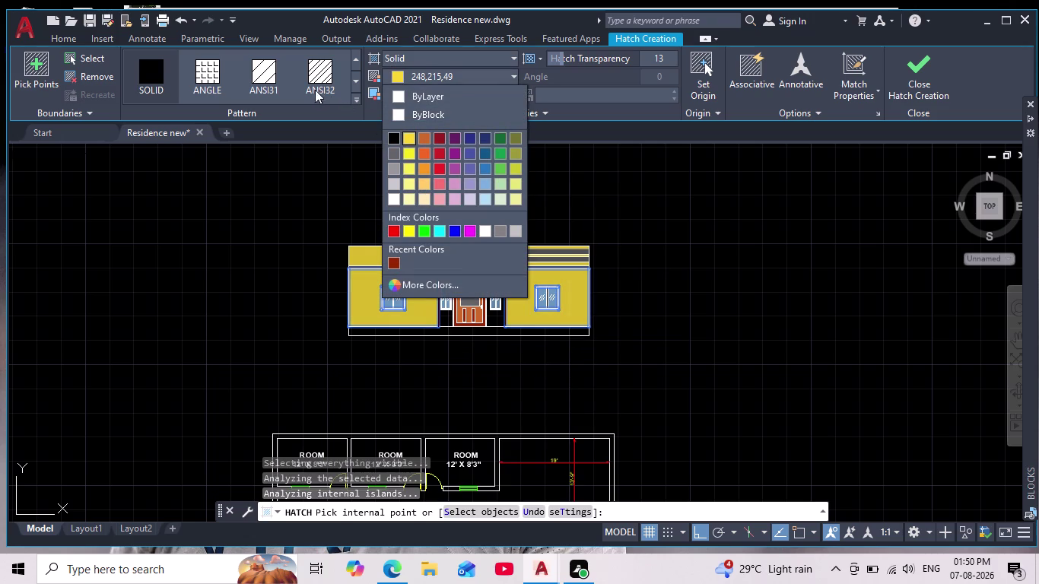
click(212, 76)
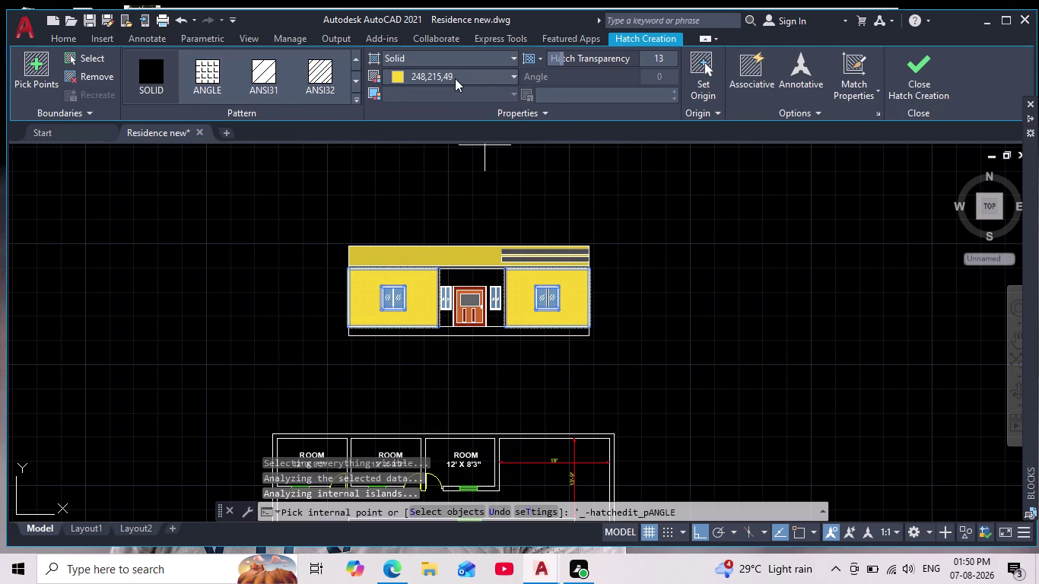
click(399, 57)
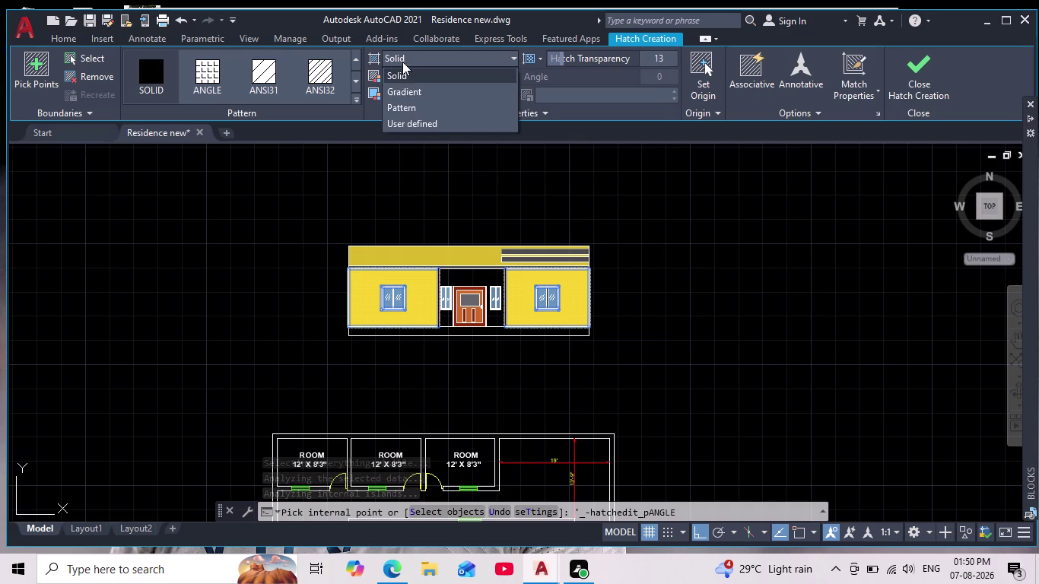
click(403, 95)
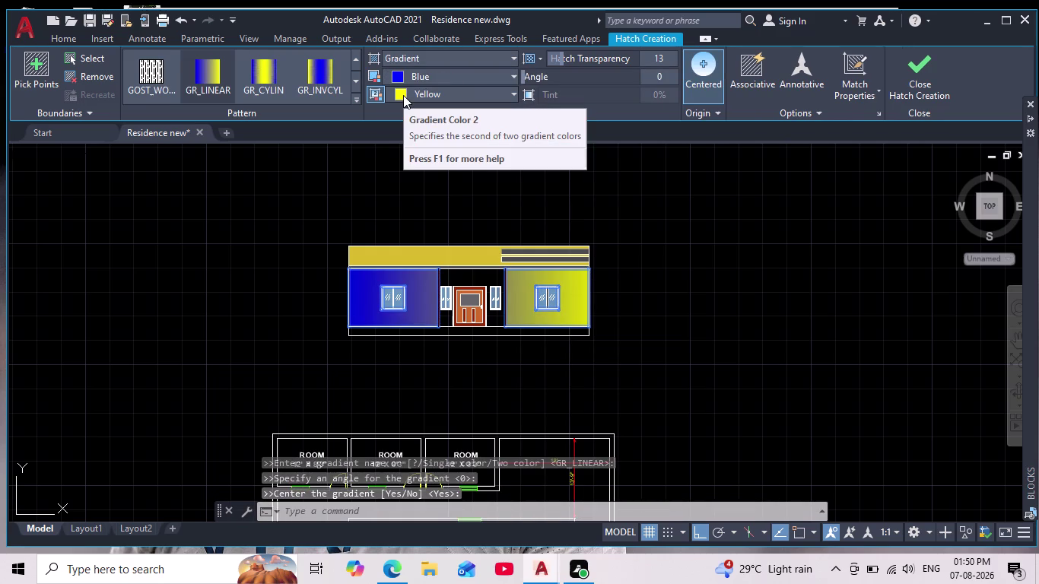
key(ctrl+z)
key(ctrl+z)
key(ctrl+z)
key(ctrl+z)
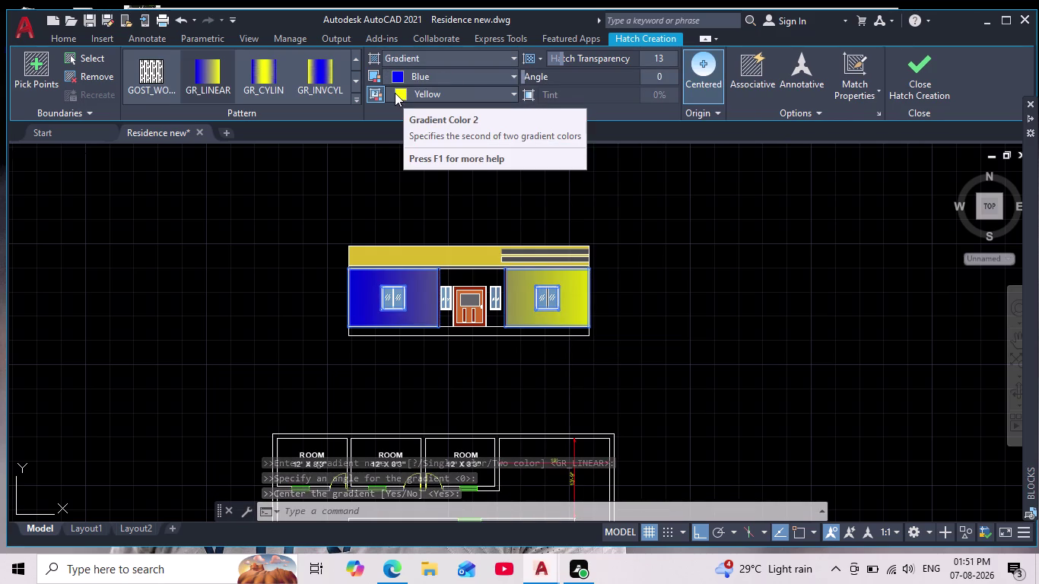
Return the wall fill to solid yellow and finish the hatch.
click(404, 53)
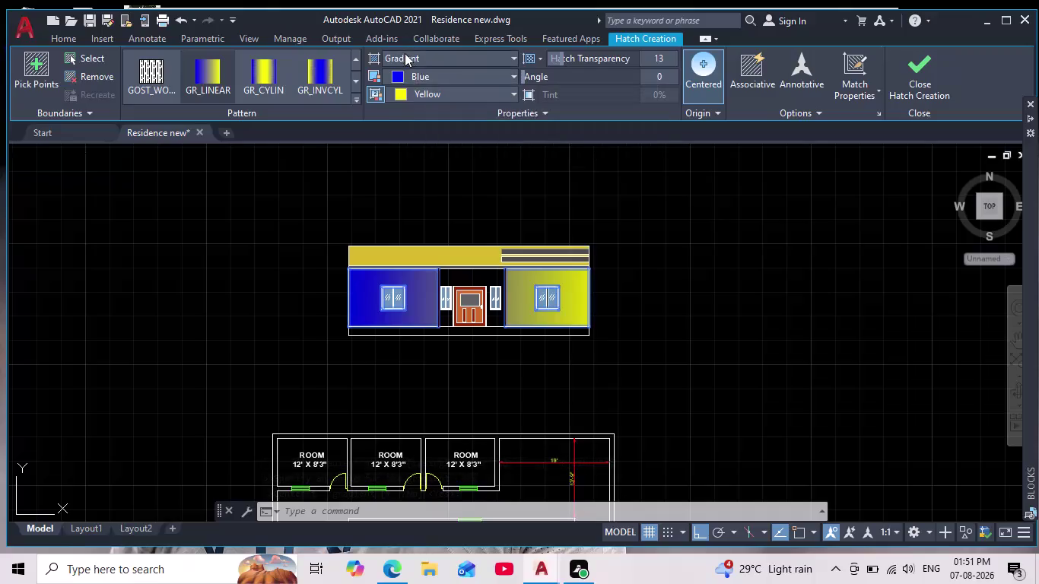
click(398, 74)
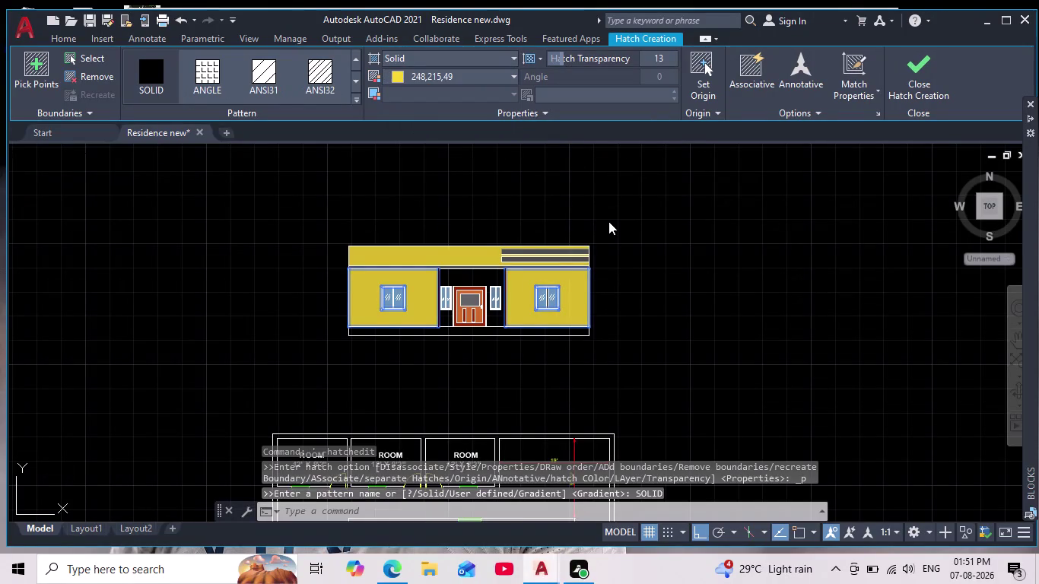
key(Return)
scroll(down, 3)
scroll(up, 3)
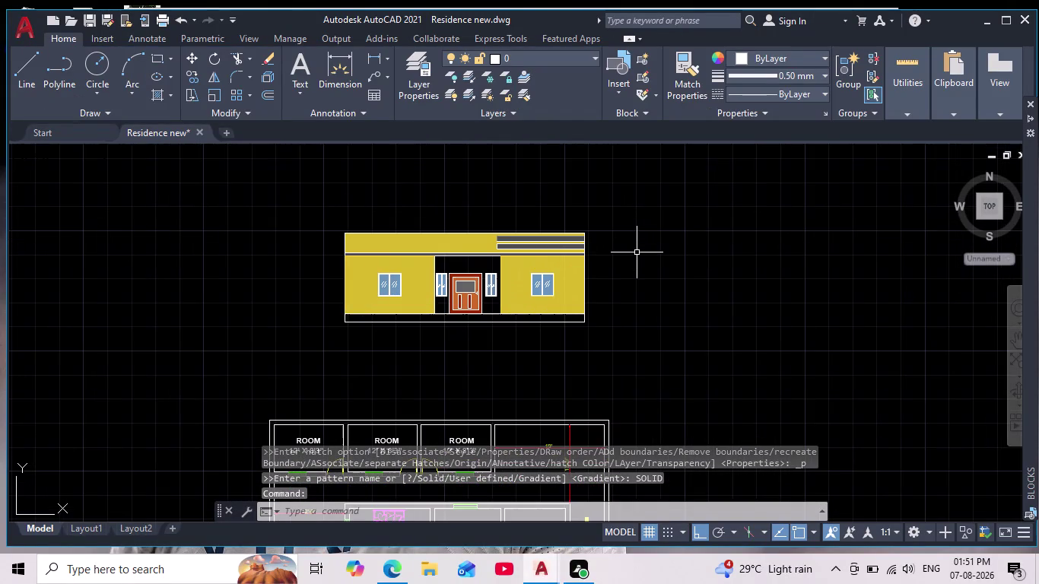
Start a new hatch and page through the pattern gallery past ANSI33–36.
key(h)
key(Return)
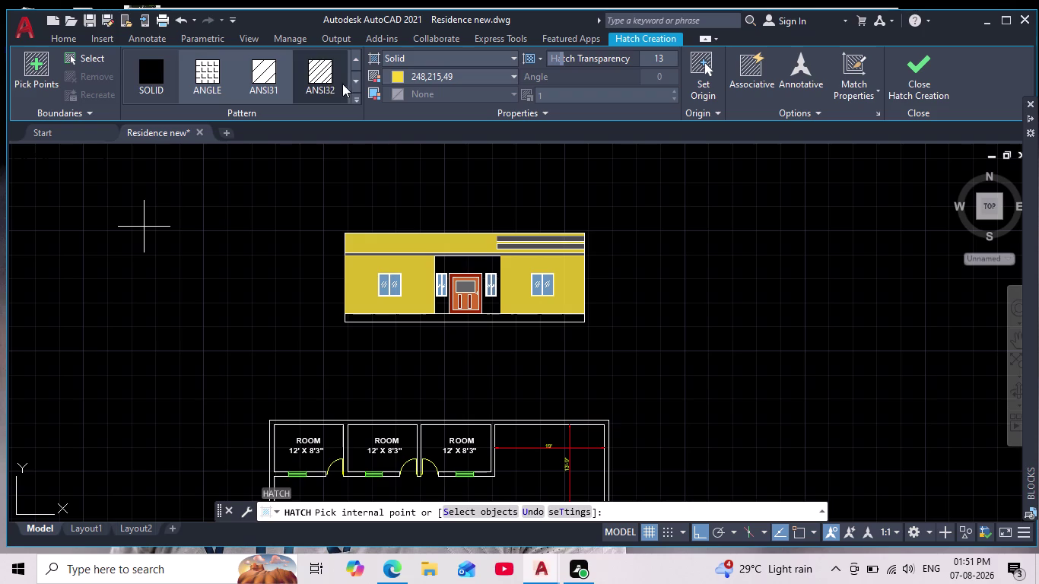
click(355, 85)
click(315, 68)
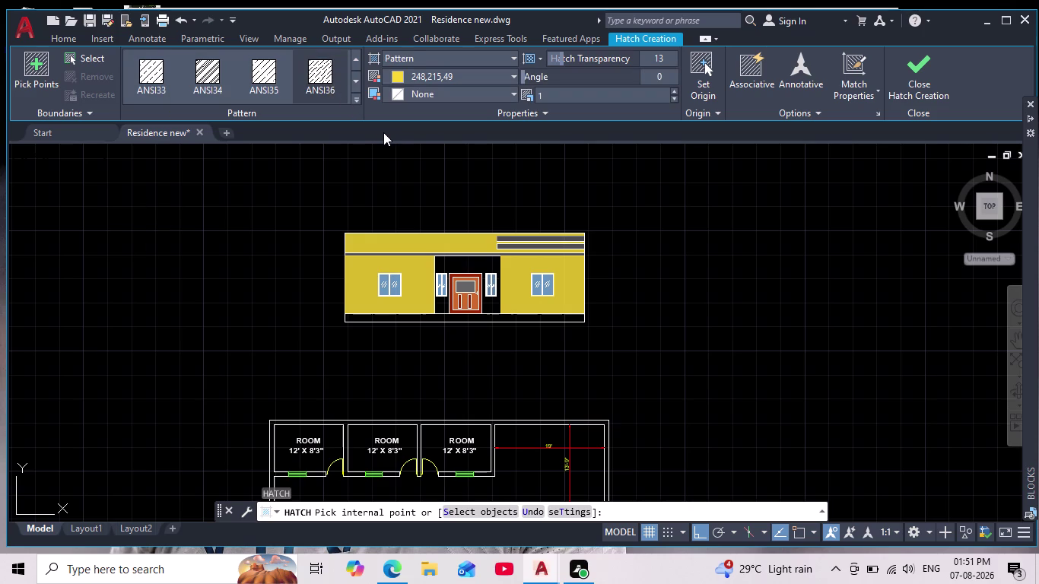
scroll(up, 3)
middle_drag(389, 189, 389, 183)
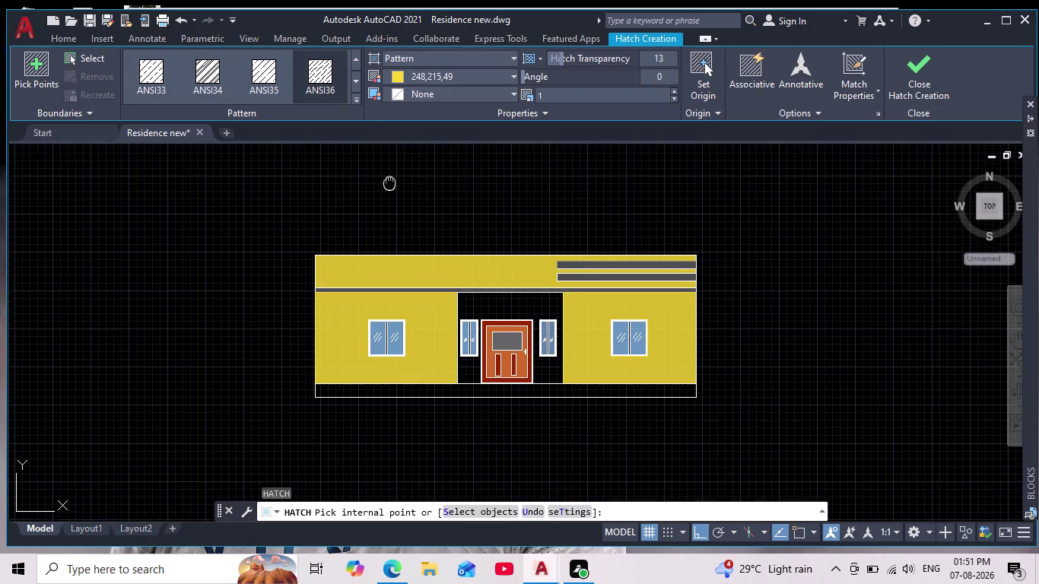
middle_drag(390, 183, 384, 142)
Inspect the elevation, then page on to ANSI37, ANSI38 and AR-B816.
scroll(up, 3)
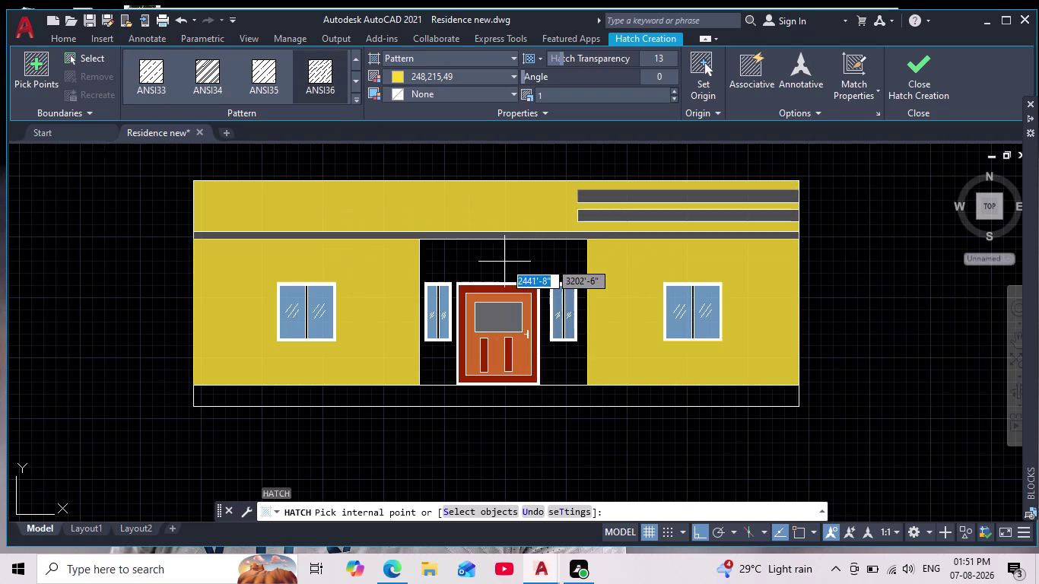
scroll(down, 3)
scroll(up, 3)
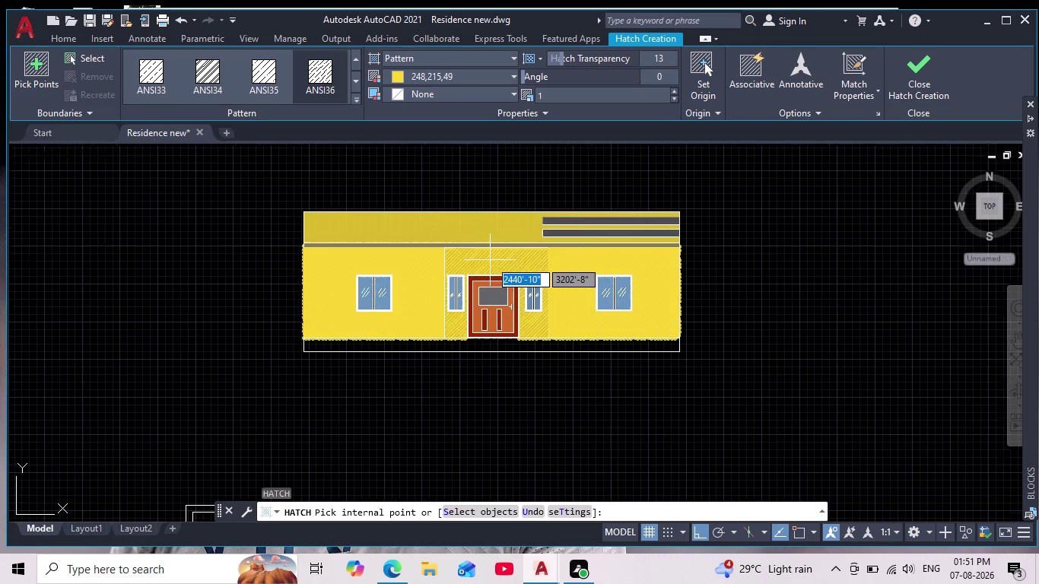
scroll(up, 3)
middle_drag(501, 168, 505, 200)
scroll(down, 3)
middle_drag(513, 181, 505, 213)
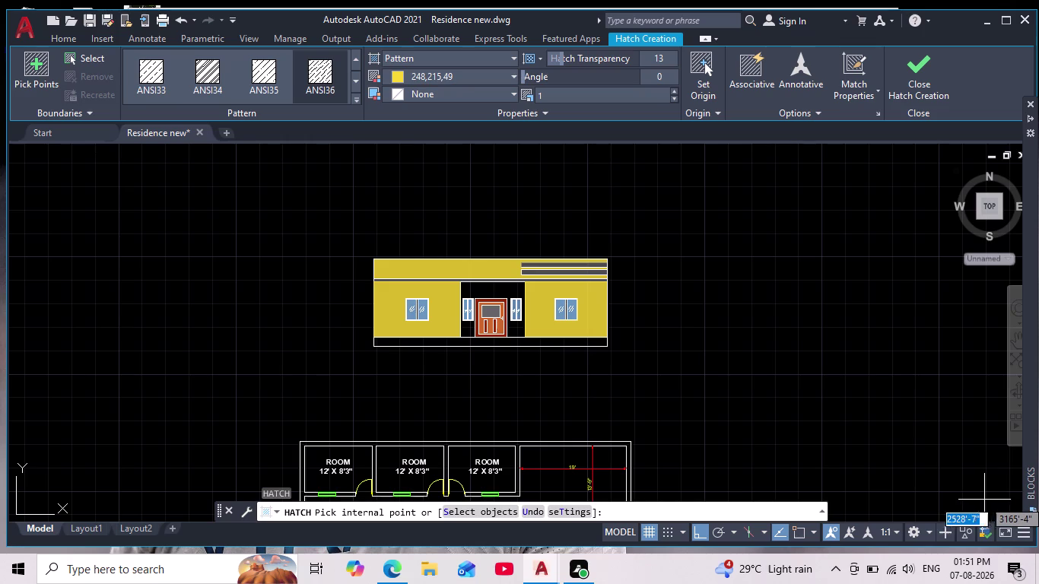
scroll(up, 3)
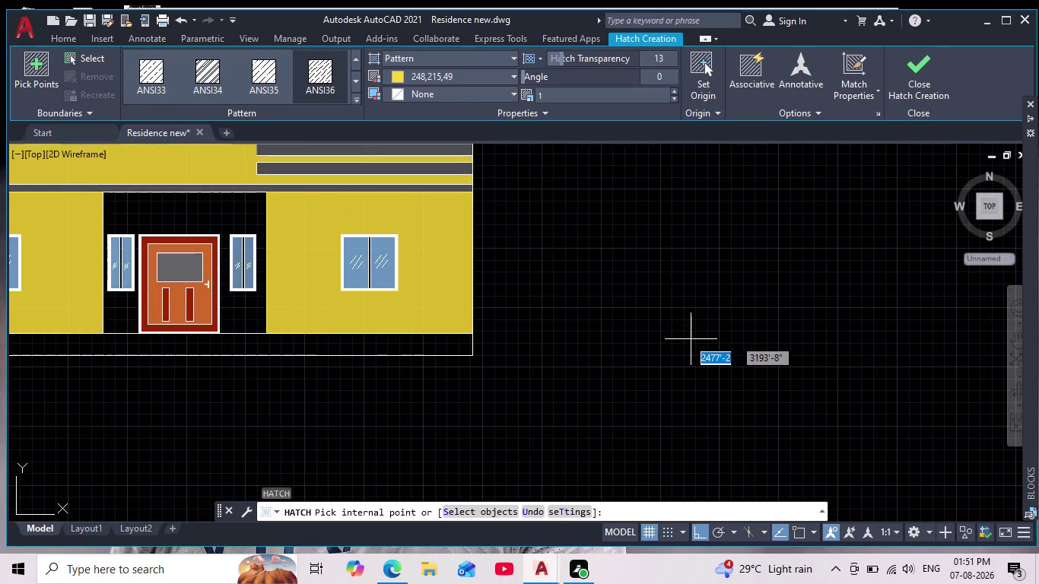
middle_drag(689, 342, 753, 383)
scroll(down, 3)
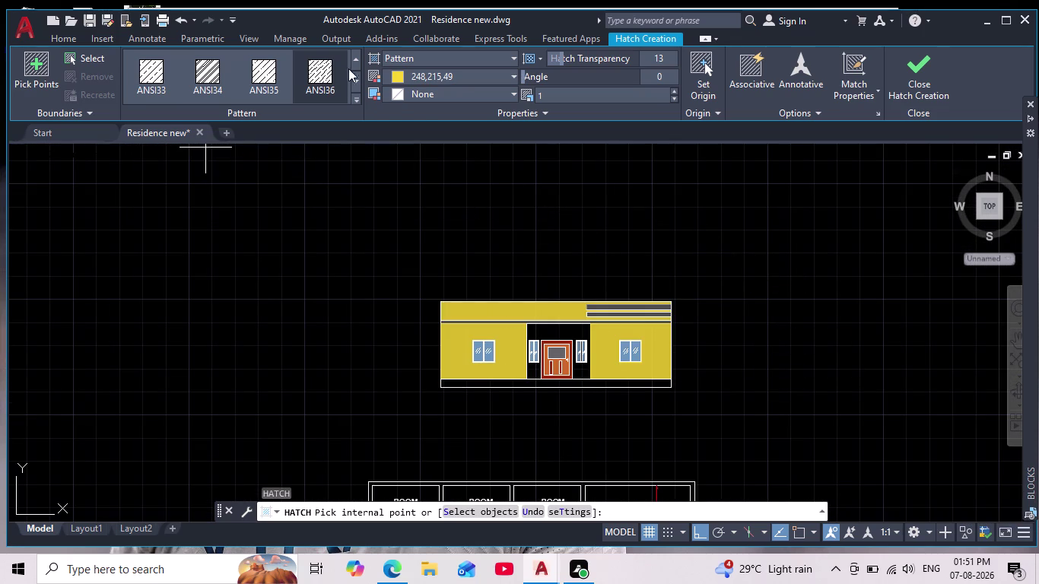
click(355, 83)
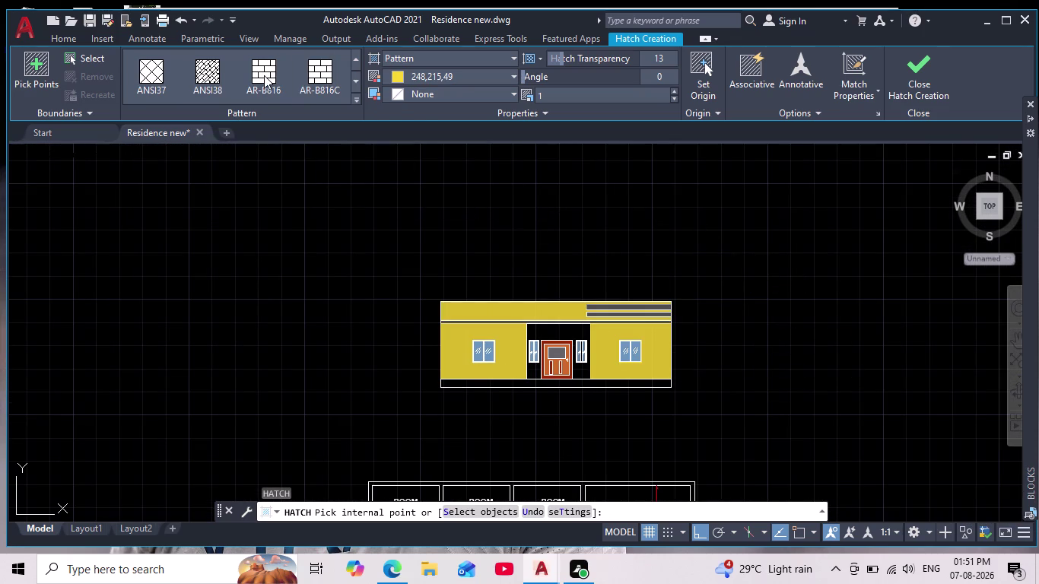
Choose the AR-B816 brick pattern and pick inside the door recess.
click(264, 75)
middle_drag(336, 243, 256, 190)
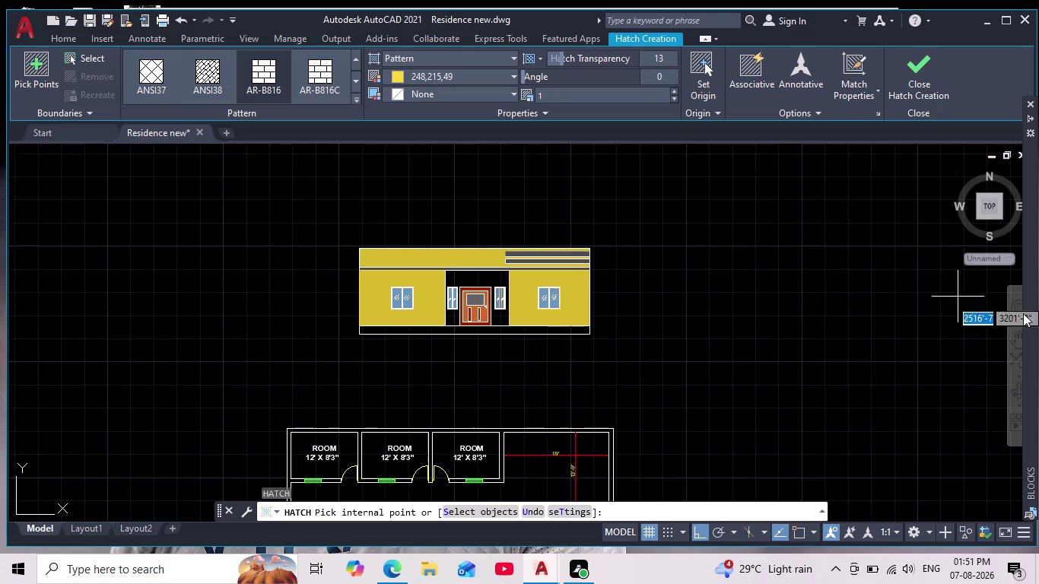
scroll(up, 3)
scroll(up, 3)
middle_drag(479, 347, 492, 575)
middle_drag(473, 397, 476, 275)
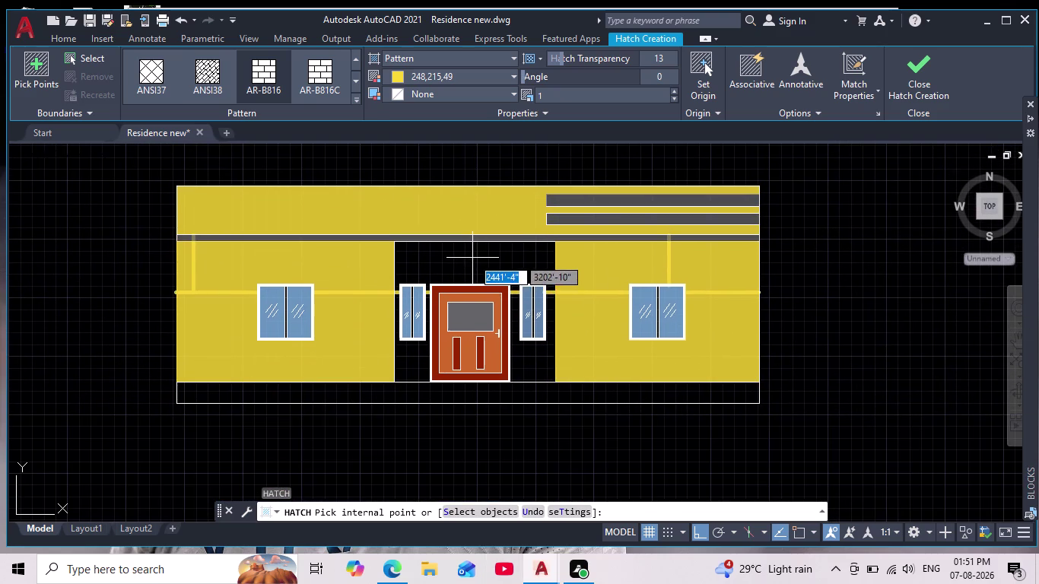
click(472, 264)
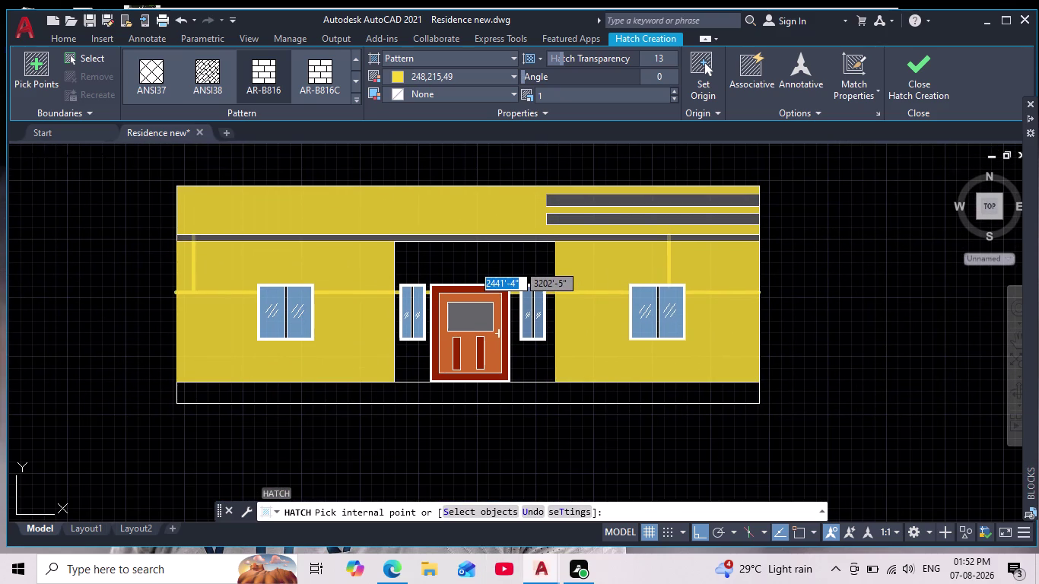
scroll(down, 3)
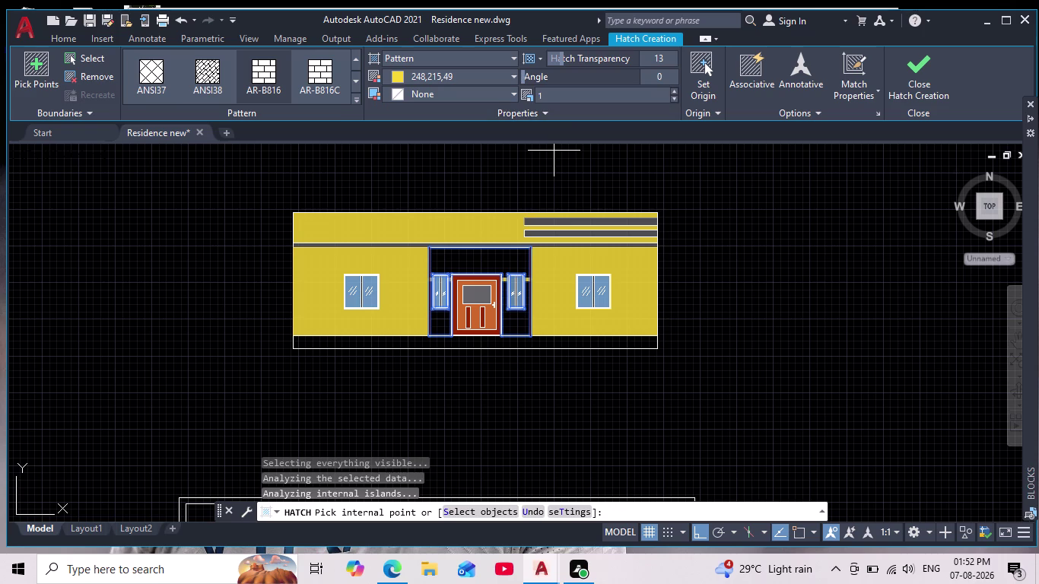
Try pattern scales of 25 and then 15 on the door recess fill.
click(555, 97)
text(25)
key(Return)
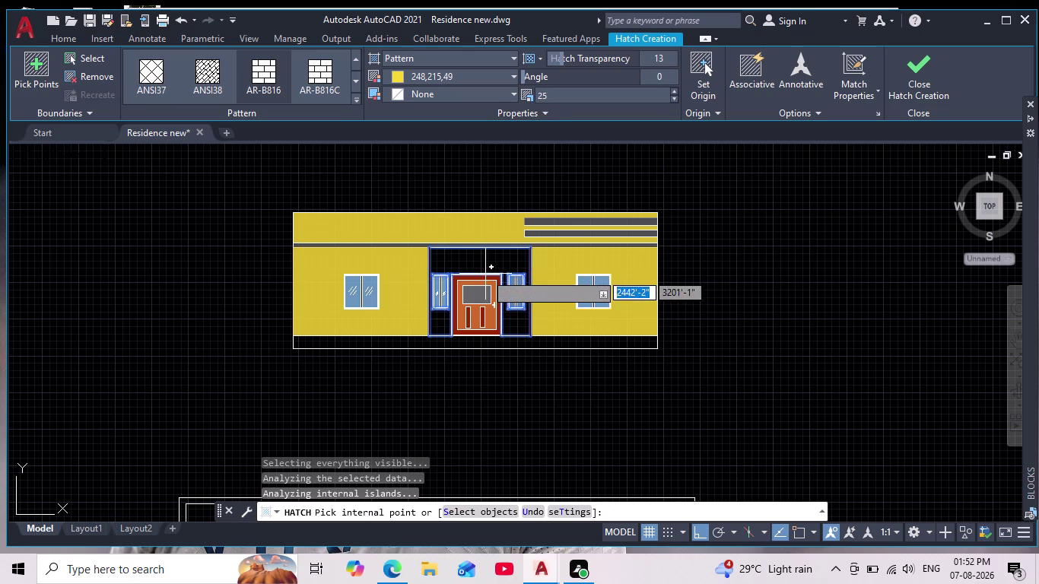
right_drag(454, 250, 396, 236)
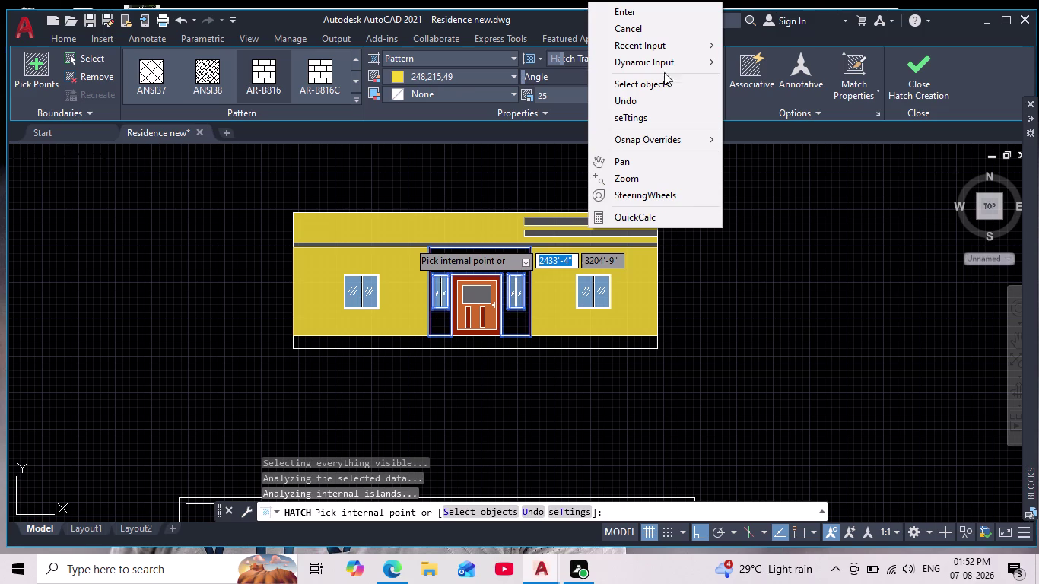
click(555, 97)
text(15)
key(Return)
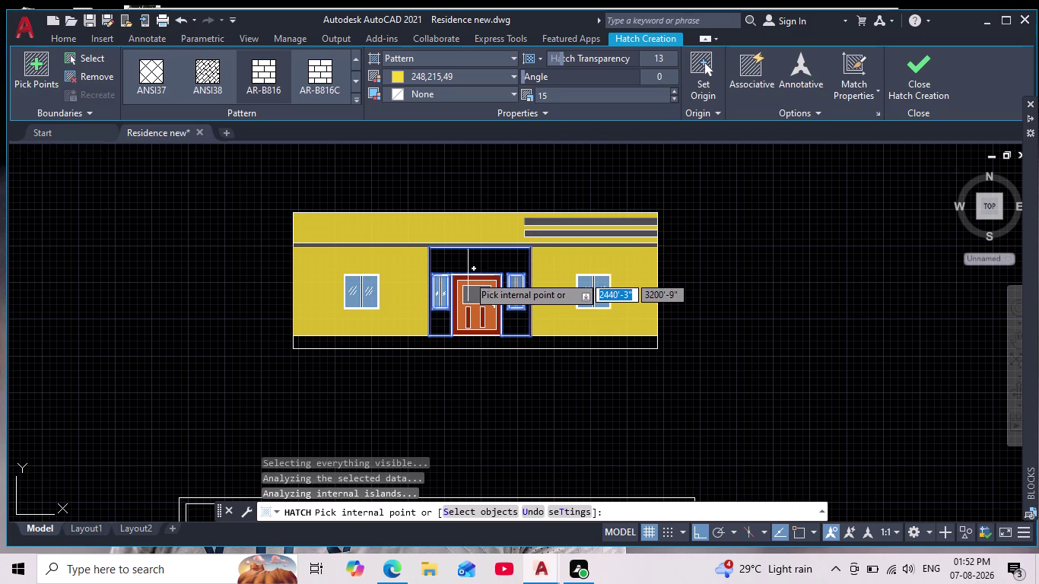
scroll(up, 3)
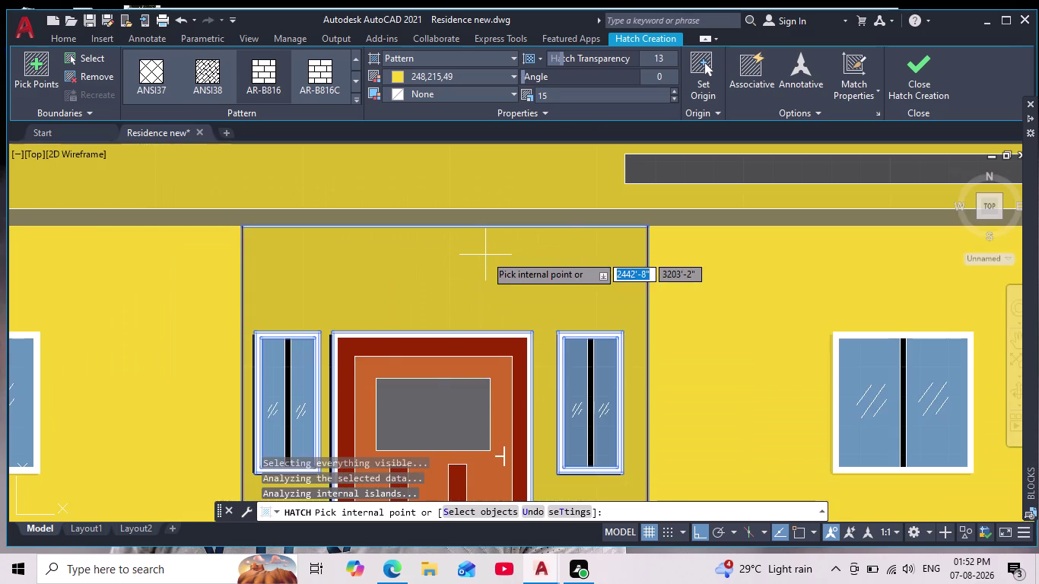
scroll(down, 3)
click(552, 88)
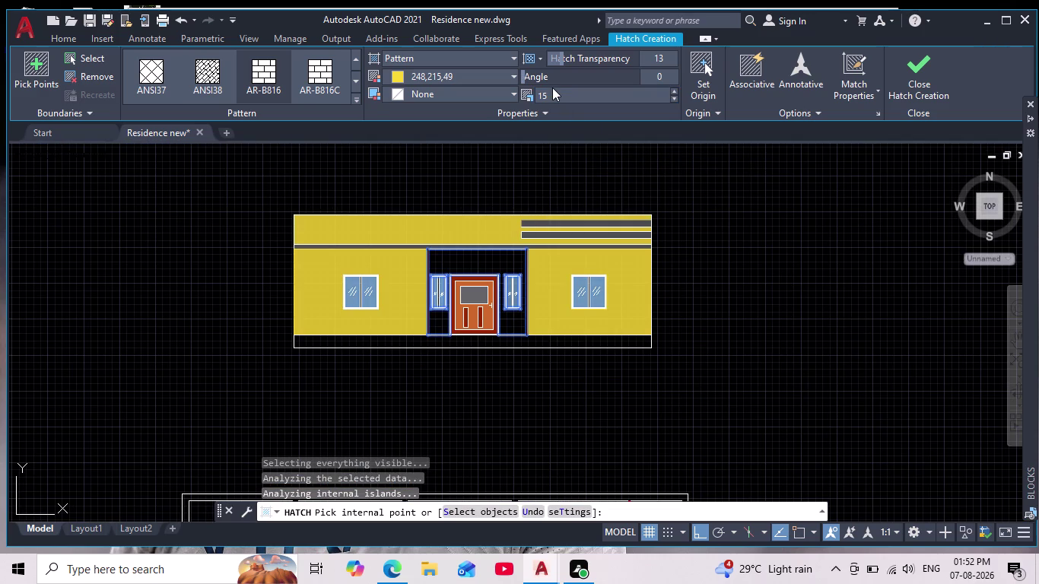
Reduce the brick pattern scale to 10, then to 0.1.
click(559, 98)
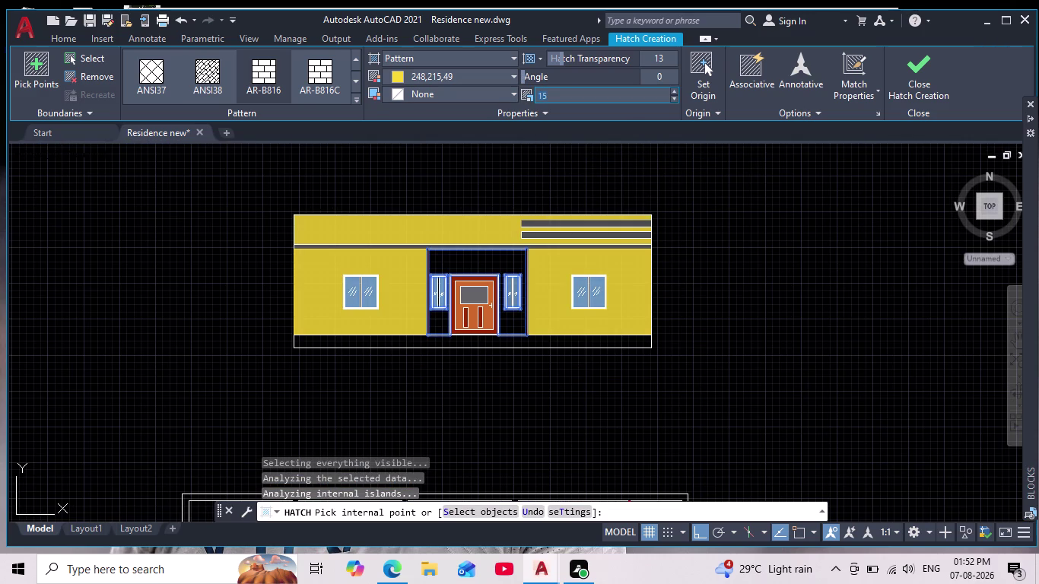
text(10)
key(Return)
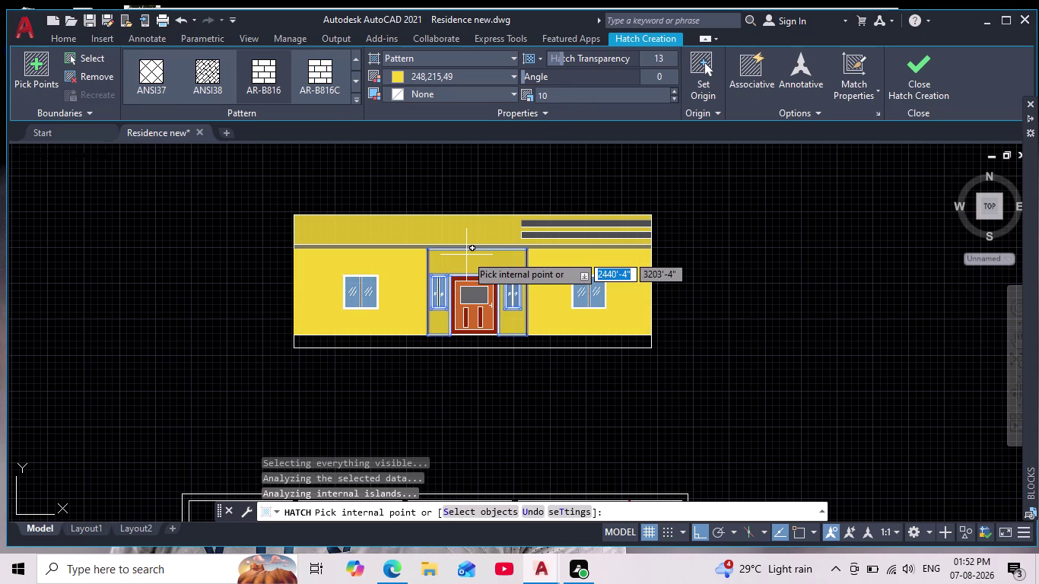
click(565, 98)
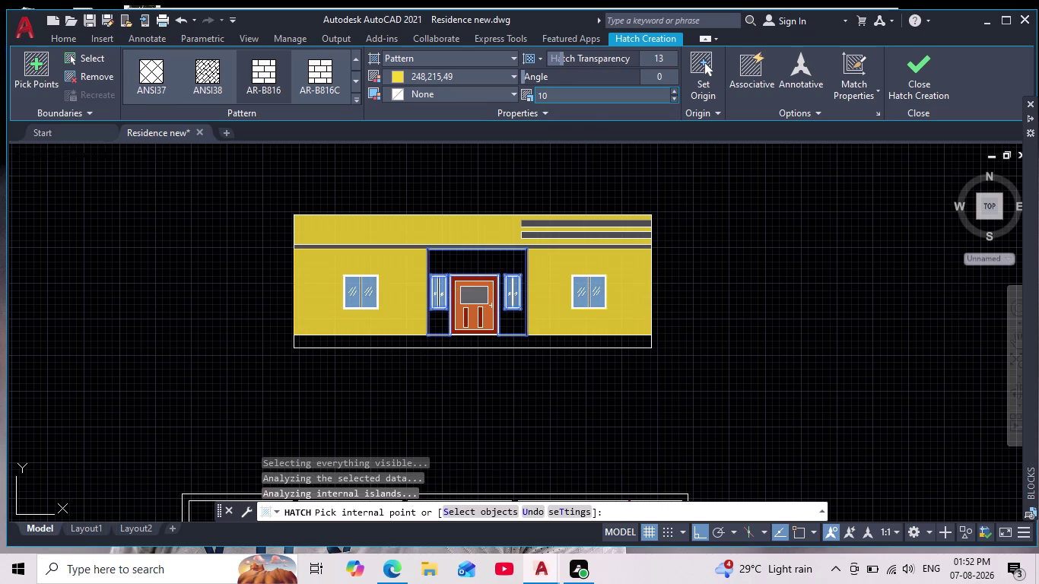
key(BackSpace)
text(0.1)
key(Return)
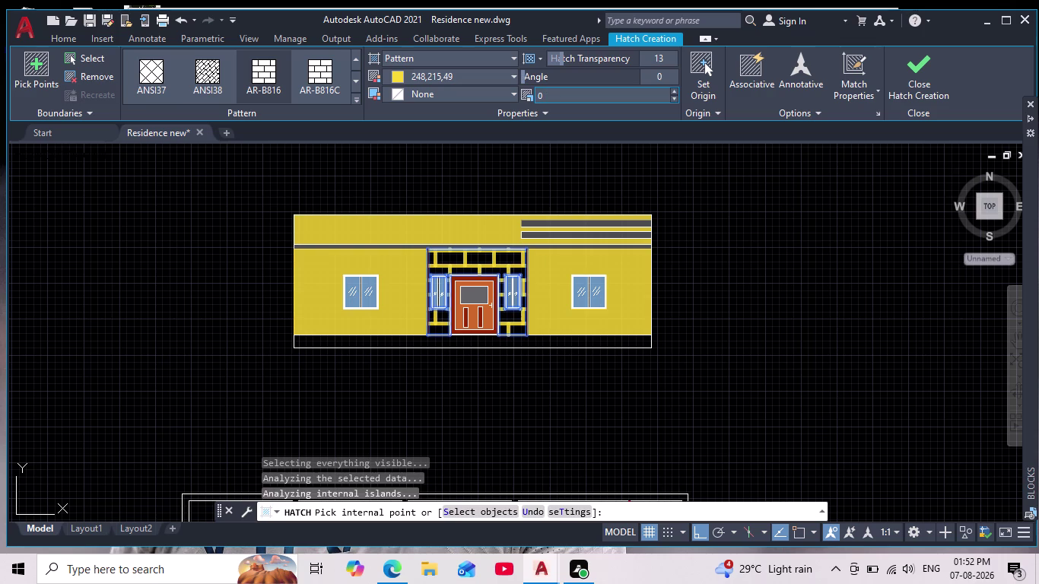
Set the trial hatch pattern scale to 1.
key(1)
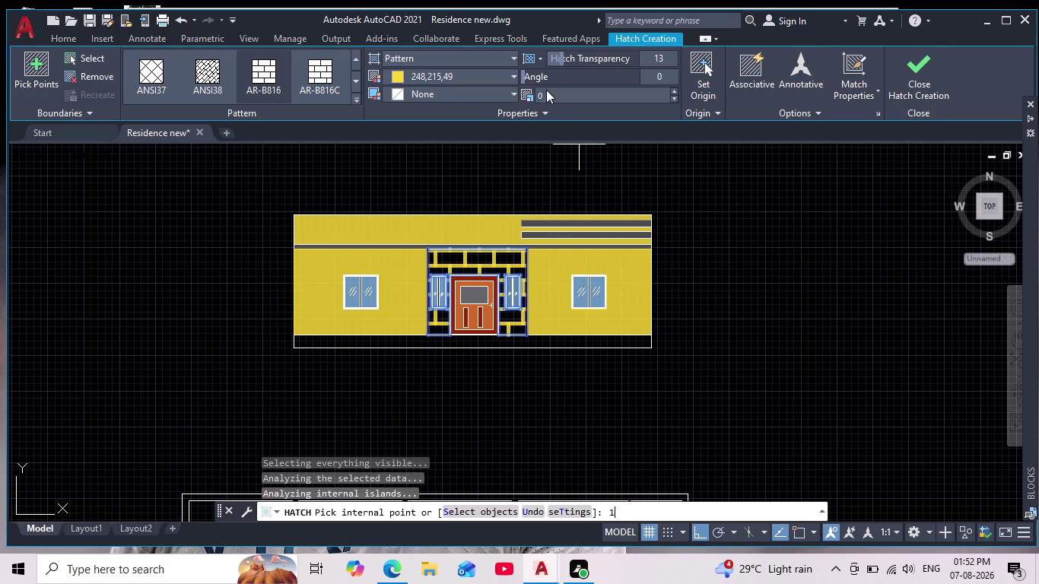
click(545, 94)
key(1)
key(Return)
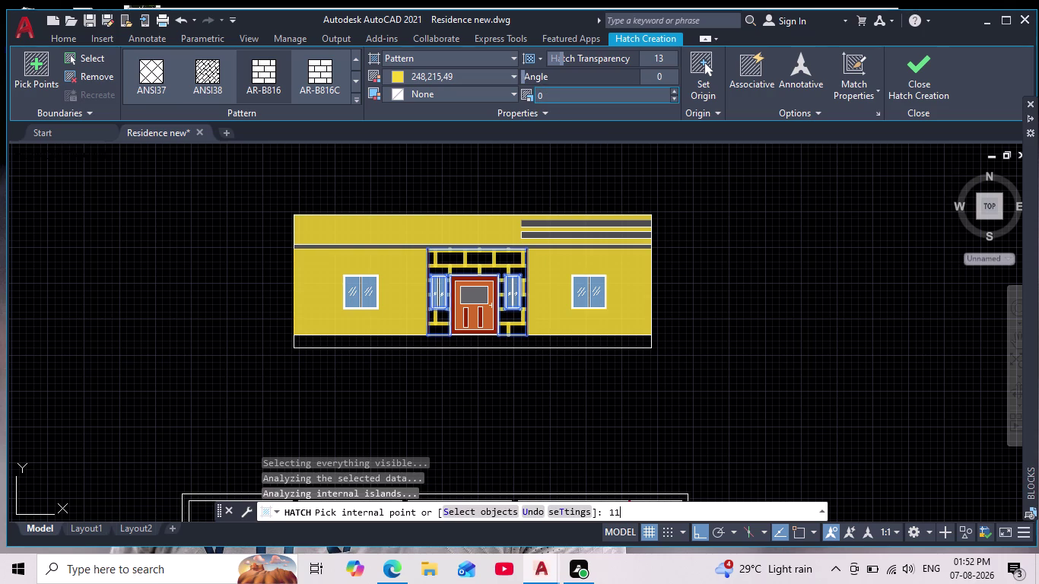
double_click(557, 93)
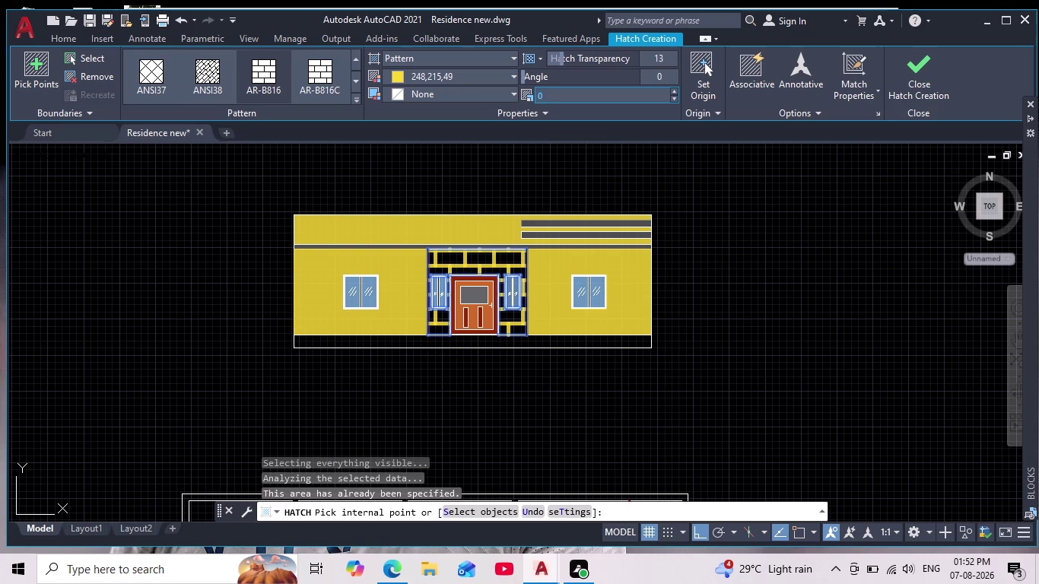
key(1)
key(Return)
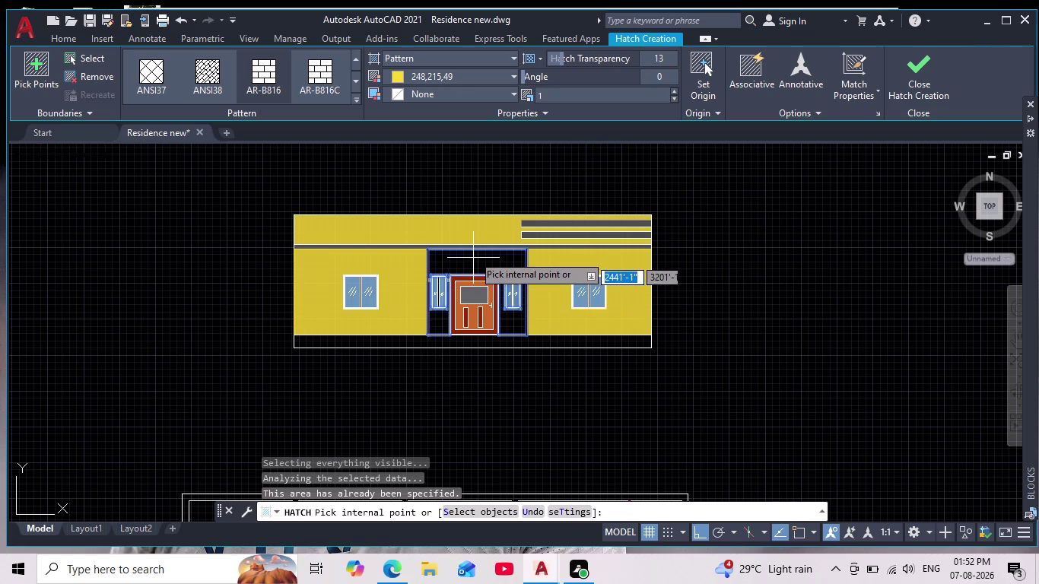
Pan and zoom around the elevation and floor plan to inspect the trial pattern.
scroll(down, 3)
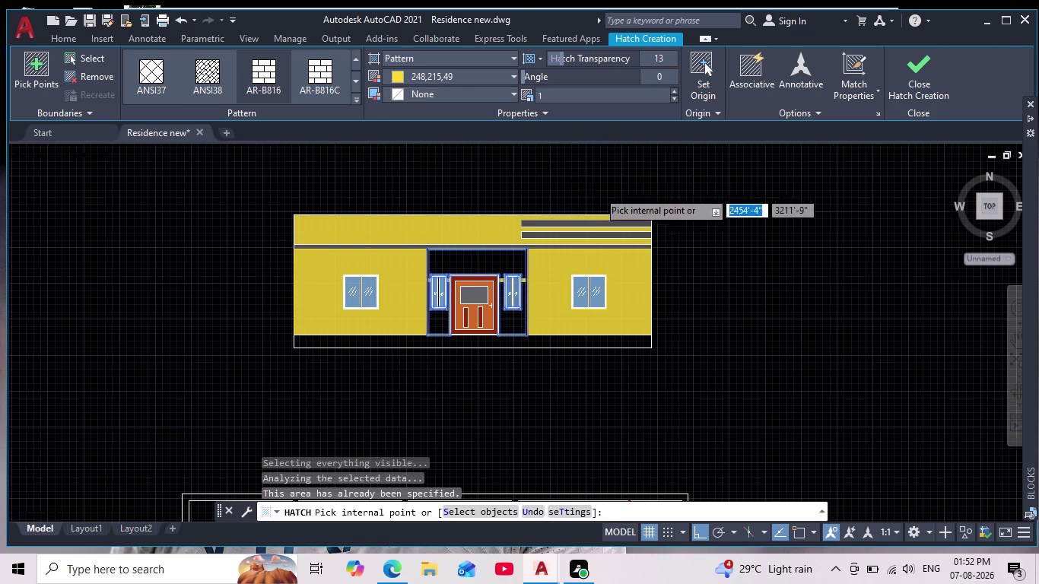
scroll(down, 3)
middle_drag(659, 239, 610, 242)
scroll(down, 3)
scroll(up, 3)
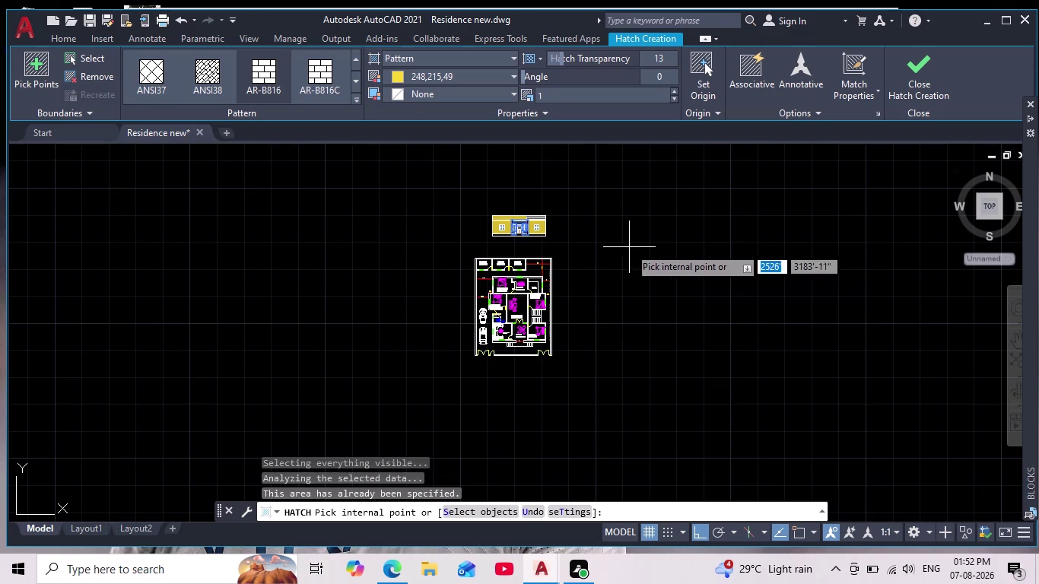
scroll(up, 3)
middle_drag(631, 255, 658, 307)
scroll(up, 3)
middle_drag(567, 303, 727, 298)
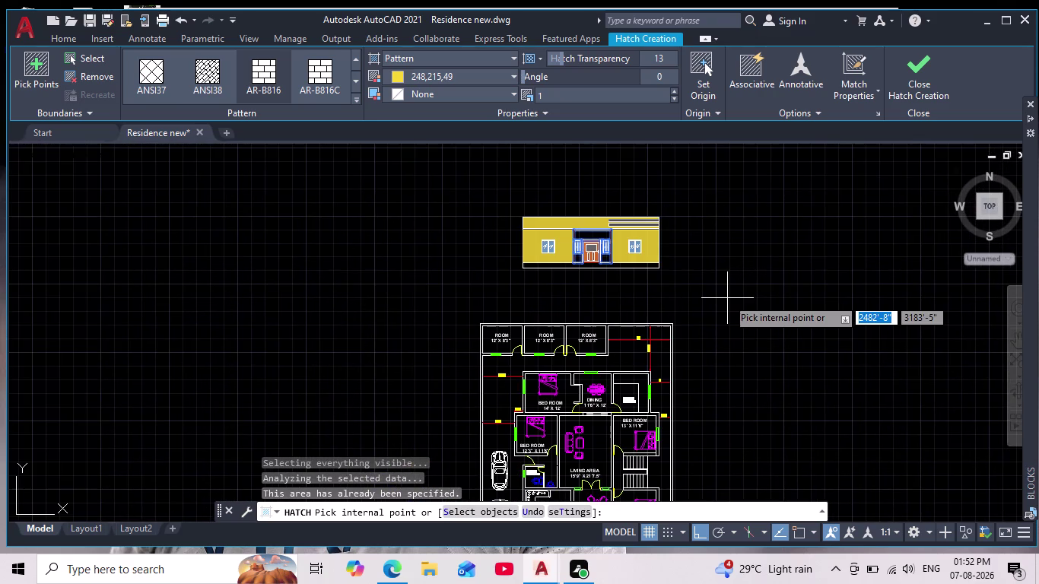
scroll(up, 3)
middle_drag(715, 298, 699, 329)
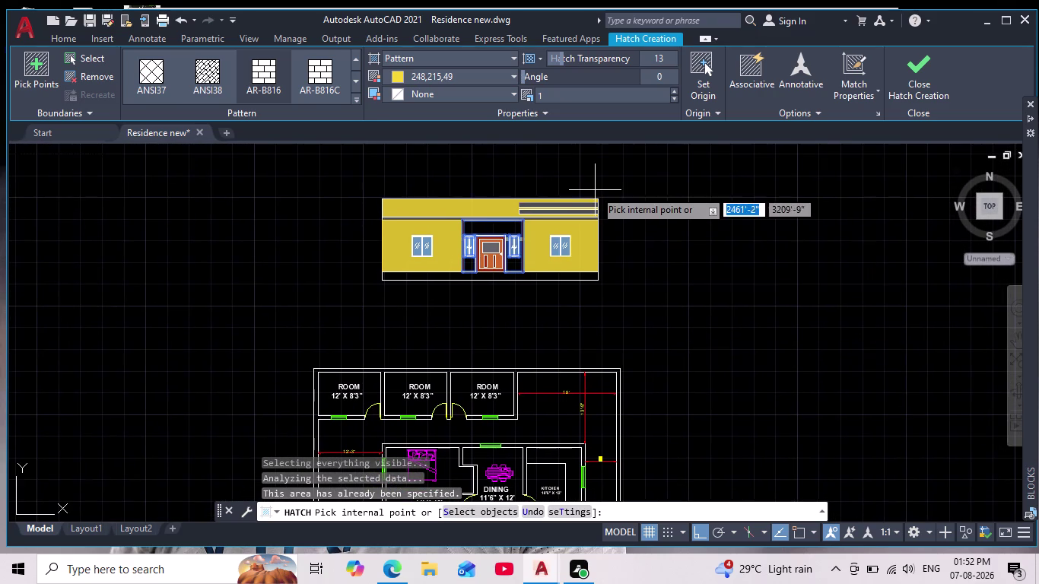
middle_drag(653, 238, 645, 270)
scroll(up, 3)
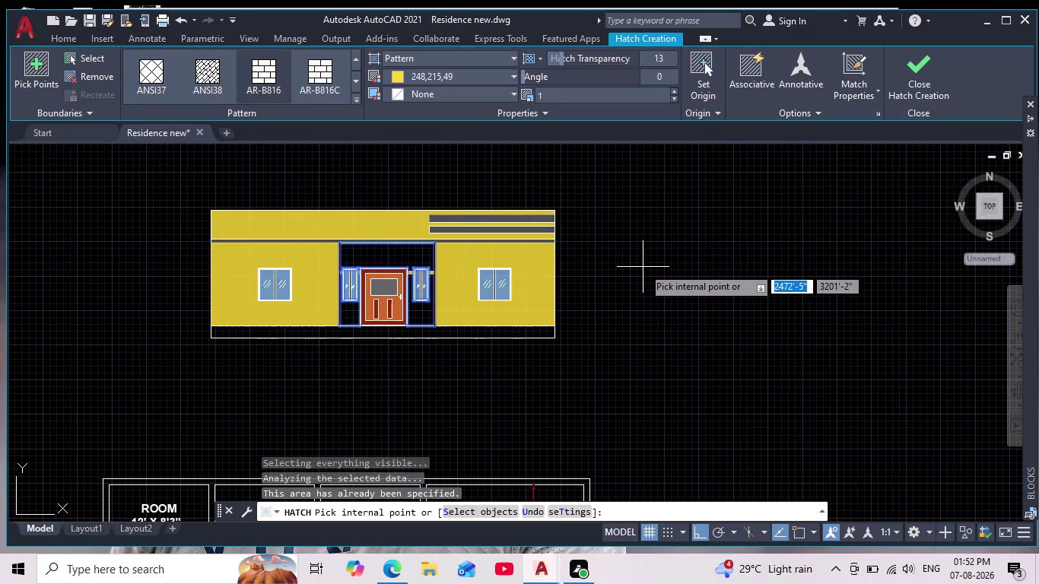
middle_drag(642, 266, 680, 252)
scroll(down, 3)
scroll(up, 3)
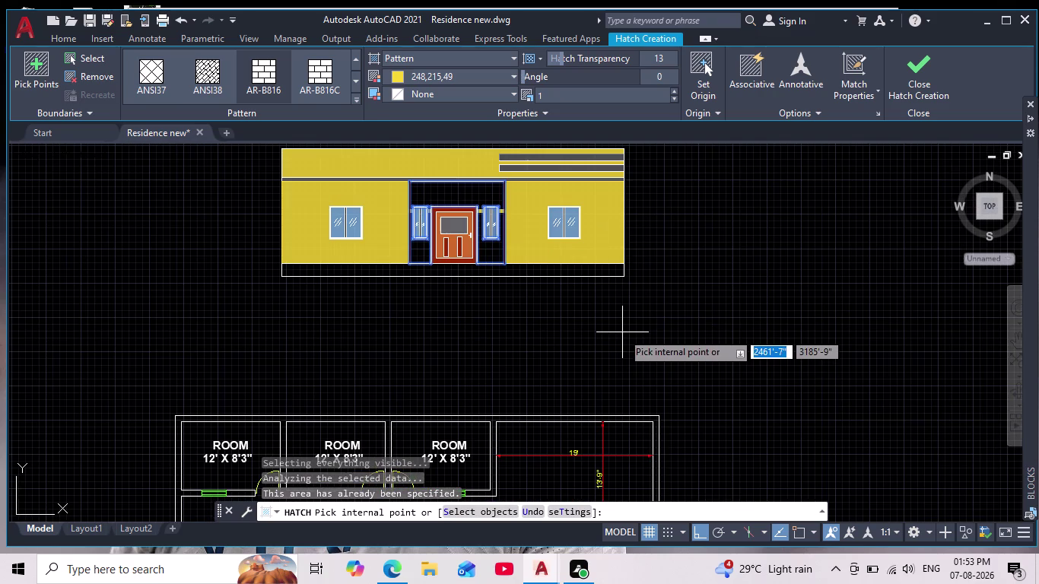
Cancel the door-recess trial fill, exit the hatch command, and select a yellow side wall fill.
key(Escape)
key(Escape)
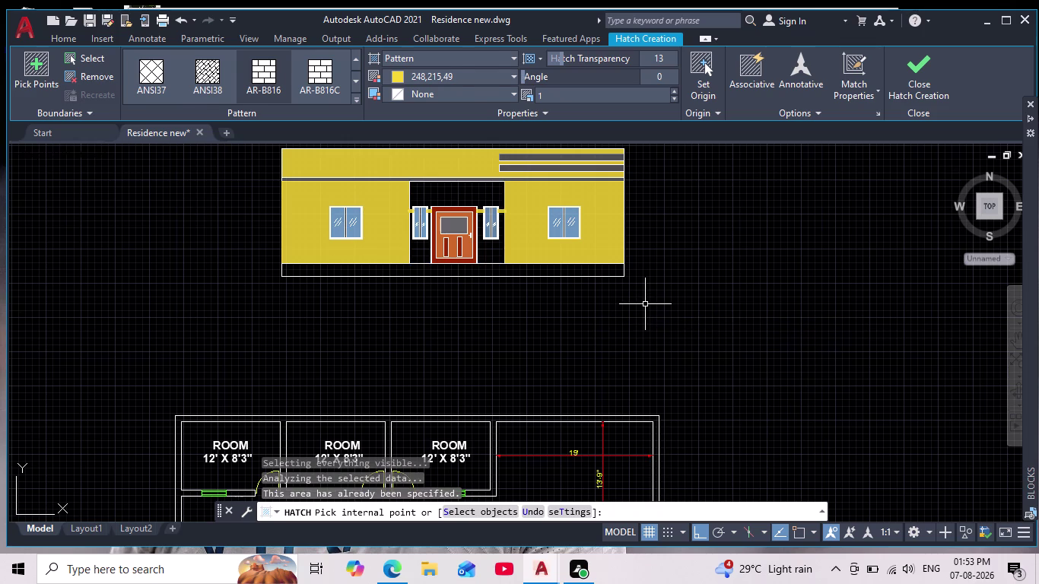
middle_drag(644, 317, 643, 353)
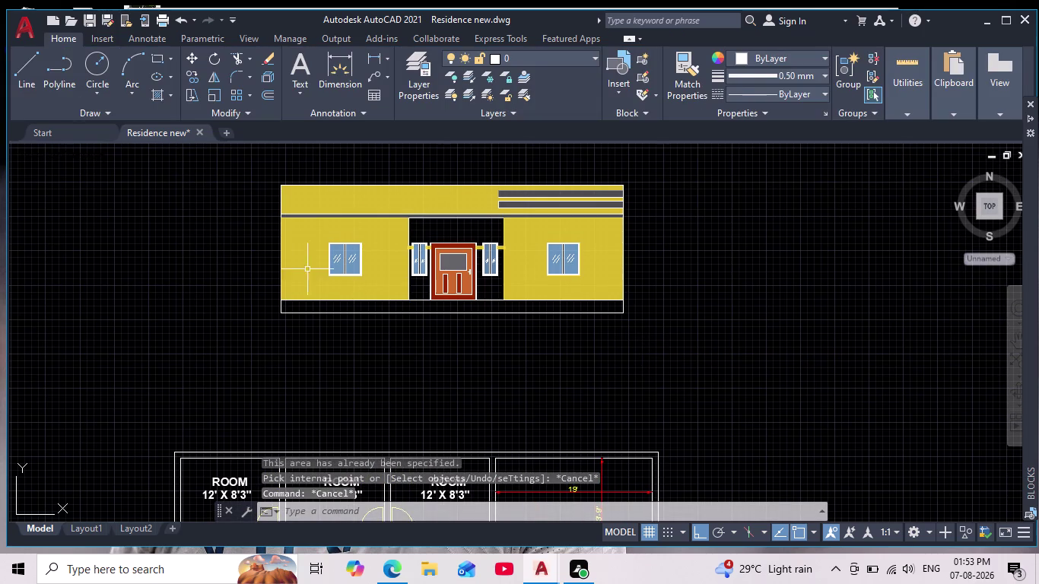
click(323, 251)
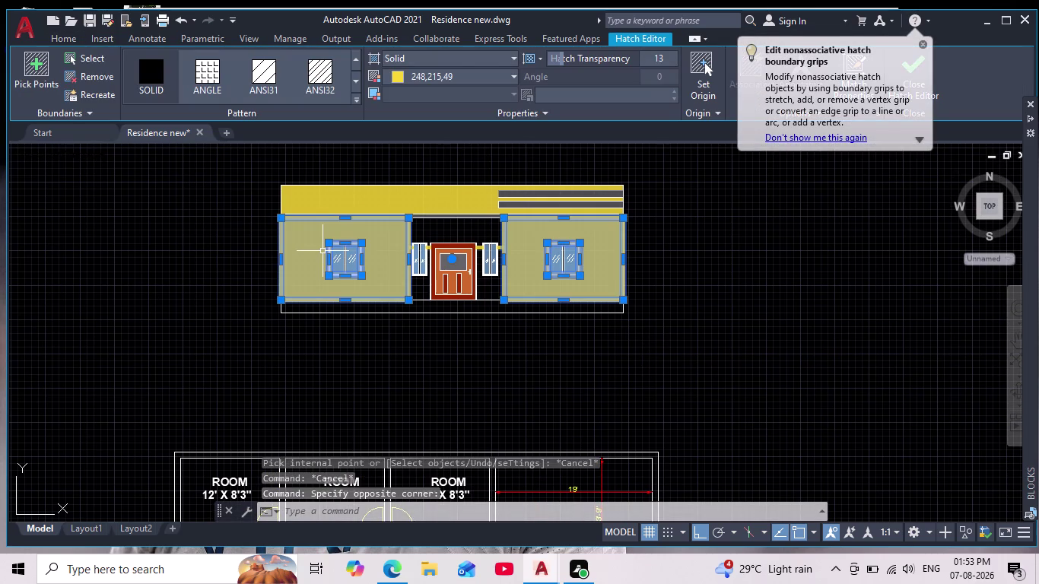
Erase the selected yellow side wall fills and the yellow parapet fill.
key(Delete)
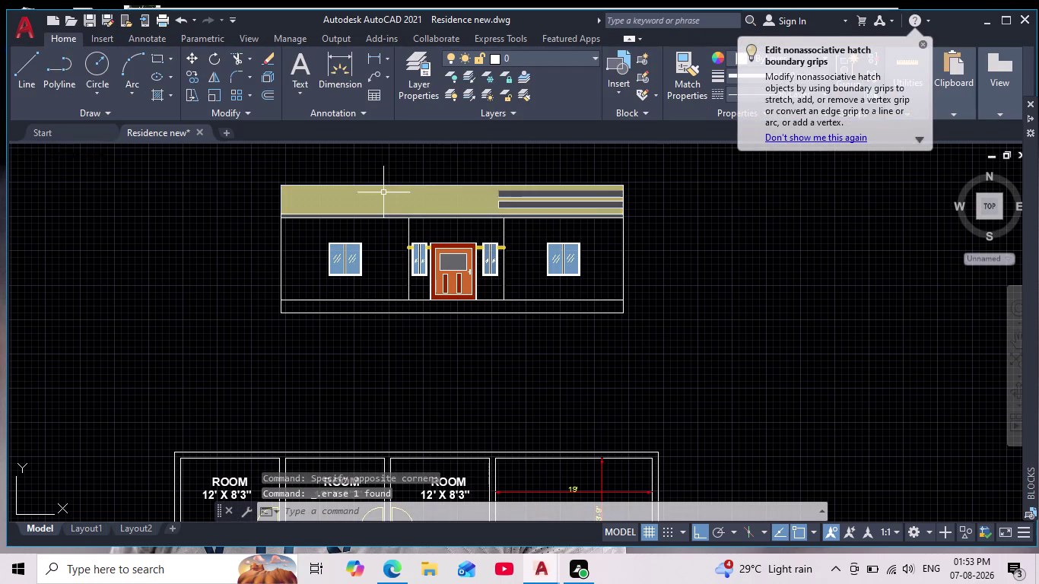
click(383, 193)
key(Delete)
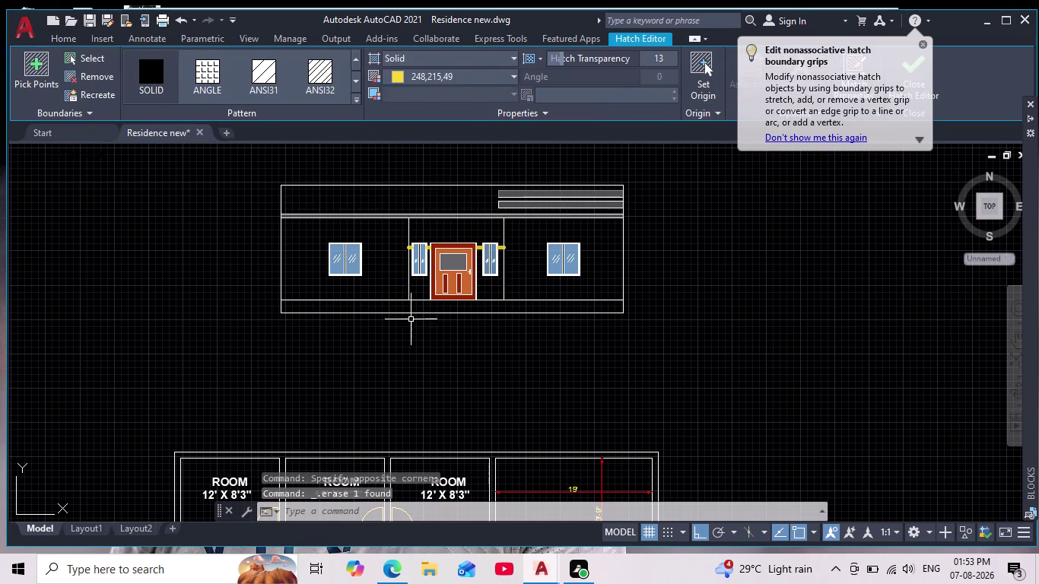
scroll(down, 3)
scroll(up, 3)
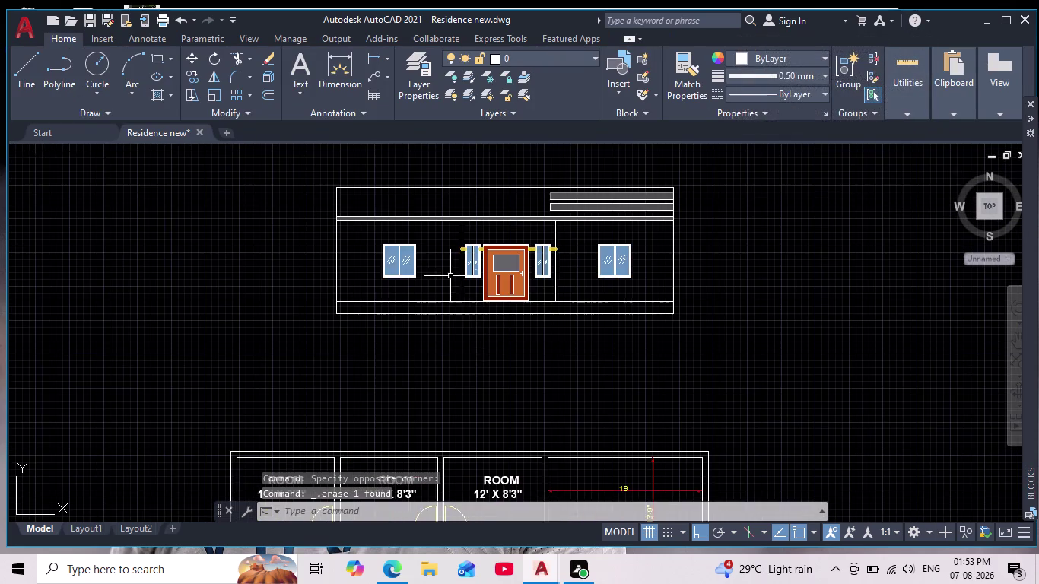
scroll(up, 3)
scroll(up, 3)
scroll(up, 3)
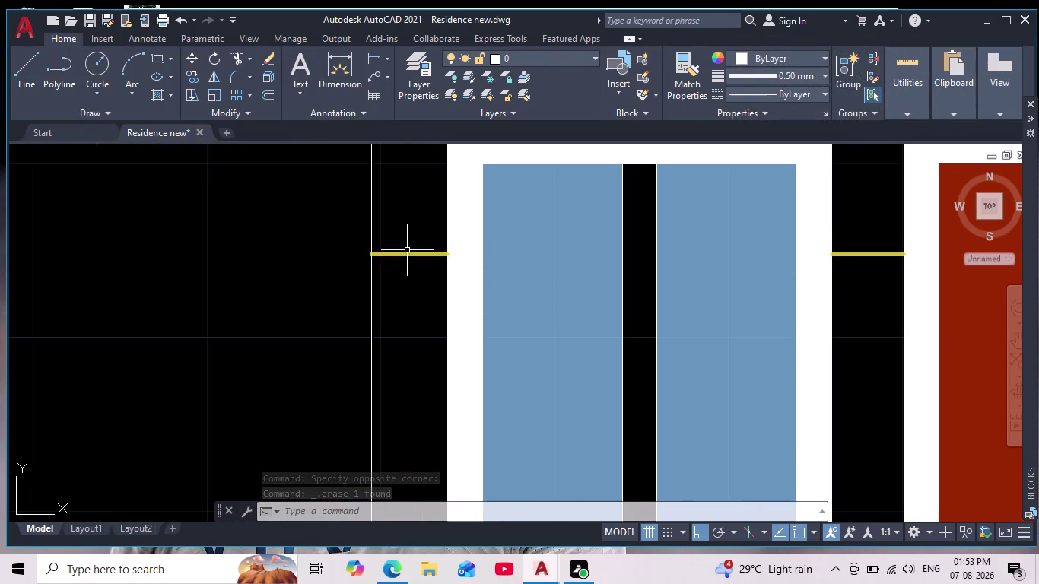
Inspect the thin yellow band hatches near the window, selecting and then deselecting them.
click(402, 256)
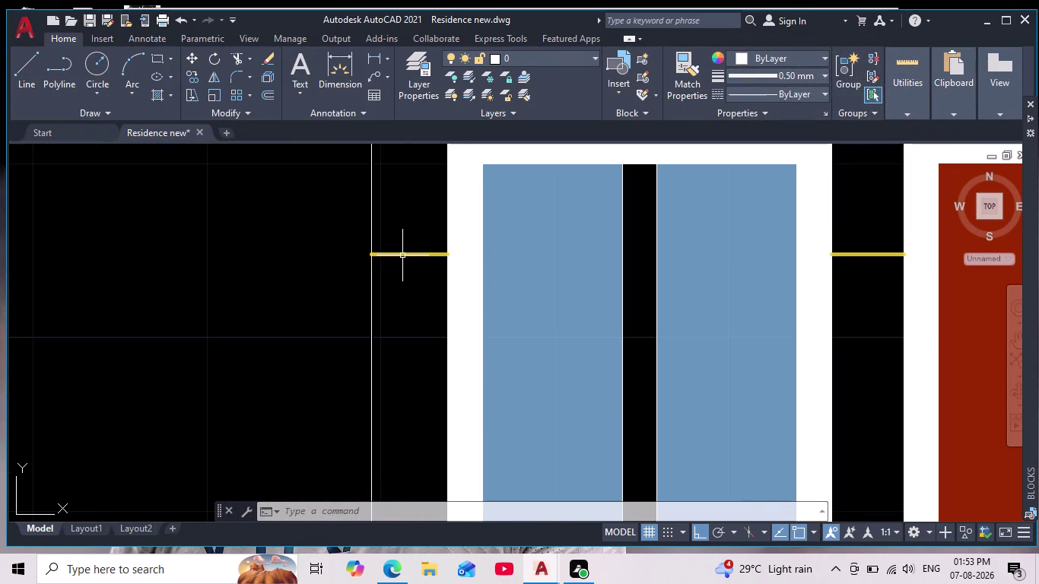
scroll(down, 3)
key(Escape)
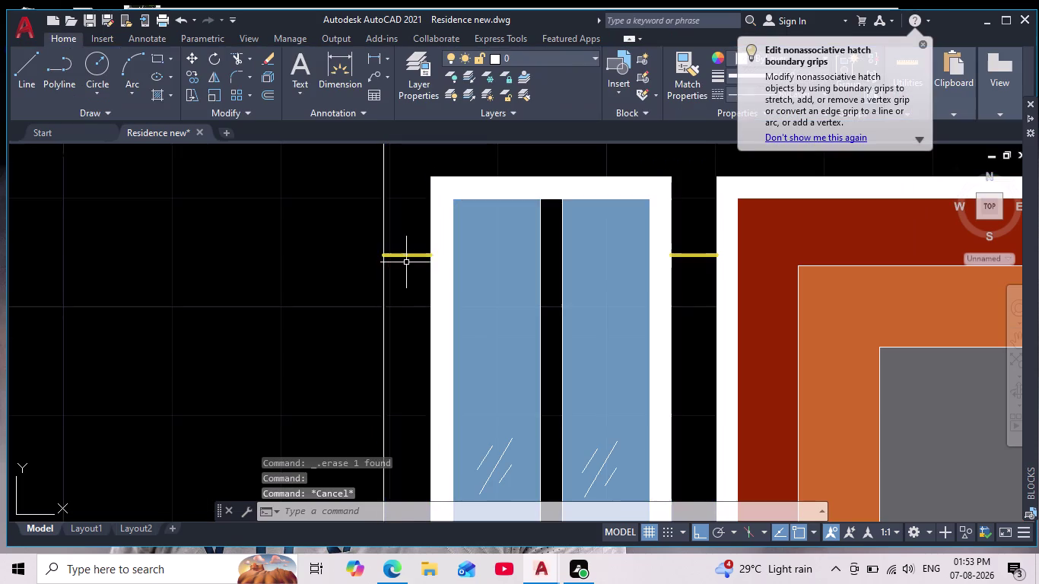
scroll(up, 3)
click(404, 231)
scroll(down, 3)
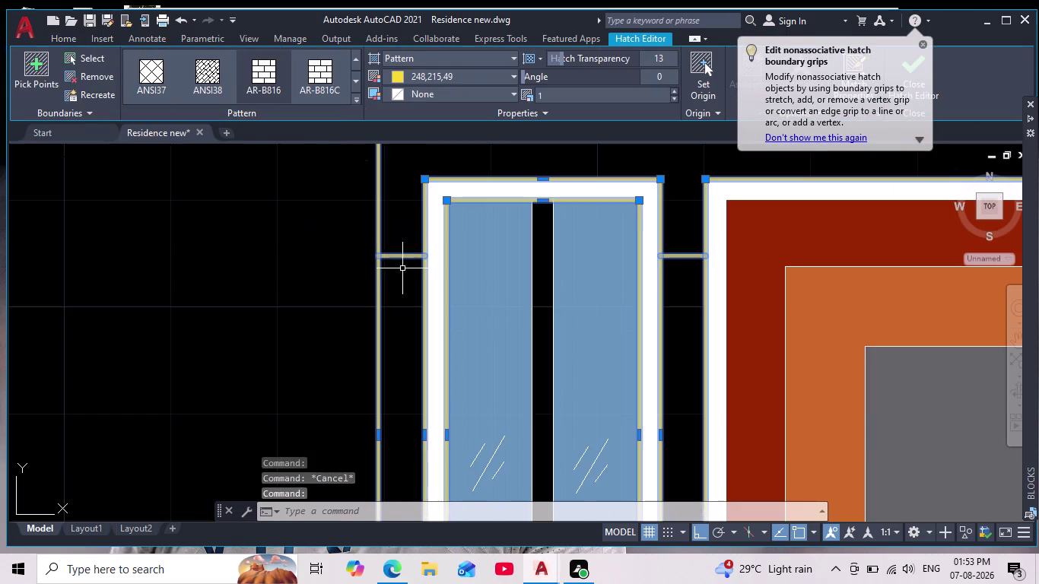
key(Escape)
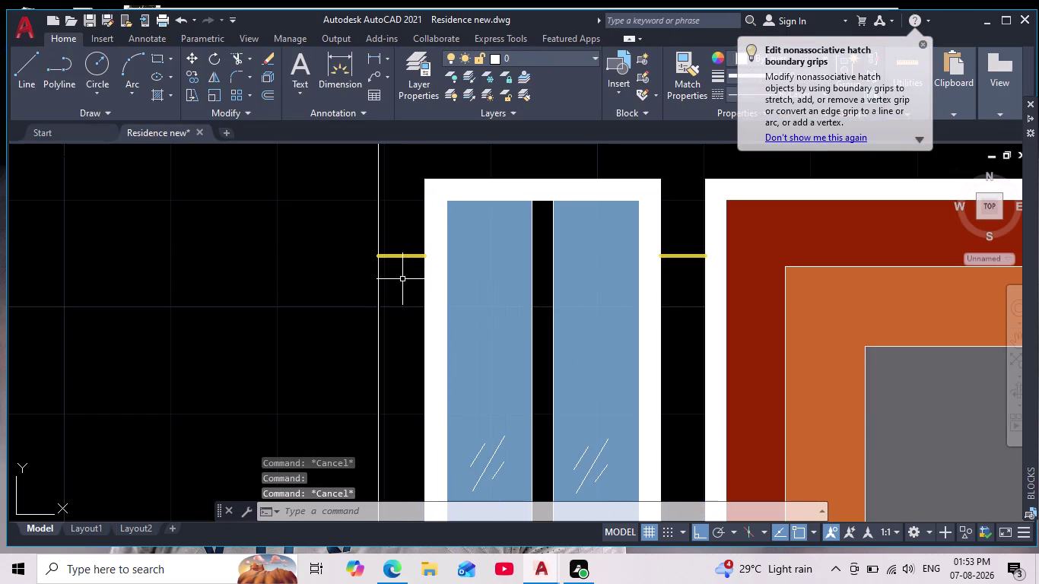
scroll(down, 3)
scroll(up, 3)
scroll(up, 3)
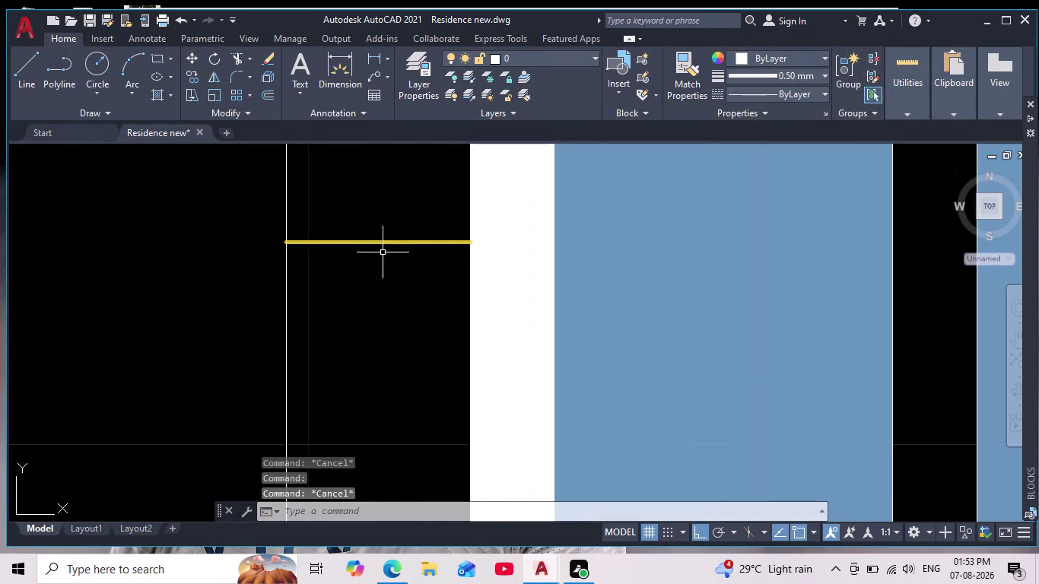
click(345, 243)
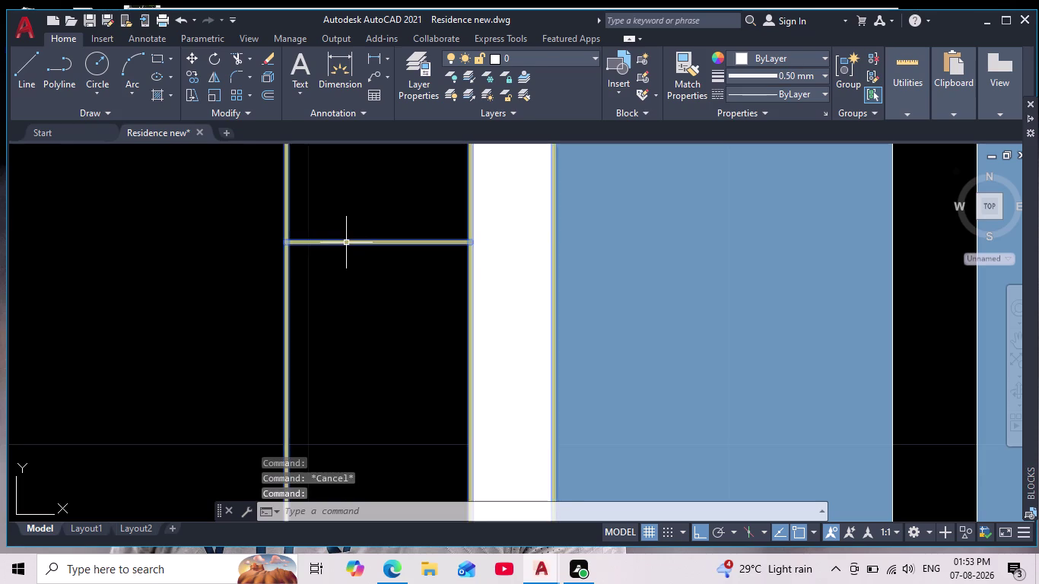
scroll(down, 3)
scroll(down, 3)
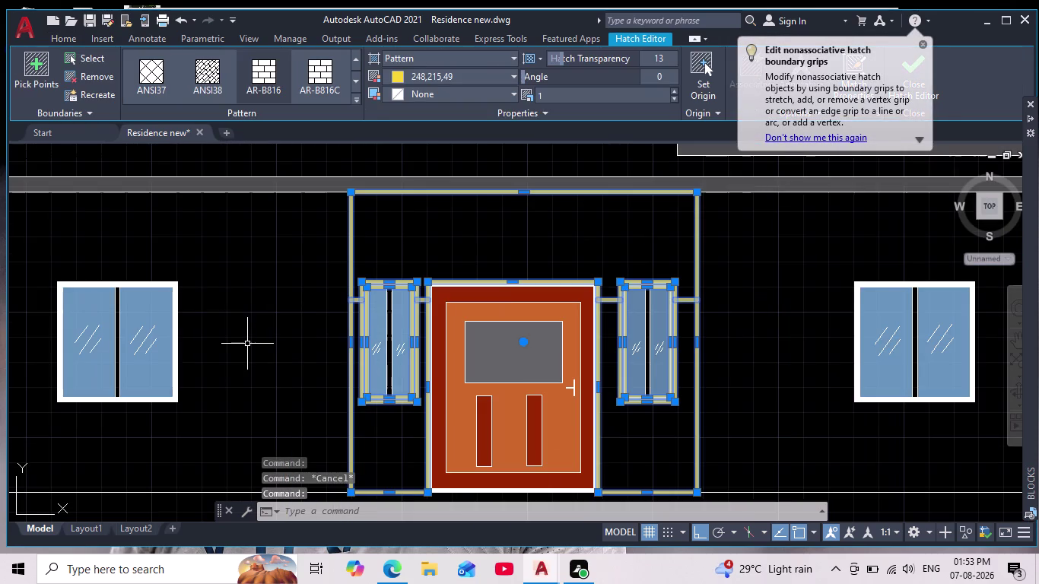
scroll(up, 3)
key(Escape)
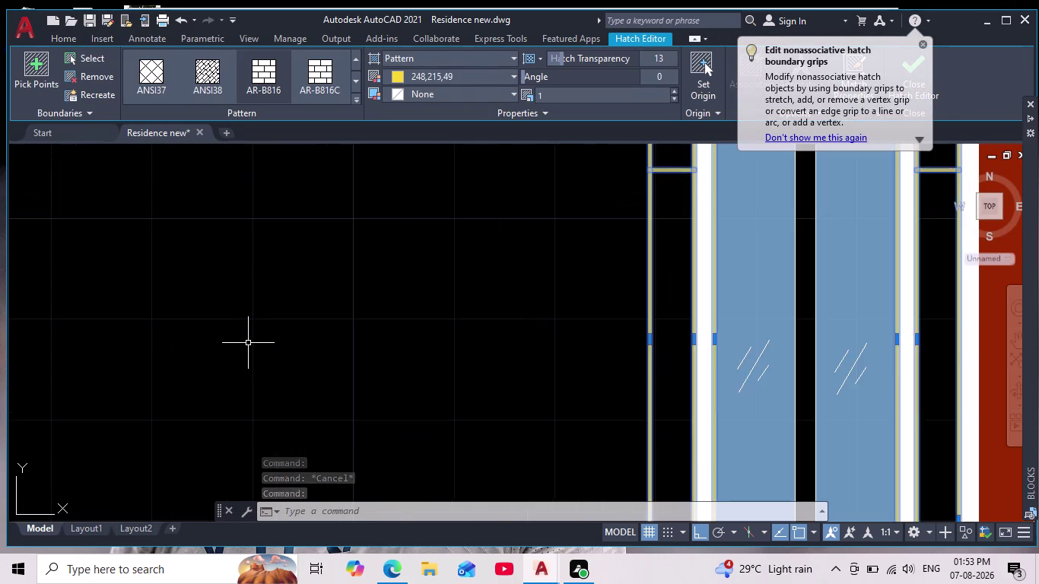
Erase the wall hatch strips beside the side window.
middle_drag(472, 251, 186, 421)
scroll(down, 3)
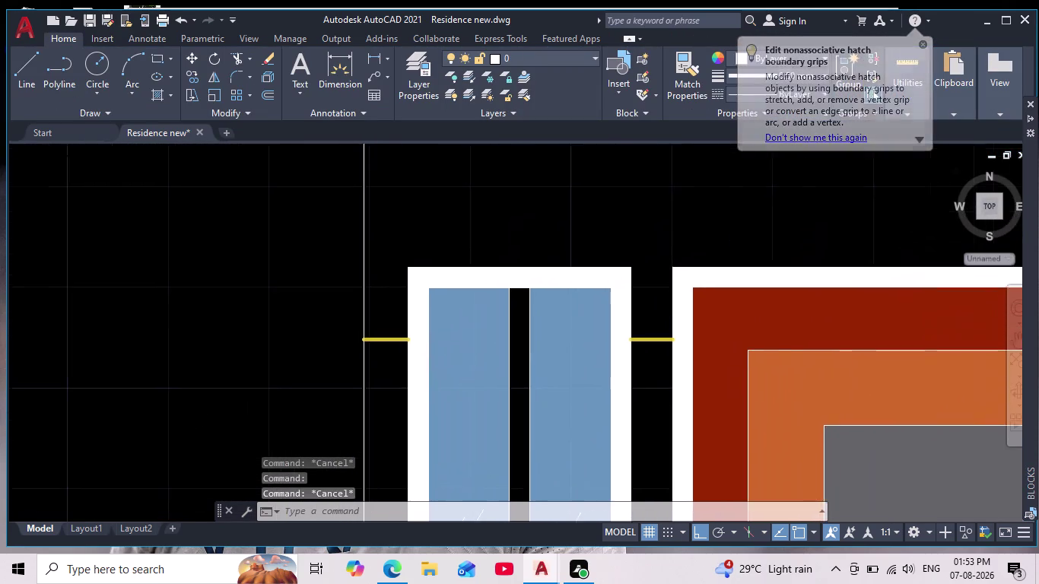
scroll(down, 3)
scroll(up, 3)
scroll(up, 3)
middle_drag(252, 386, 287, 299)
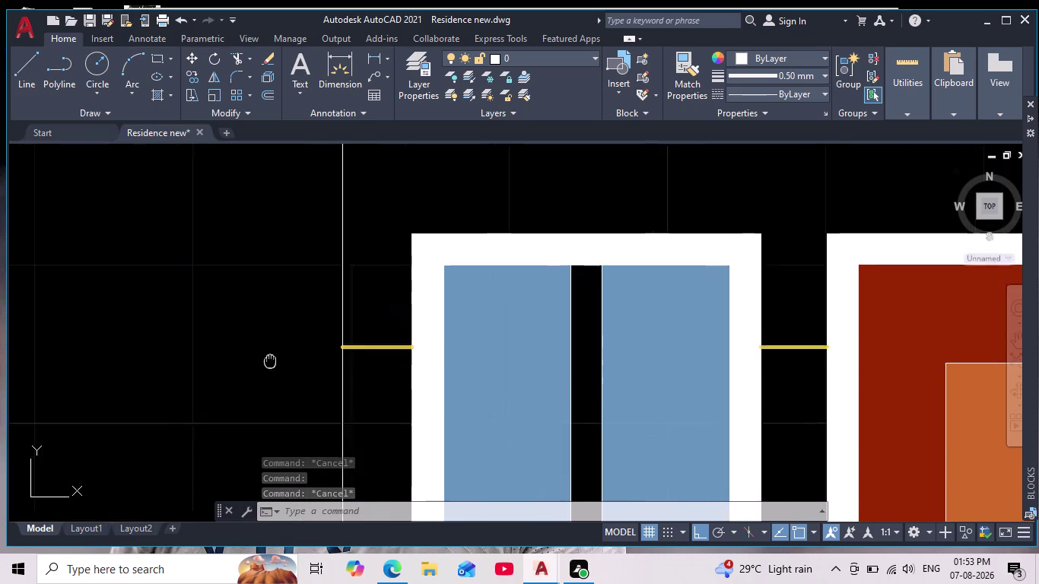
middle_drag(287, 300, 299, 243)
click(402, 219)
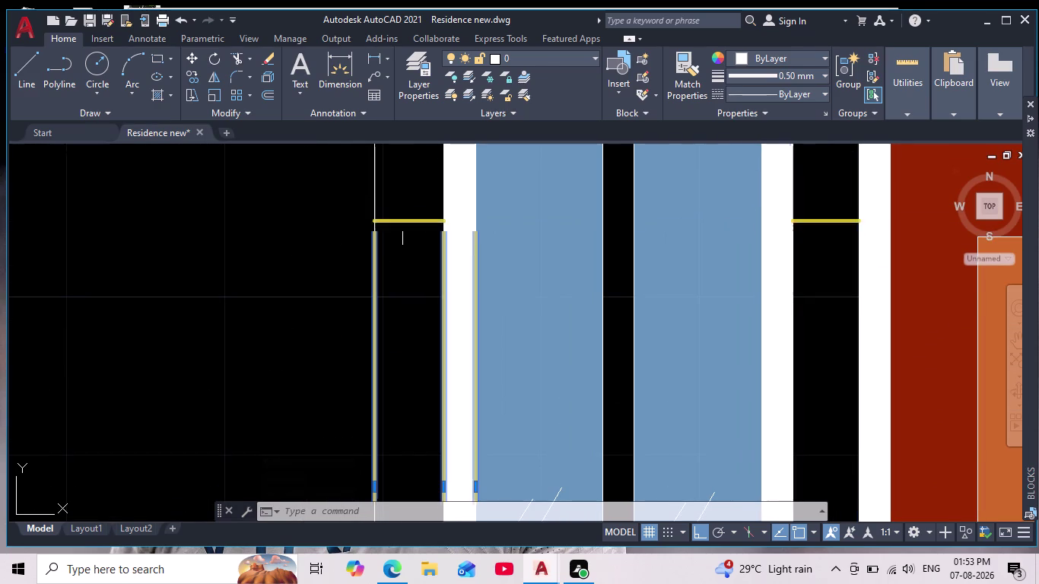
key(Delete)
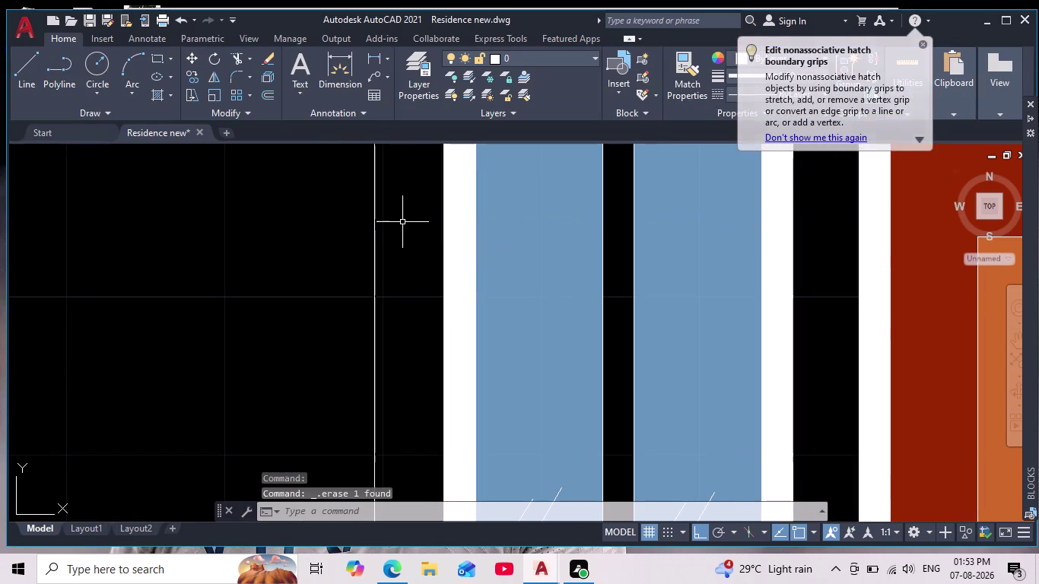
Recentre the front elevation, clear the selection, and start a new hatch with H.
scroll(down, 3)
middle_drag(263, 294, 309, 273)
scroll(down, 3)
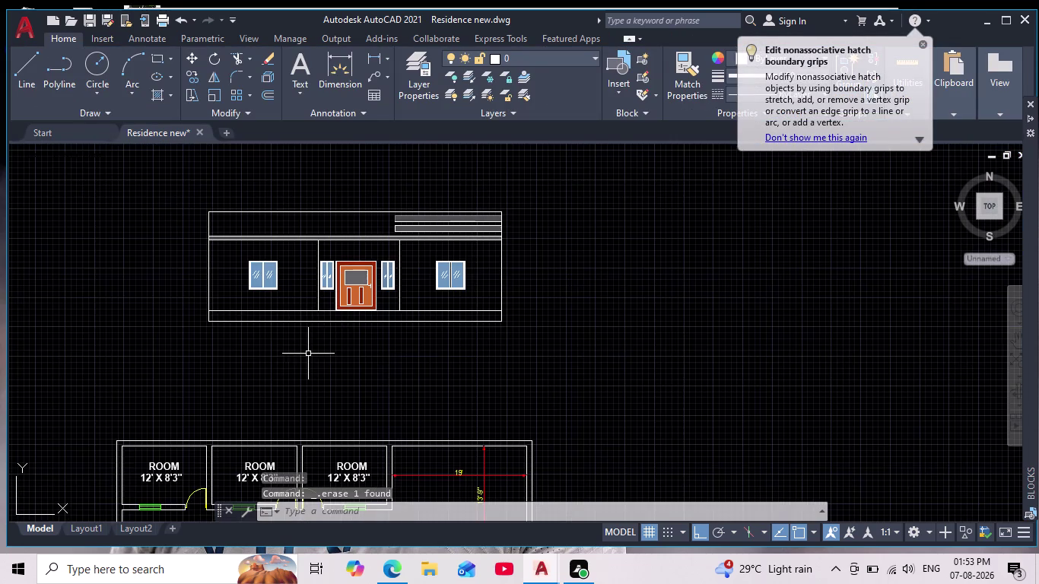
scroll(up, 3)
middle_drag(306, 358, 380, 442)
scroll(up, 3)
scroll(down, 3)
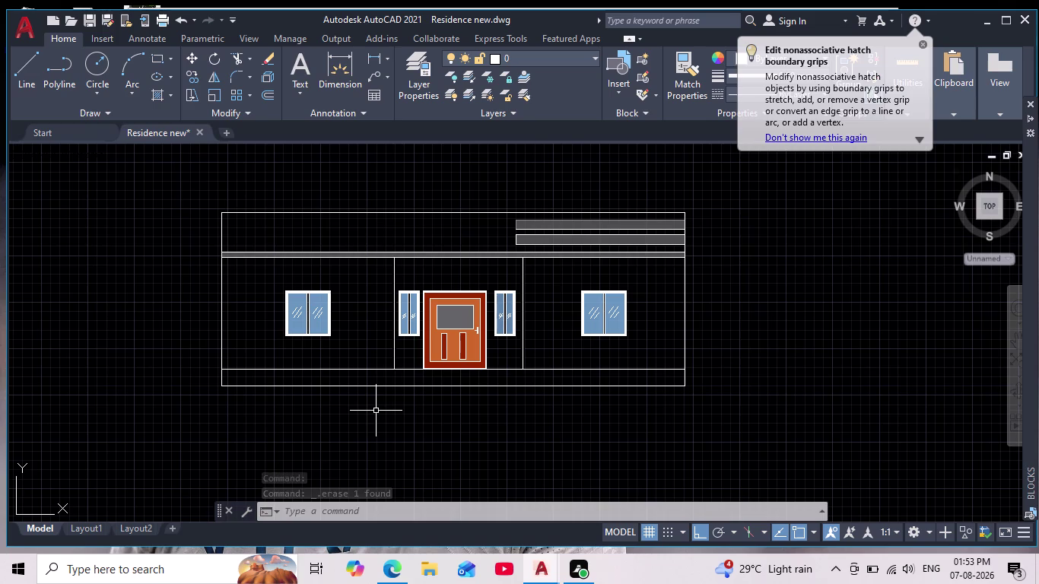
key(Escape)
key(Escape)
key(Escape)
key(Escape)
key(h)
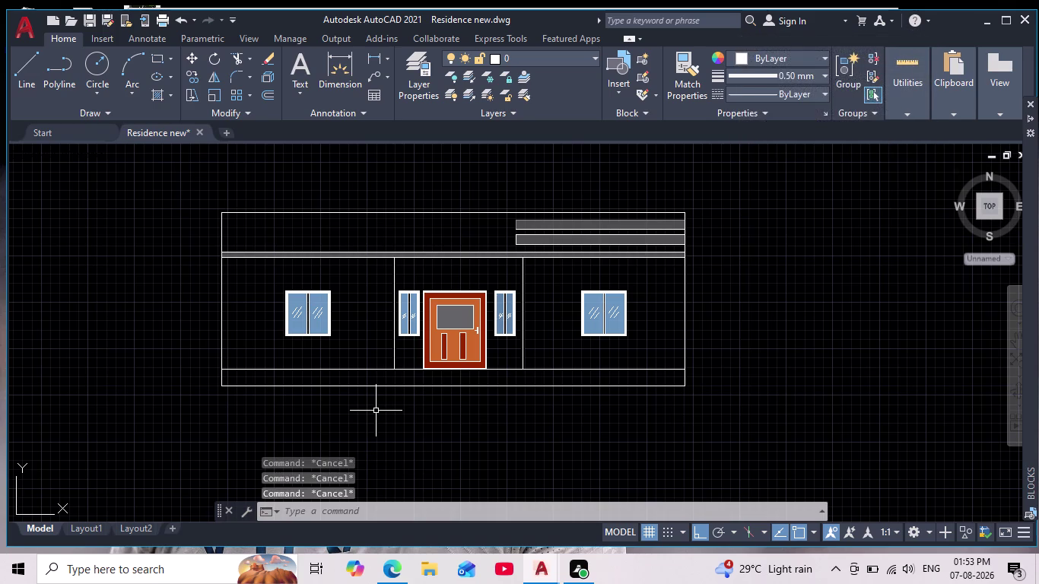
key(Return)
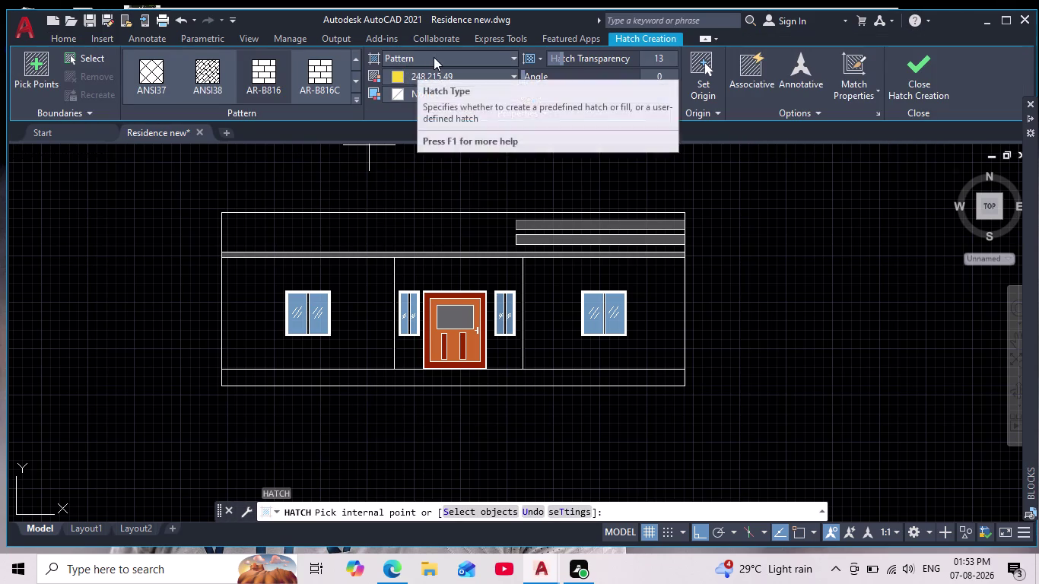
Set the hatch type to Solid.
click(461, 53)
click(406, 75)
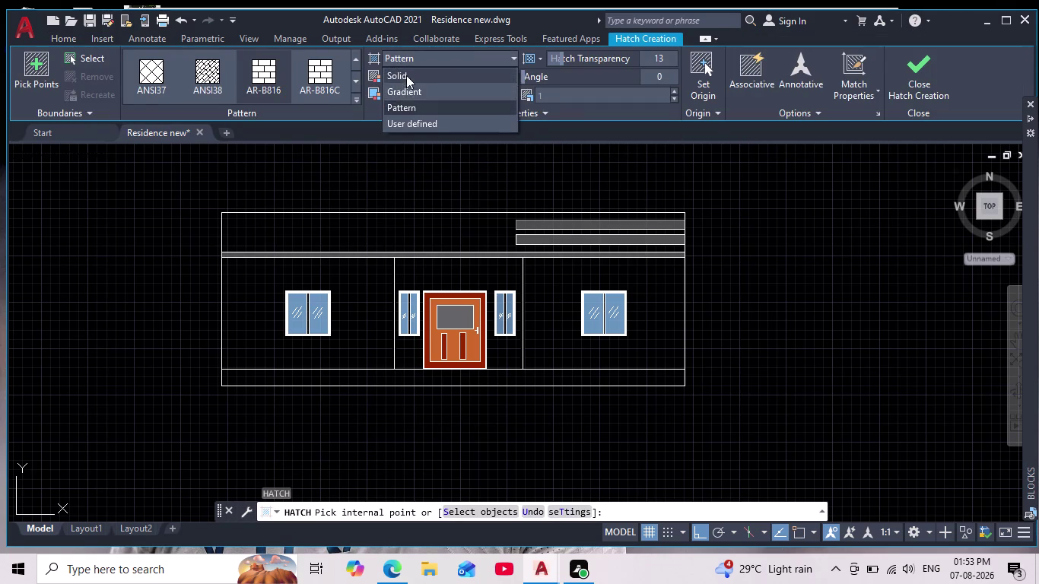
click(399, 80)
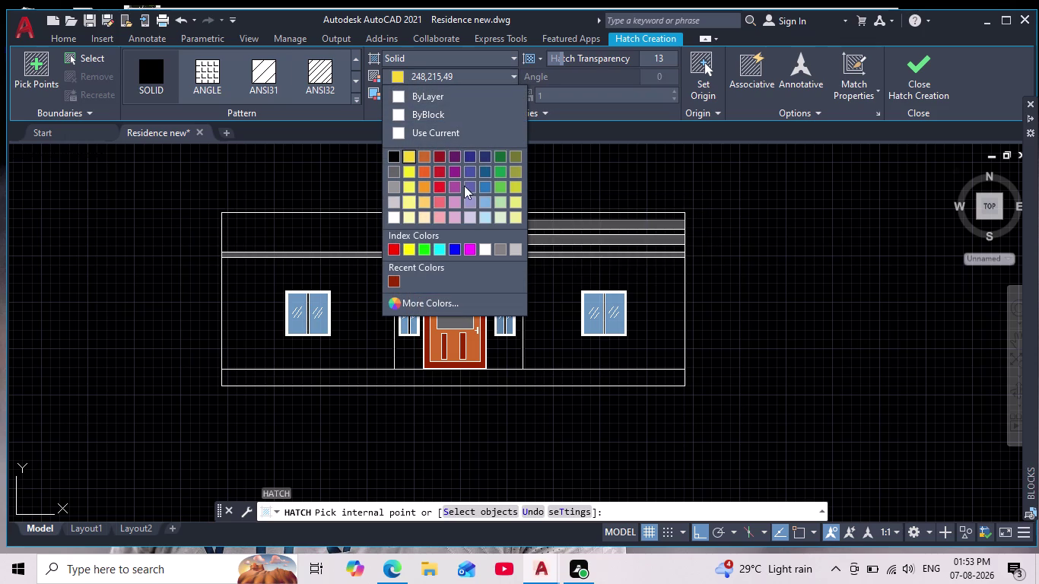
scroll(down, 3)
scroll(down, 3)
click(429, 266)
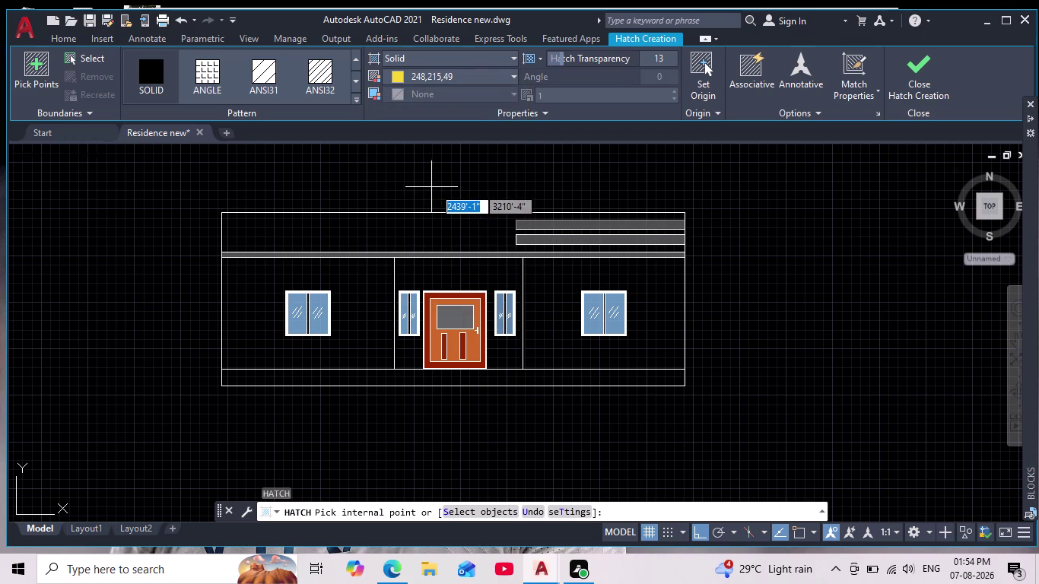
Set the hatch colour to green index colour 112.
click(402, 75)
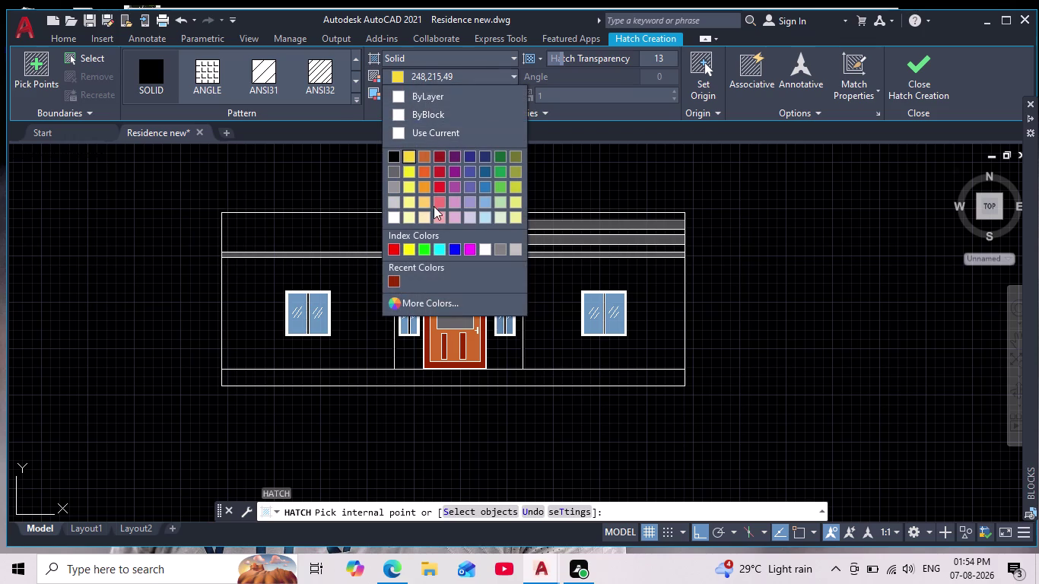
click(424, 302)
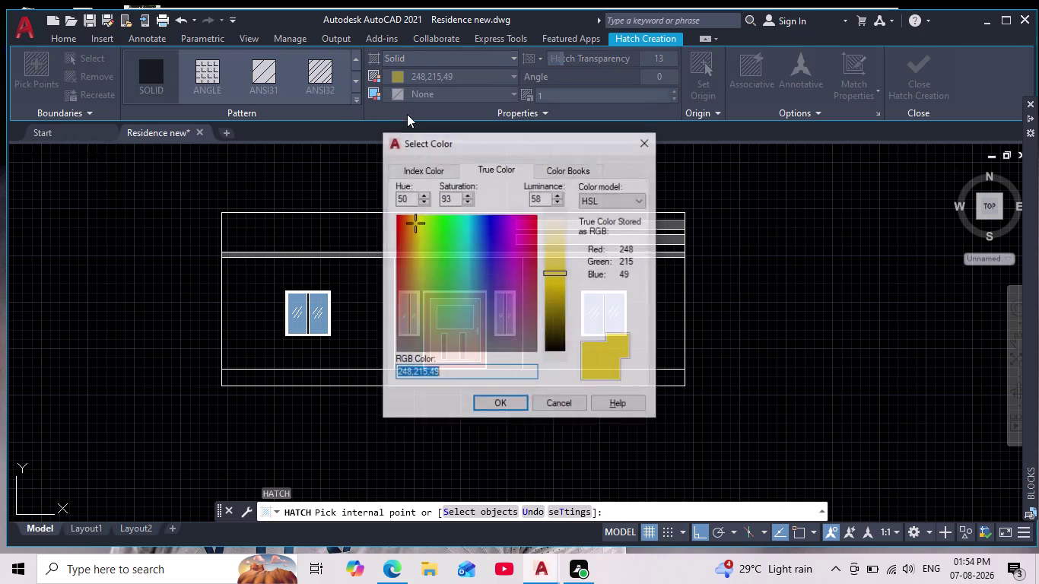
click(413, 170)
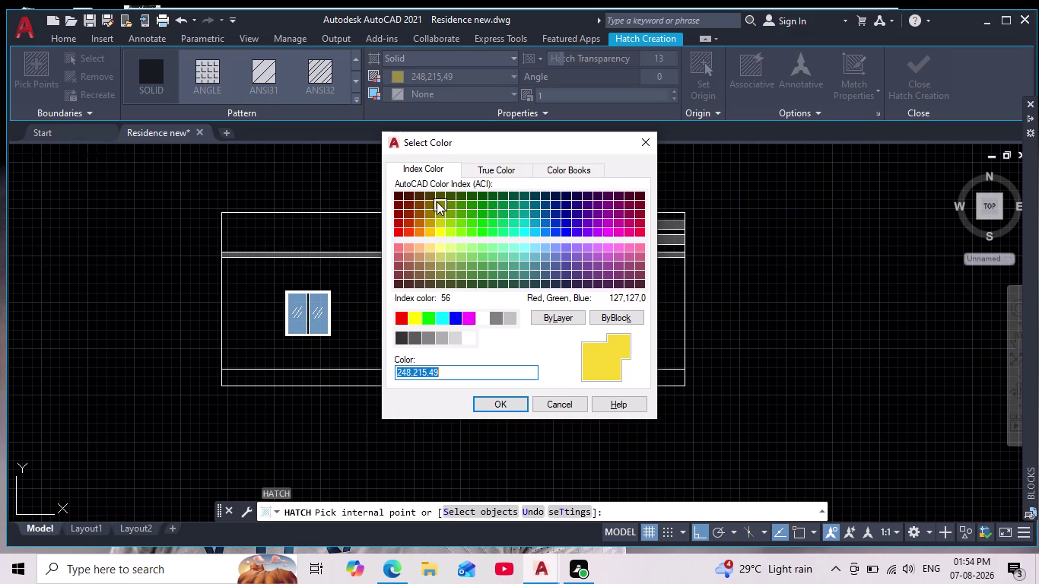
click(504, 219)
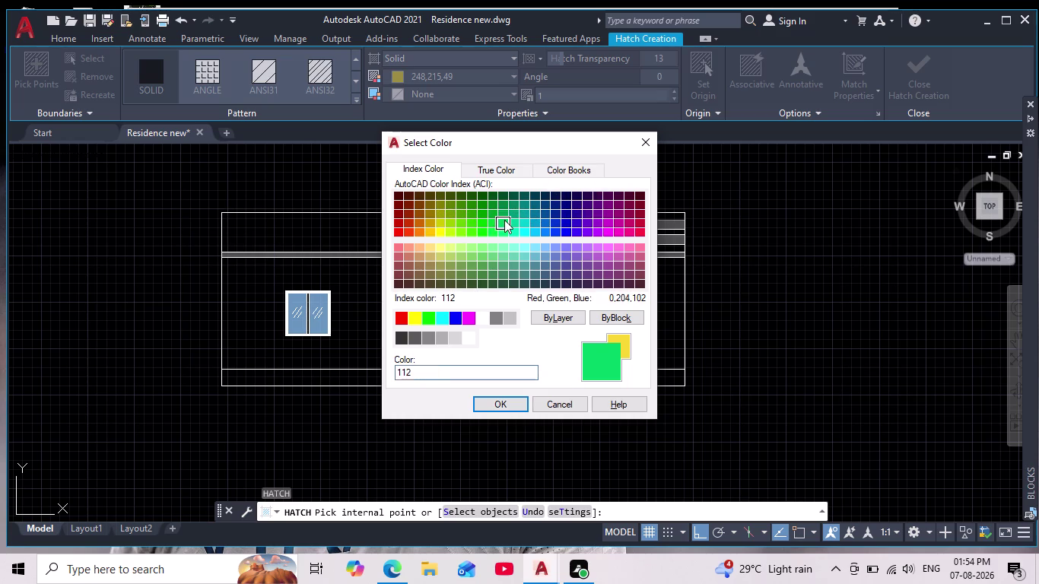
click(512, 406)
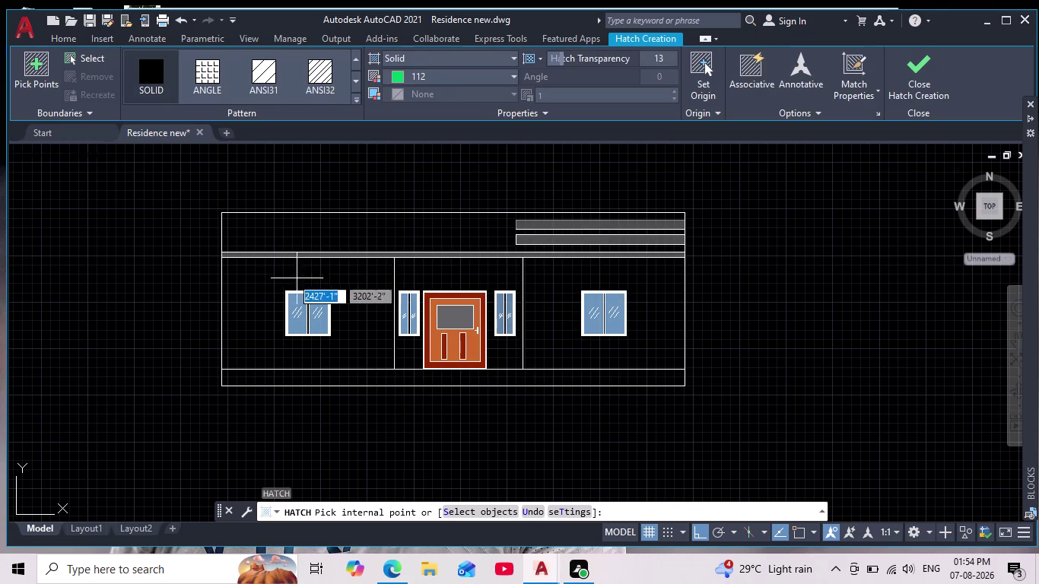
Fill the left window's wall bay with solid green at hatch transparency 37.
click(277, 282)
scroll(down, 3)
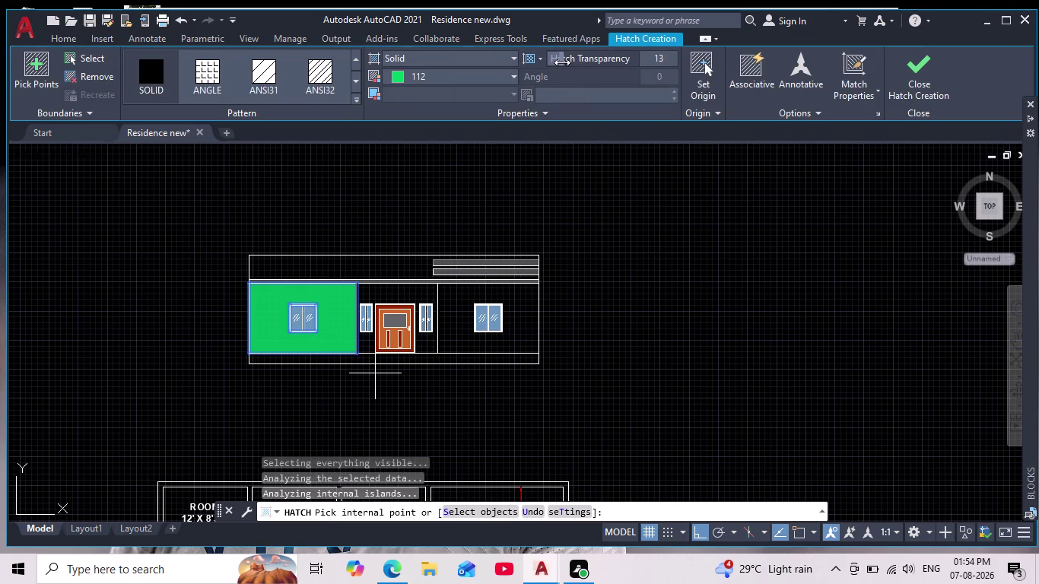
drag(562, 63, 597, 62)
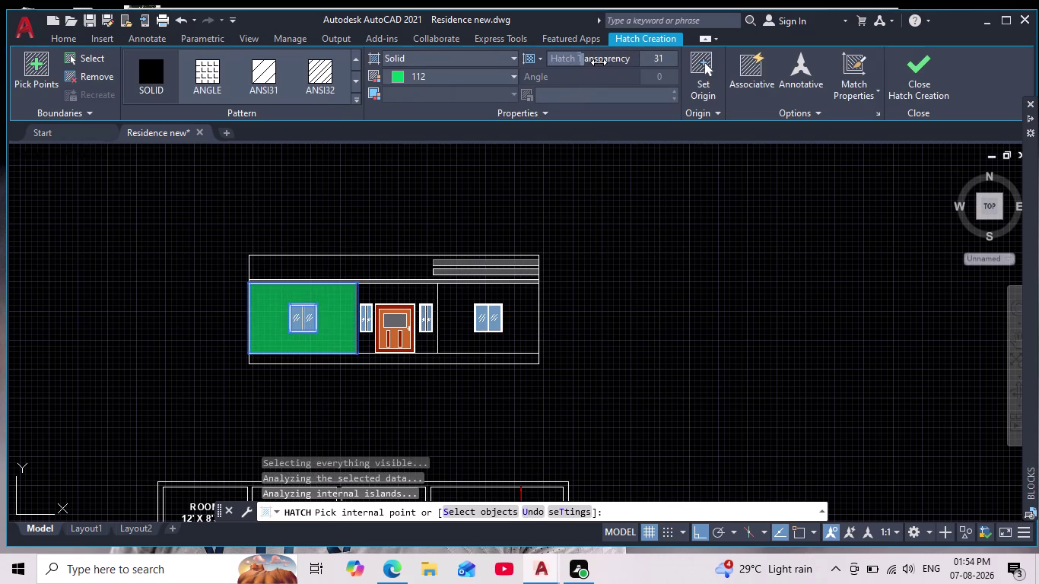
drag(597, 63, 599, 62)
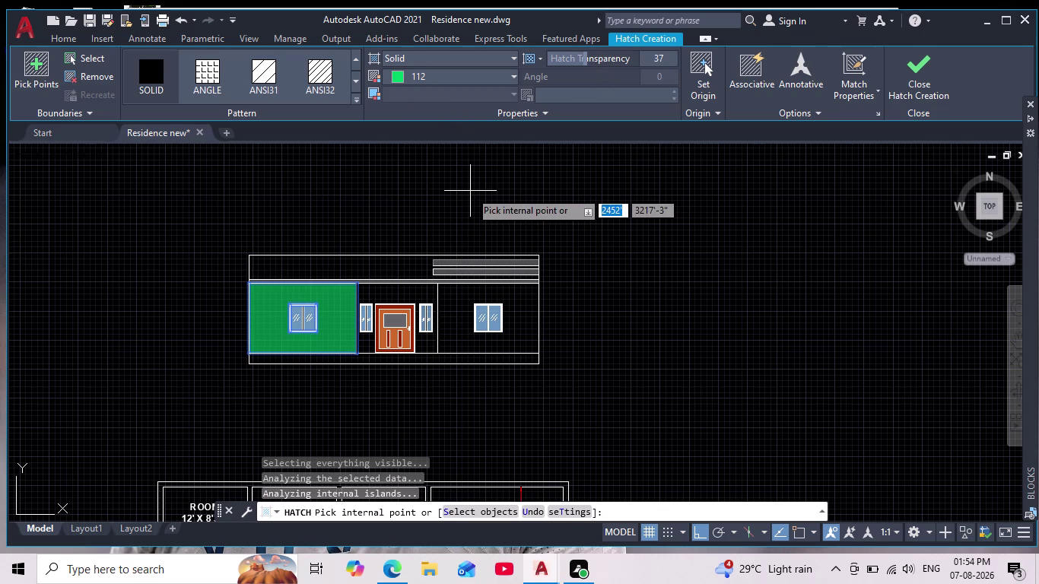
scroll(down, 3)
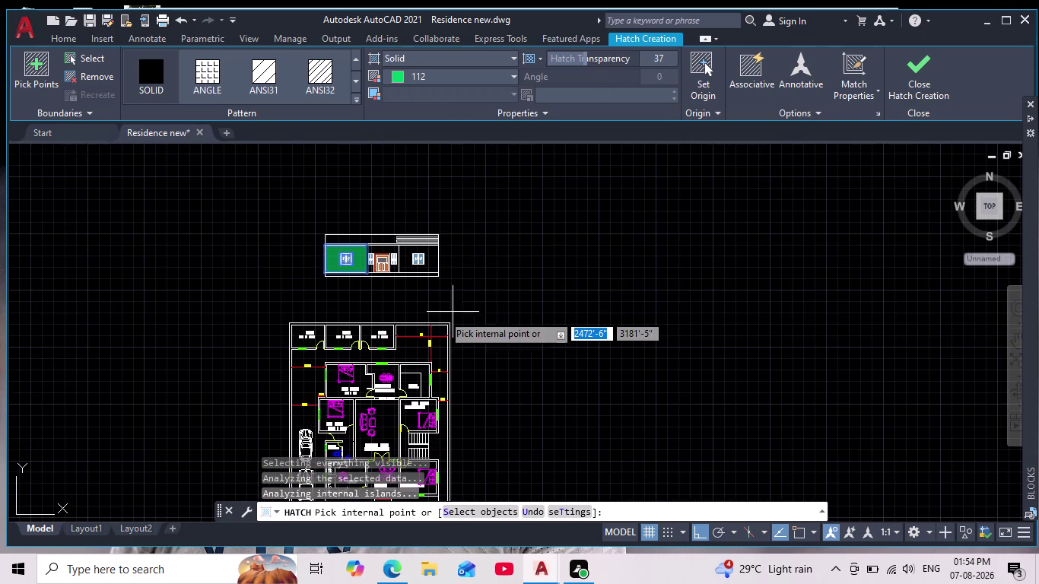
scroll(up, 3)
middle_drag(420, 299, 454, 344)
scroll(up, 3)
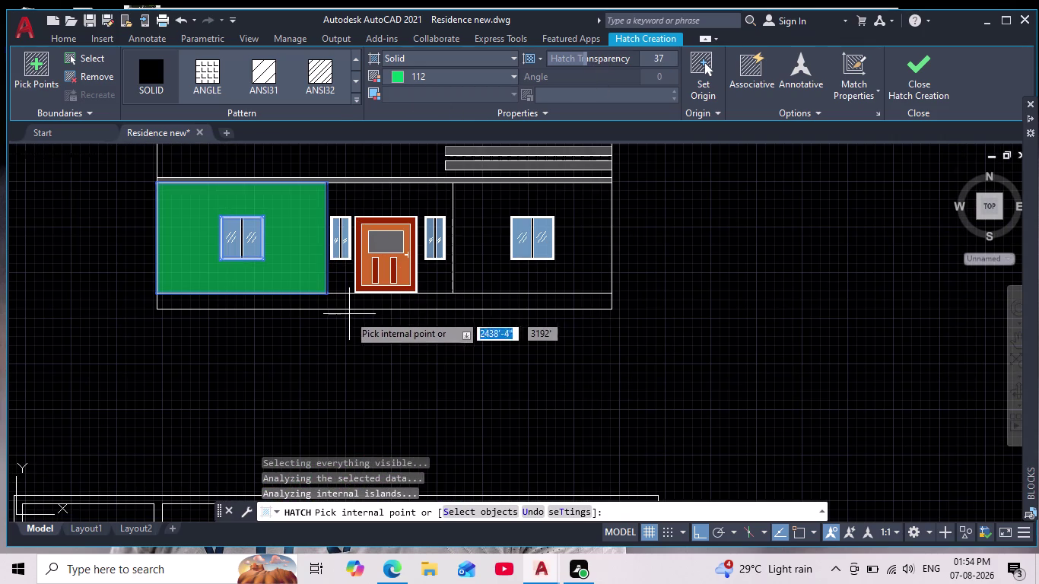
middle_drag(360, 343, 384, 368)
key(Escape)
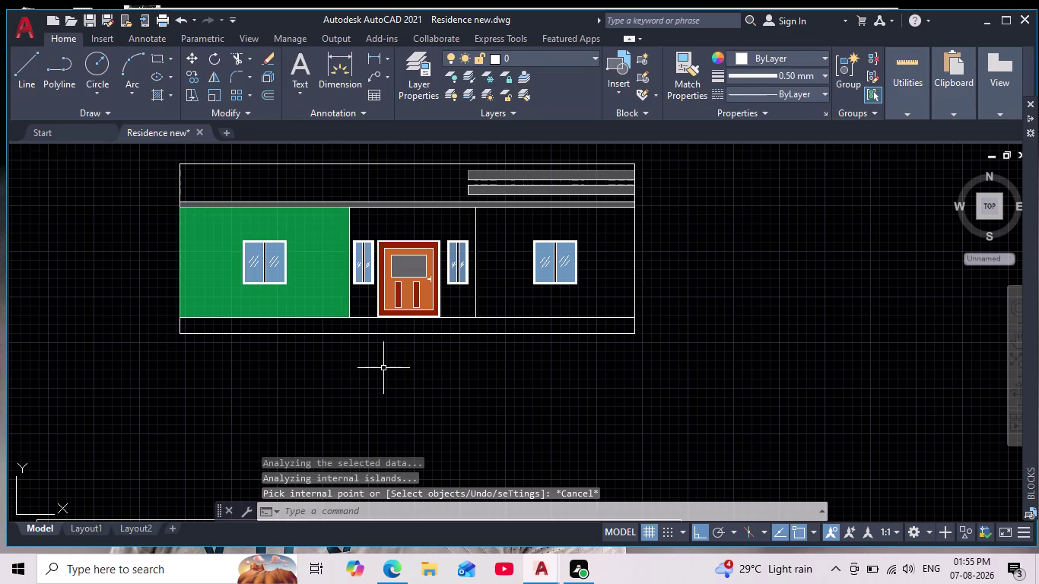
Undo the green left-bay fill with Ctrl+Z and cancel the stray selection window.
key(ctrl+z)
click(366, 345)
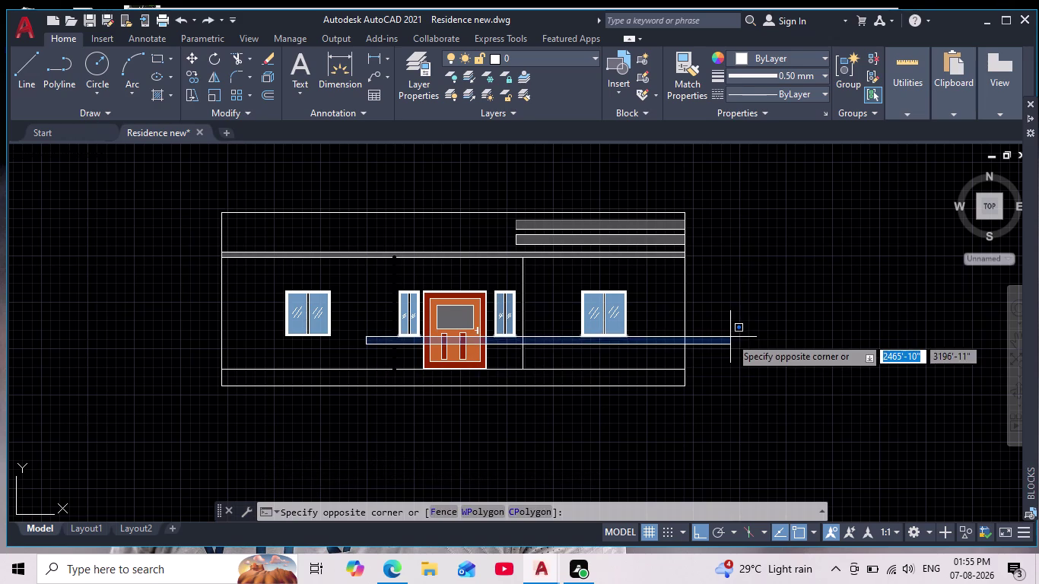
key(Escape)
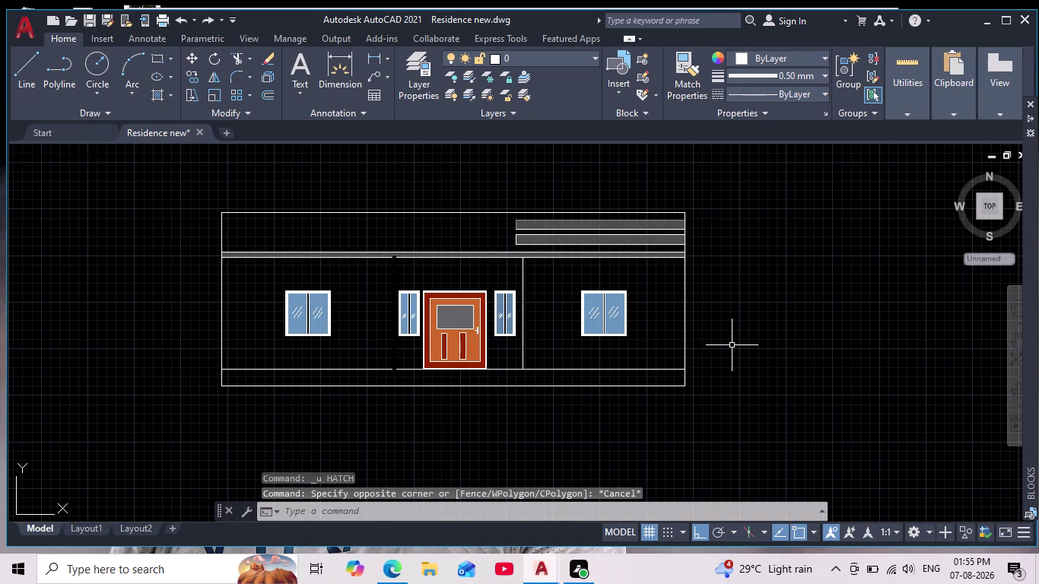
scroll(down, 3)
scroll(up, 3)
middle_drag(721, 345, 566, 349)
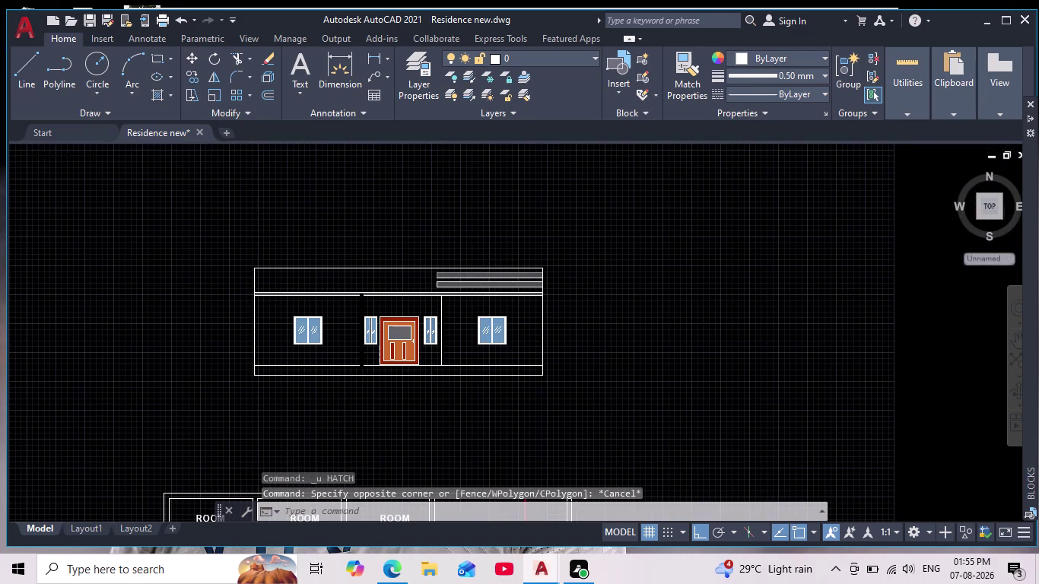